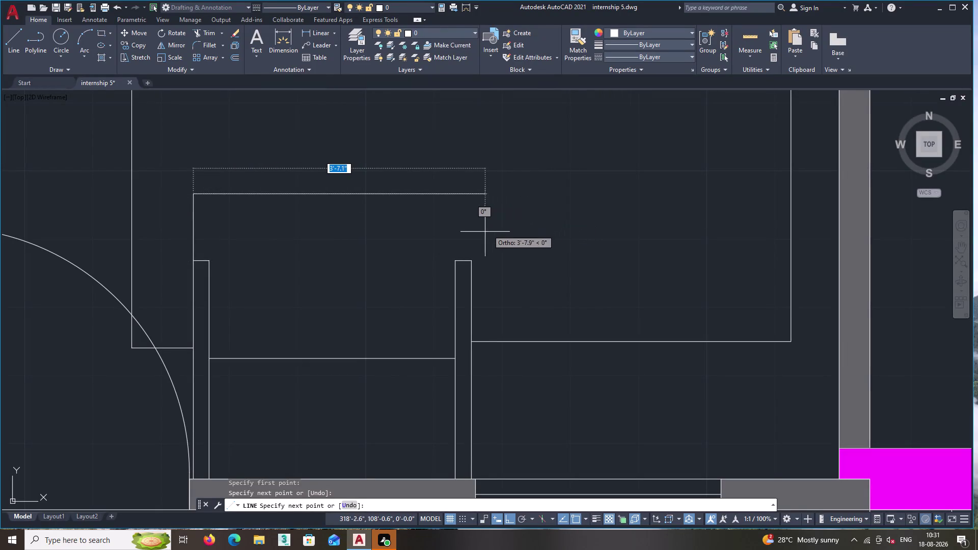
Draw the small box's top edge so it meets the wall.
click(471, 226)
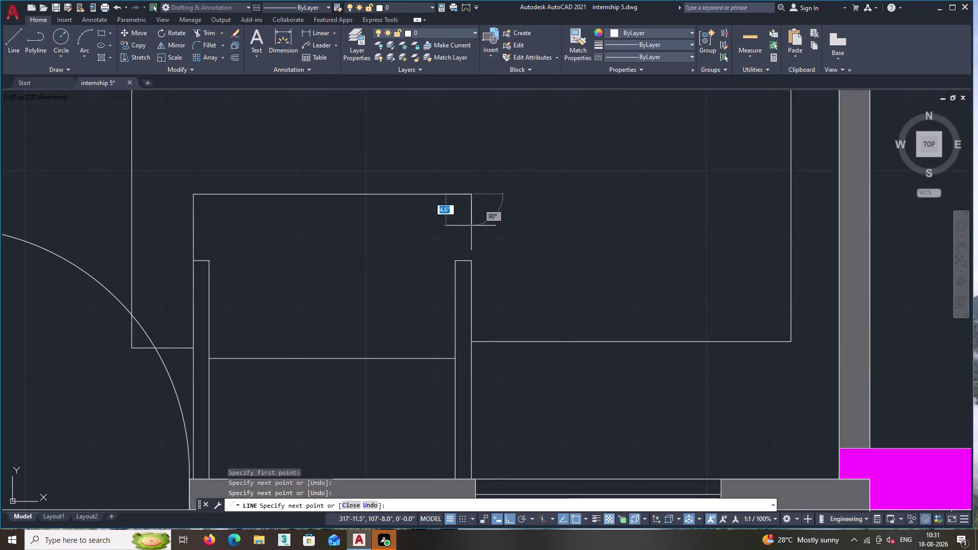
double_click(471, 261)
key(Return)
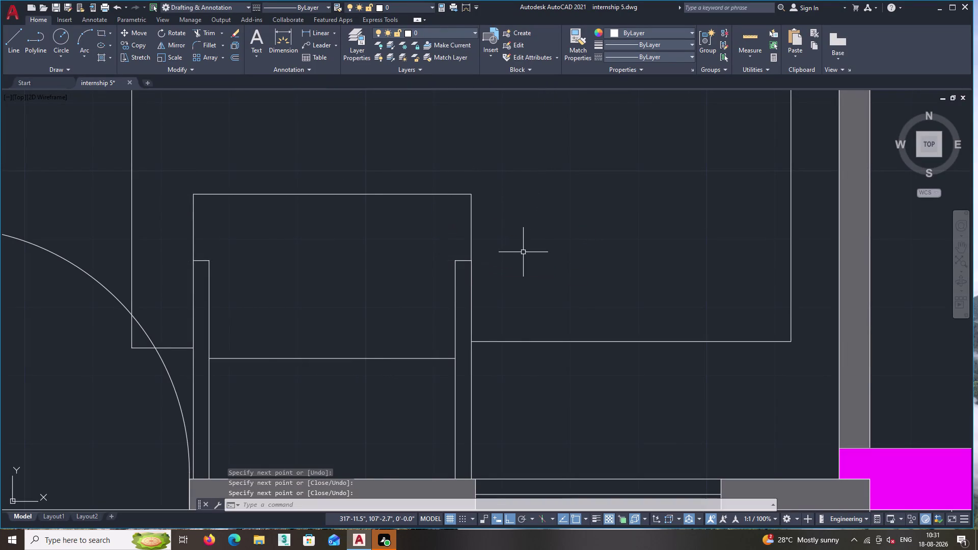
Erase the stray long vertical line overshooting above the box corner.
scroll(up, 3)
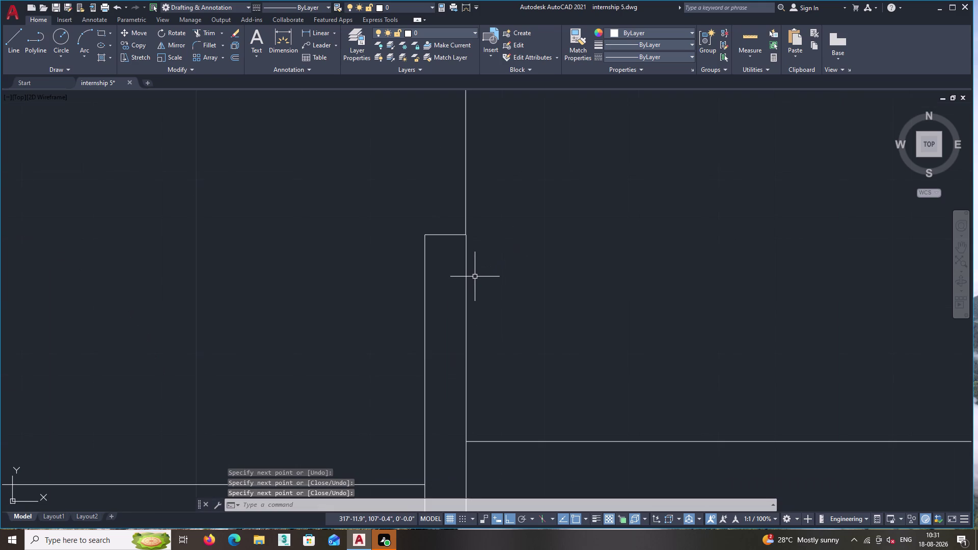
scroll(up, 3)
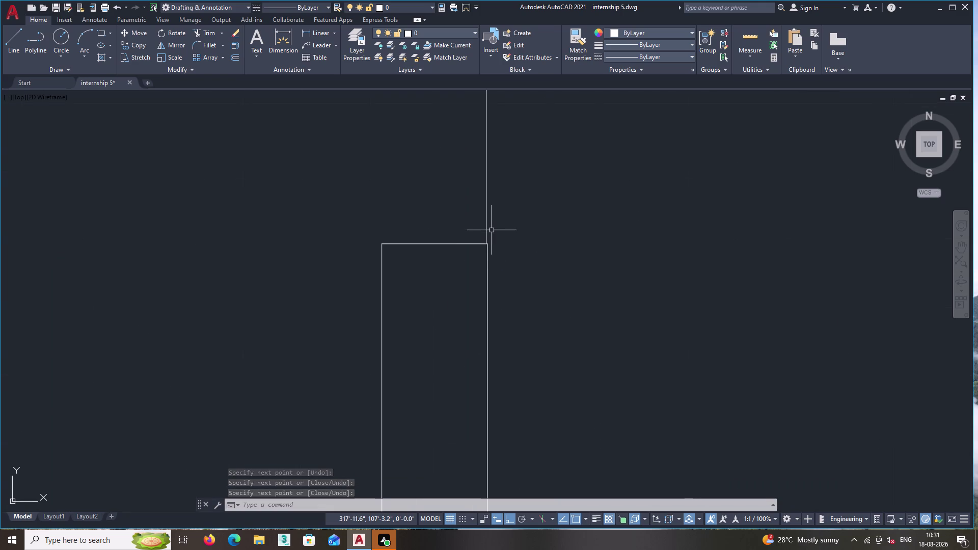
scroll(up, 3)
scroll(down, 3)
middle_drag(507, 227, 545, 432)
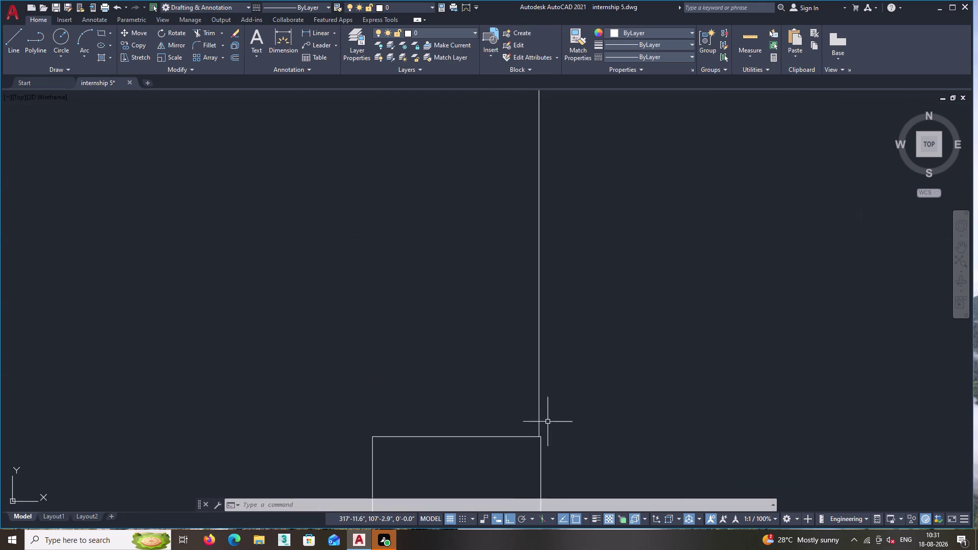
scroll(down, 3)
scroll(up, 3)
middle_drag(531, 350, 532, 348)
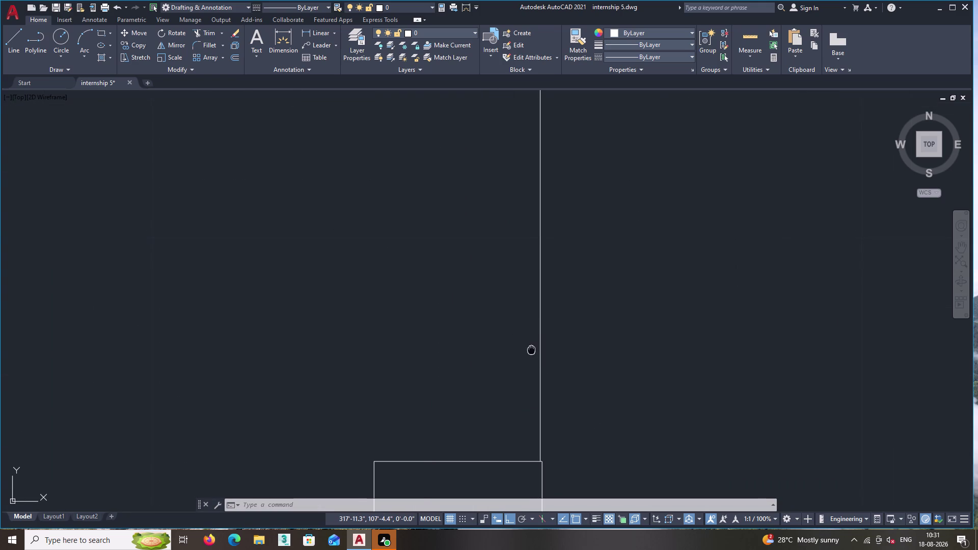
middle_drag(532, 348, 504, 296)
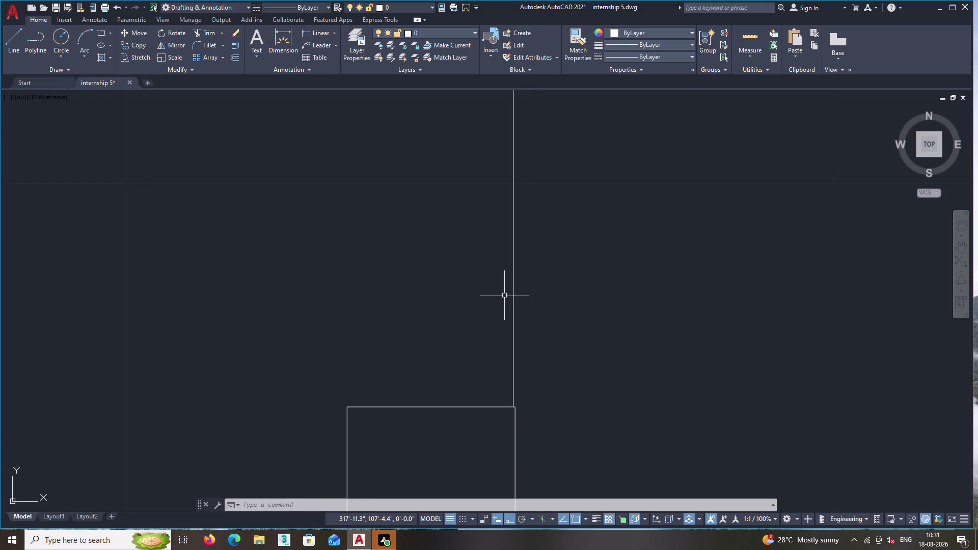
scroll(down, 3)
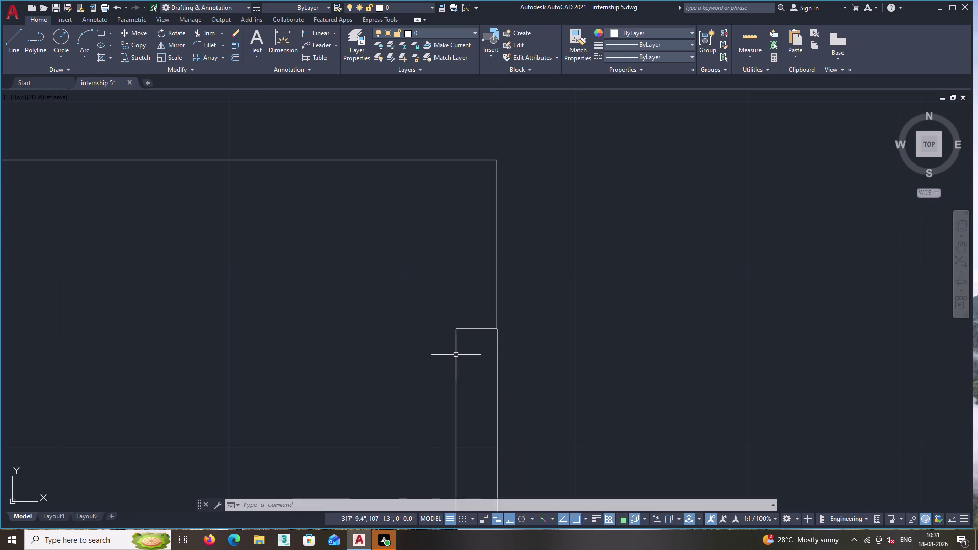
scroll(up, 3)
scroll(up, 3)
scroll(up, 3)
middle_drag(669, 256, 546, 460)
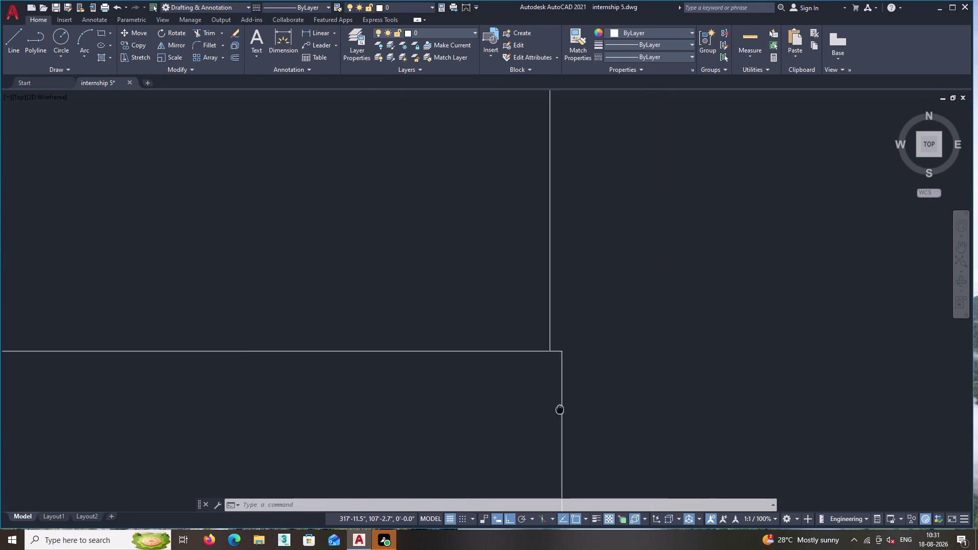
middle_drag(546, 460, 544, 469)
scroll(down, 3)
scroll(down, 3)
scroll(up, 3)
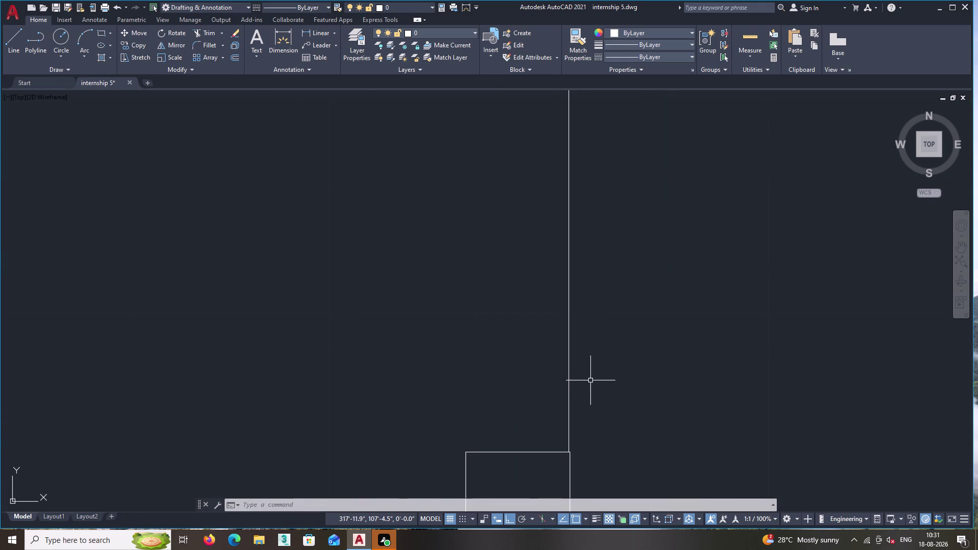
double_click(594, 382)
click(546, 330)
key(Delete)
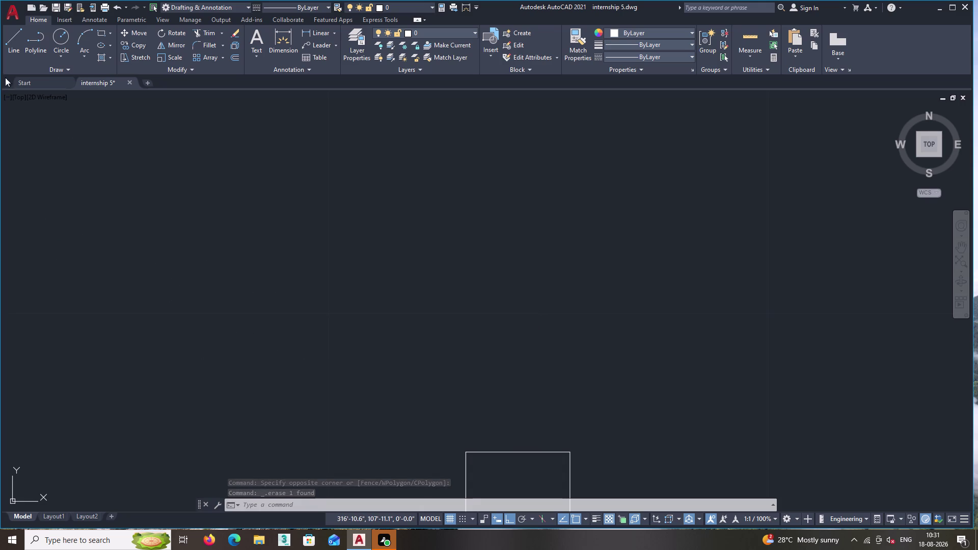
Draw a vertical line rising past the box corner, above the wall line.
click(7, 47)
scroll(down, 3)
scroll(down, 3)
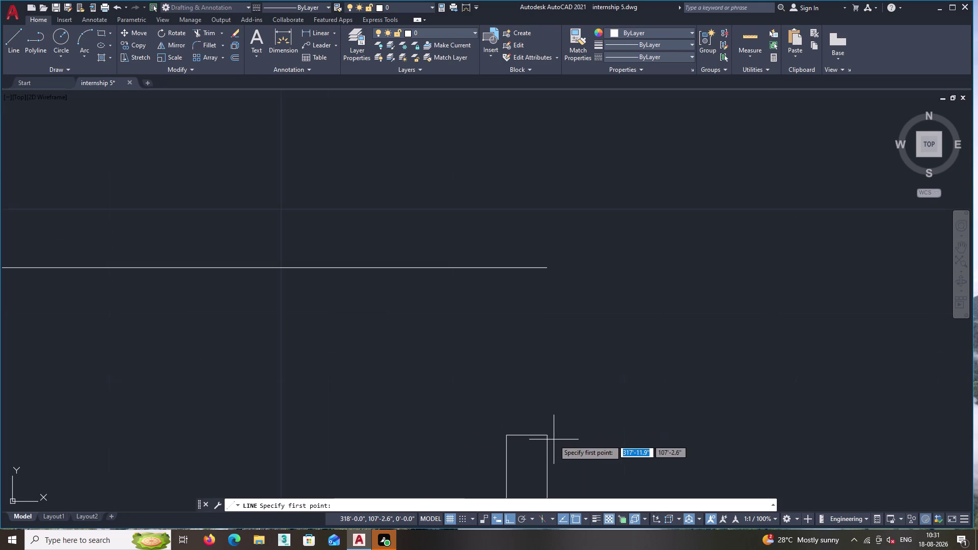
scroll(up, 3)
double_click(537, 433)
scroll(down, 3)
middle_drag(510, 170, 517, 365)
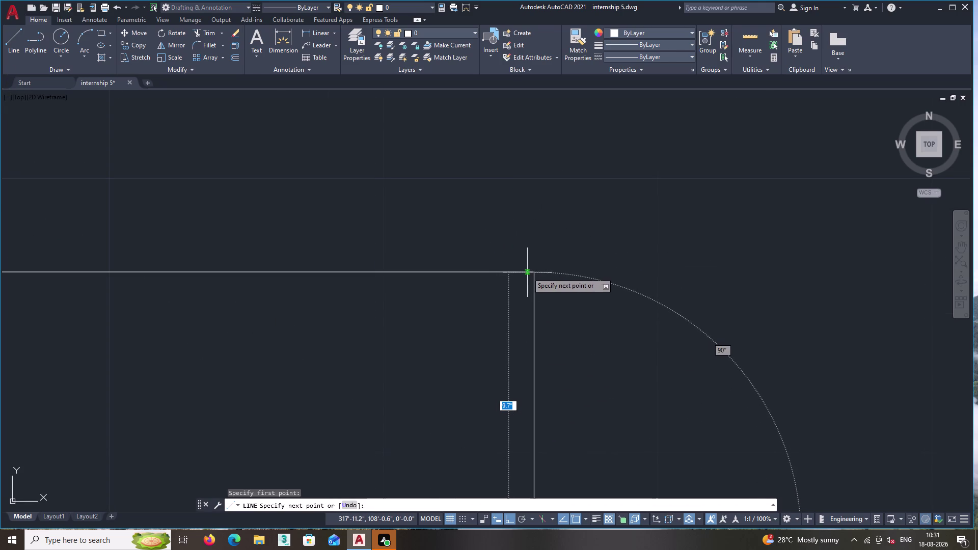
scroll(up, 3)
scroll(up, 3)
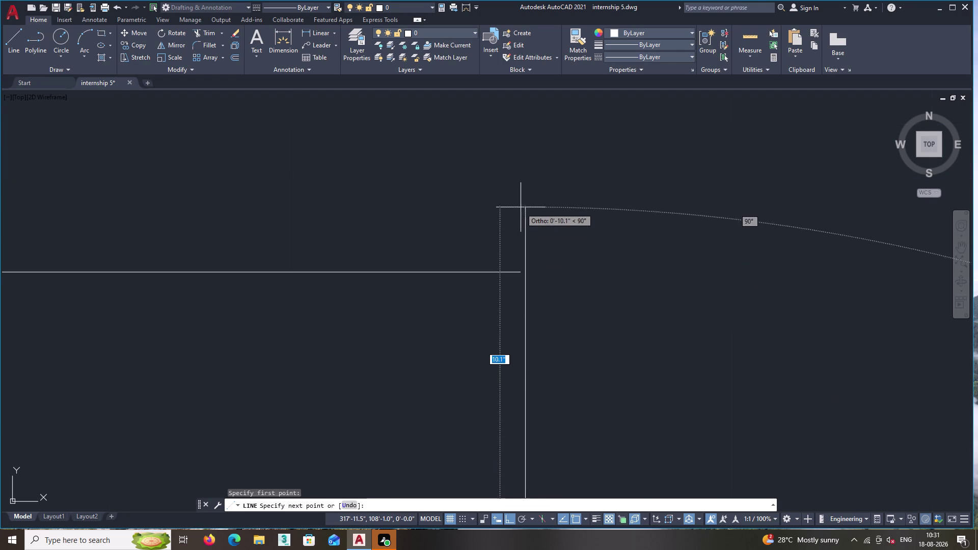
click(520, 207)
key(Return)
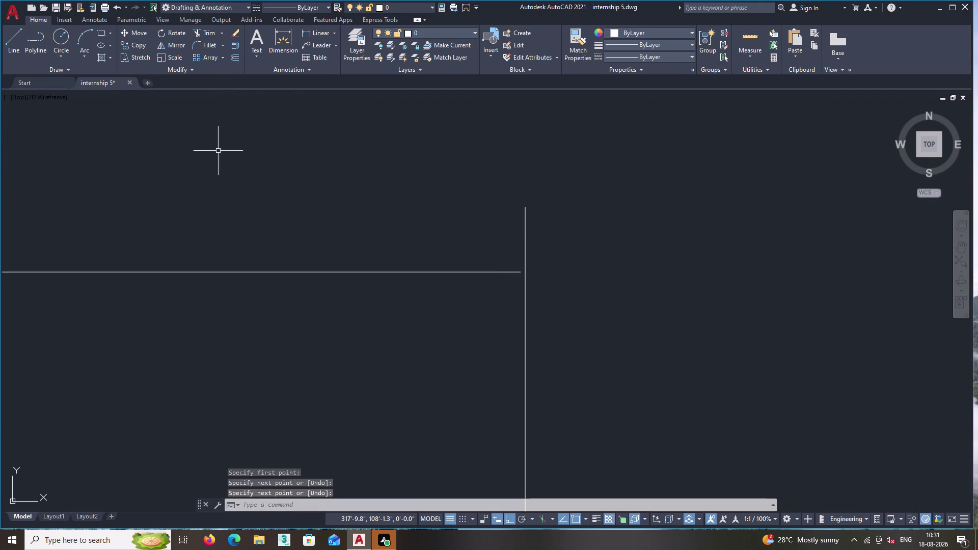
Extend the horizontal wall line to the new vertical line with EX and a fence.
key(r)
key(BackSpace)
text(e)
text(x)
key(Return)
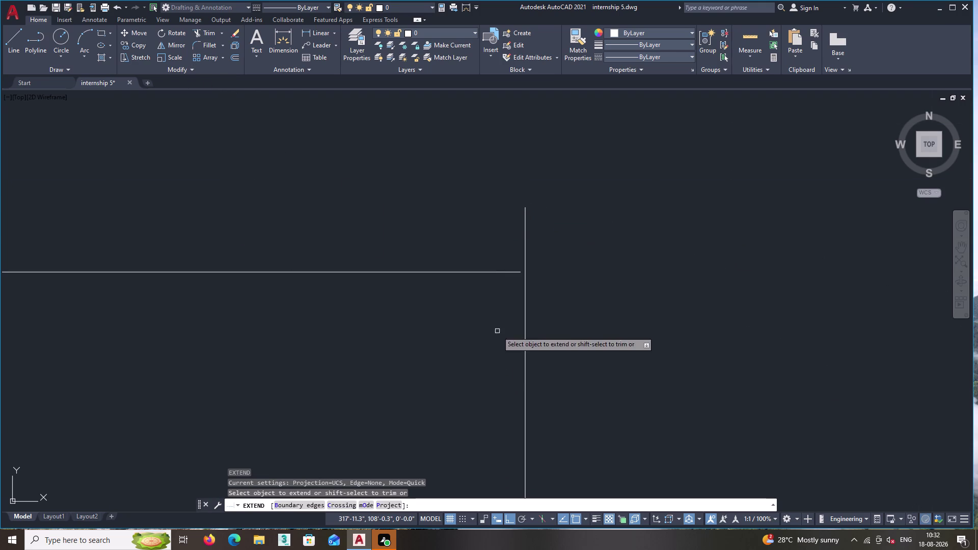
click(463, 330)
click(429, 224)
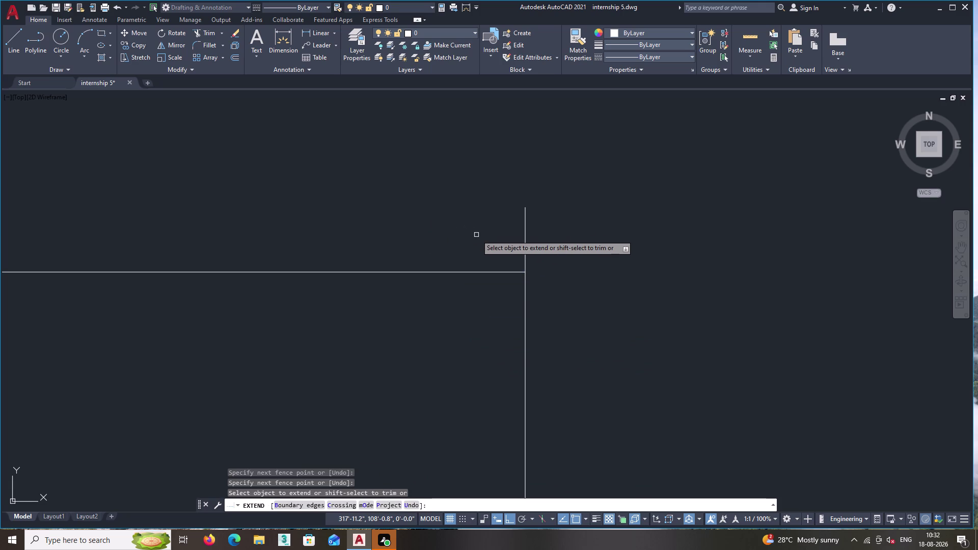
key(Return)
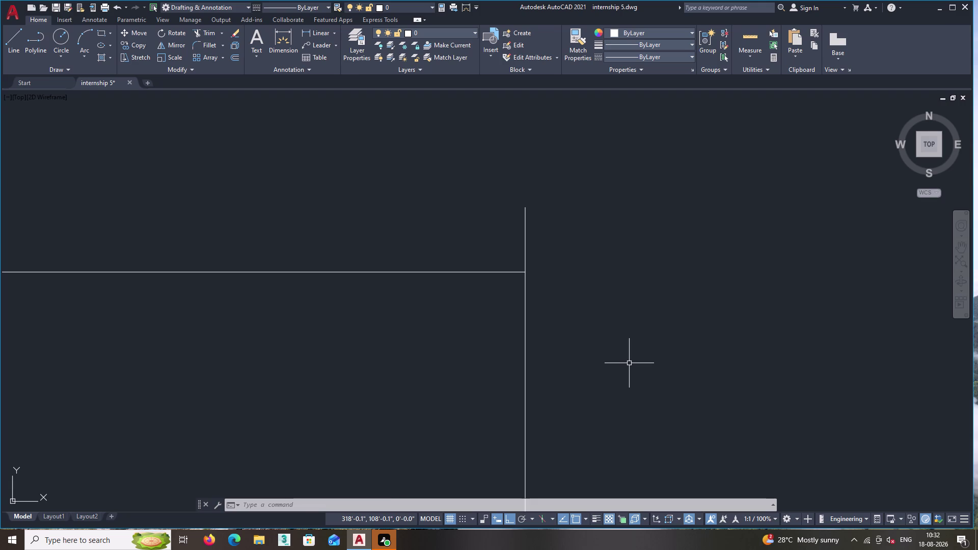
Trim off the vertical line above the wall line with TR, then review the bedroom plan.
text(tr)
key(Return)
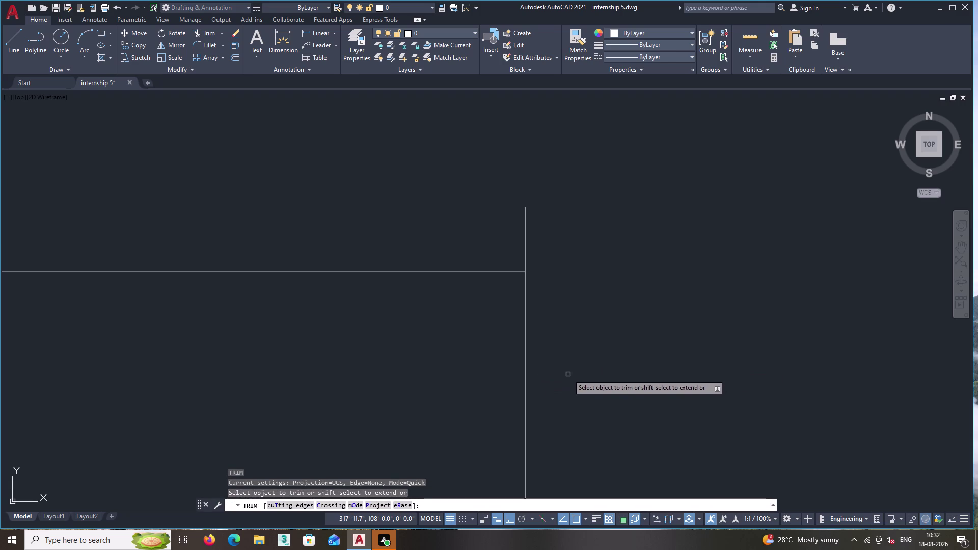
click(535, 259)
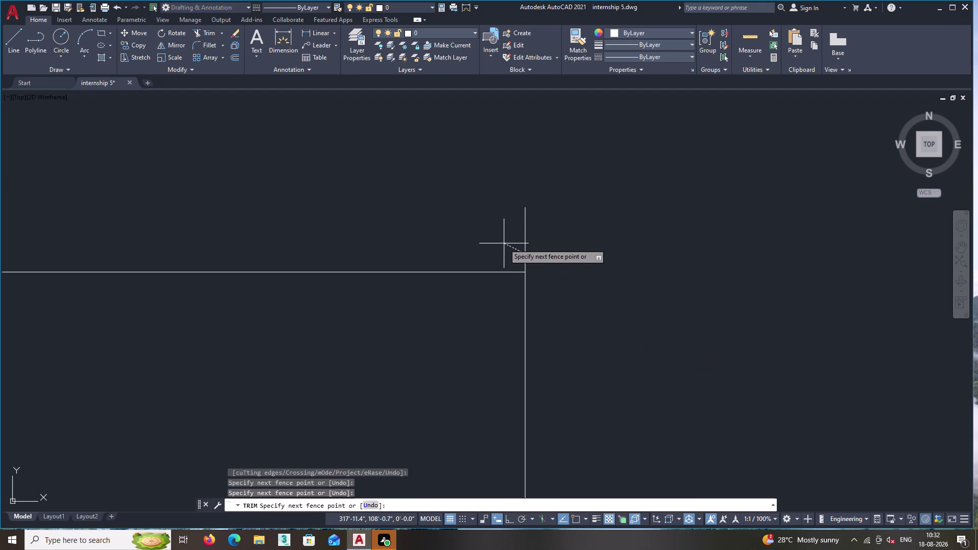
click(485, 235)
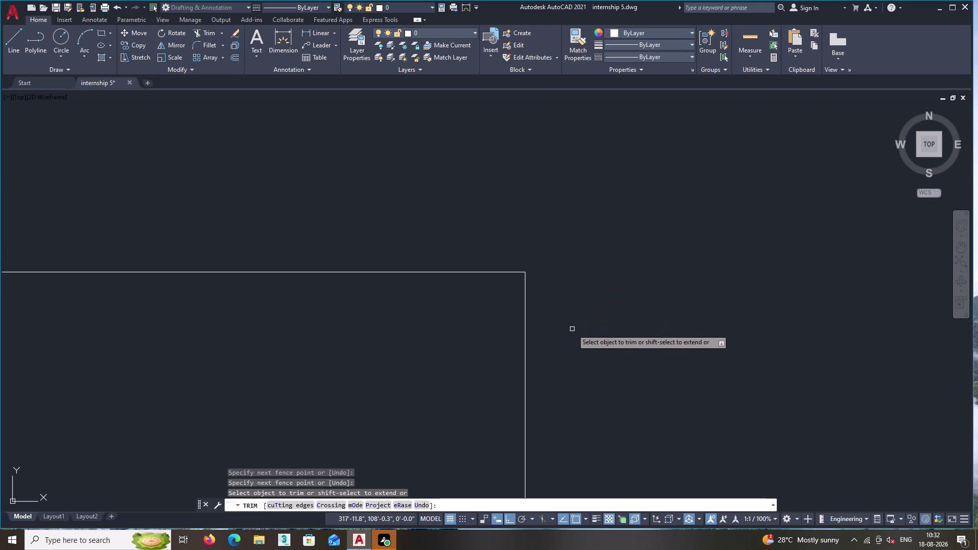
scroll(down, 3)
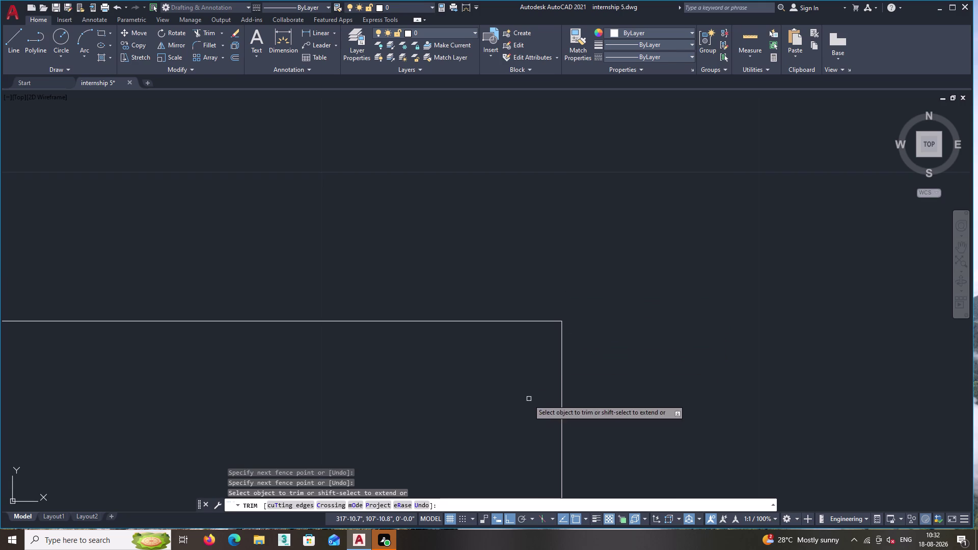
middle_drag(526, 402, 566, 308)
scroll(down, 3)
middle_drag(537, 371, 552, 304)
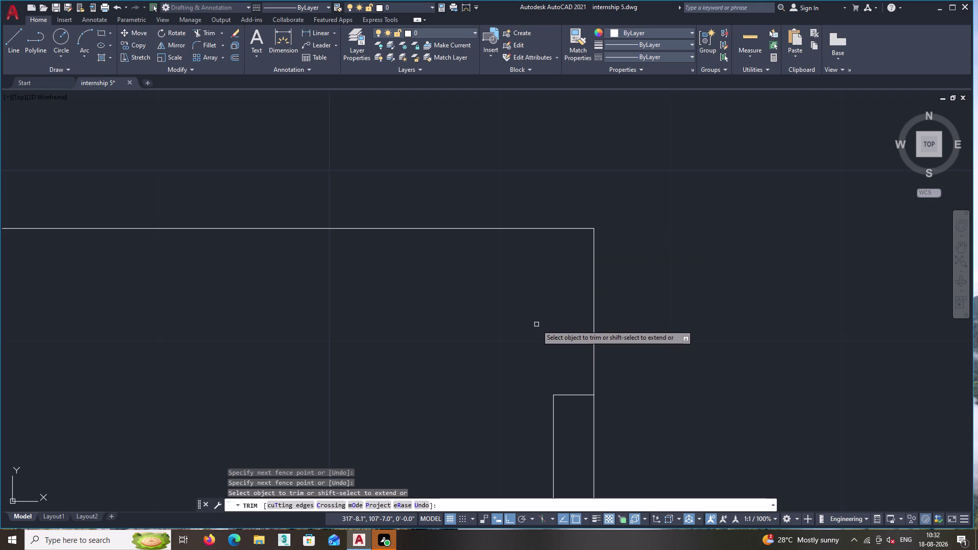
scroll(down, 3)
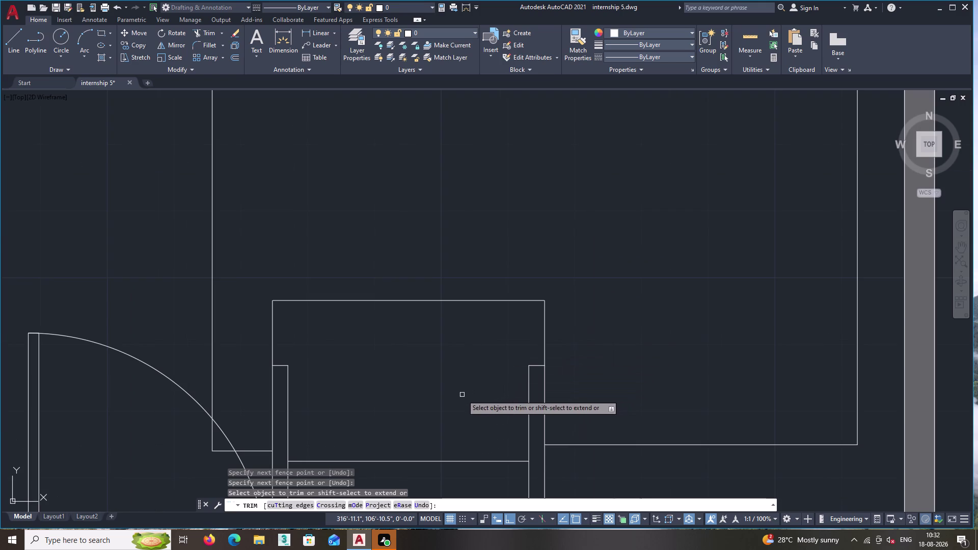
middle_drag(444, 397, 499, 351)
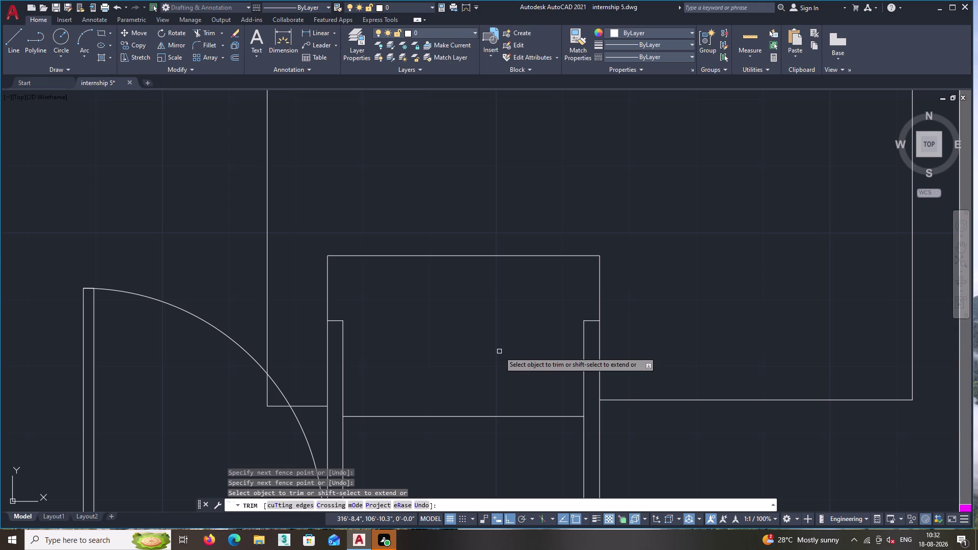
scroll(down, 3)
middle_drag(485, 402, 451, 369)
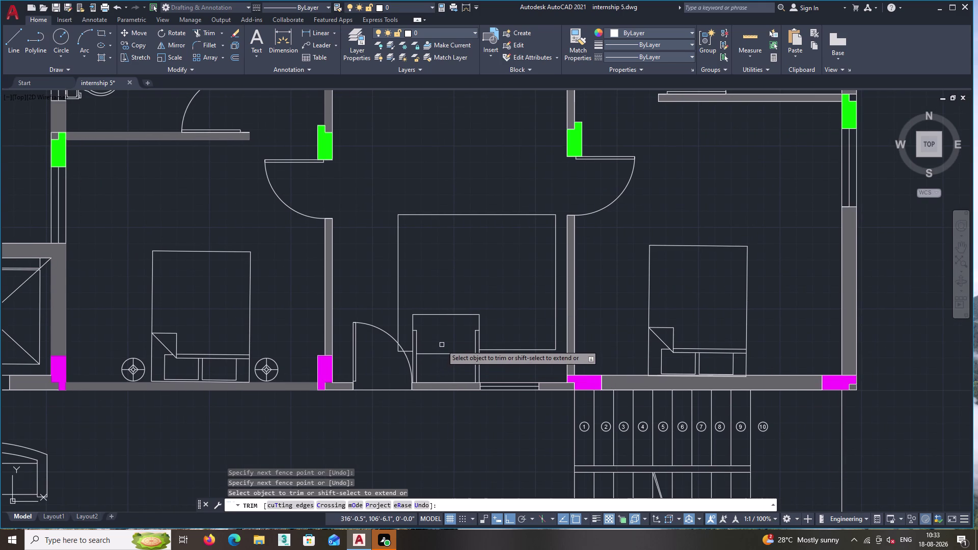
key(Return)
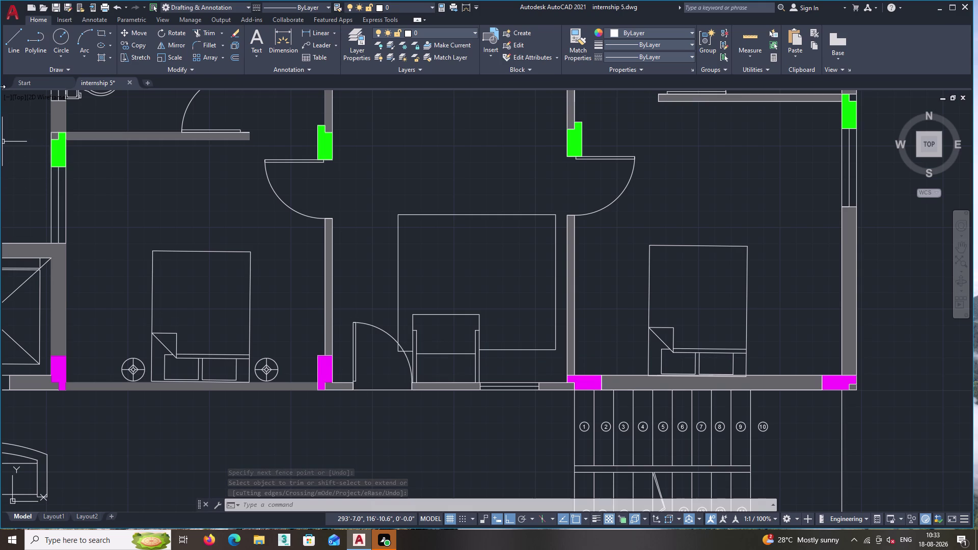
Draw a horizontal line across the box from its left side to its right side.
click(9, 44)
scroll(up, 3)
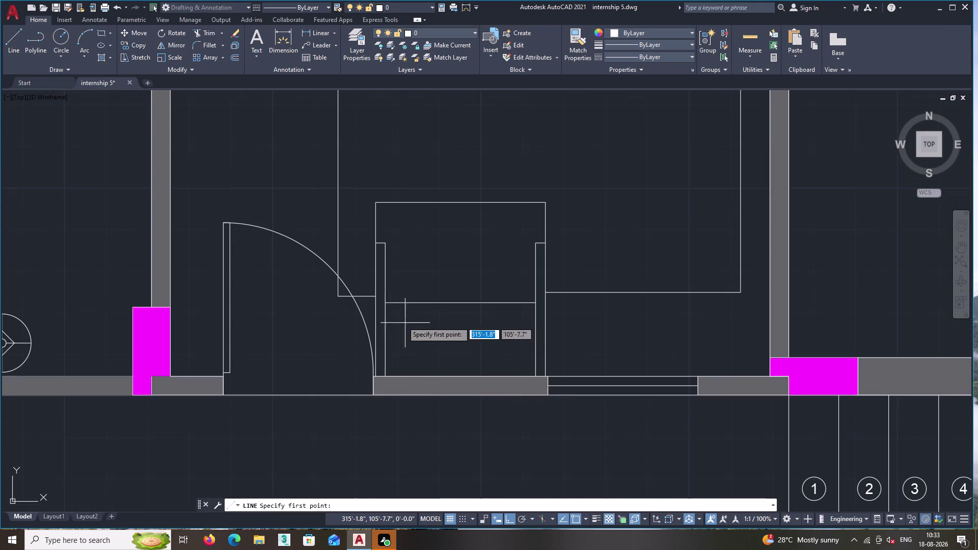
double_click(385, 343)
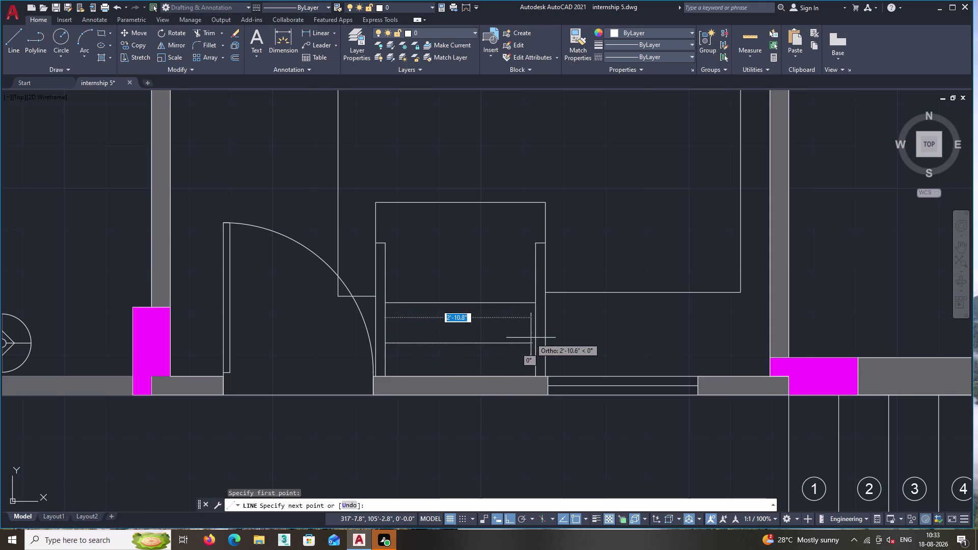
click(535, 344)
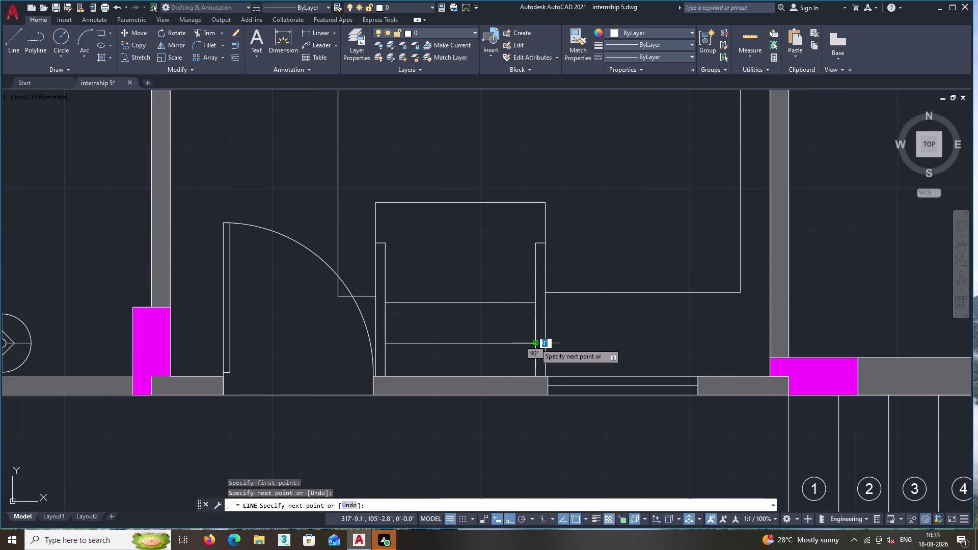
key(Return)
Offset the horizontal line 2 units below itself.
double_click(233, 57)
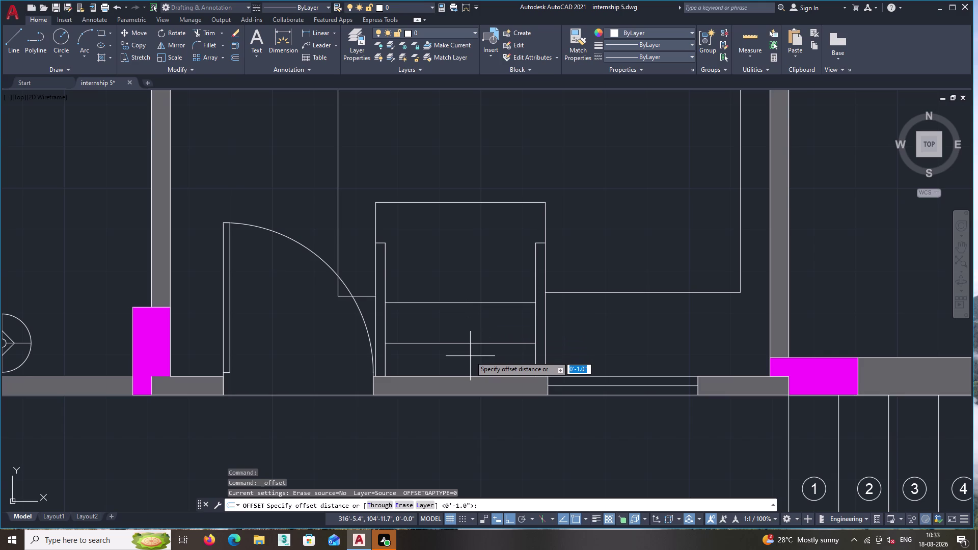
scroll(up, 3)
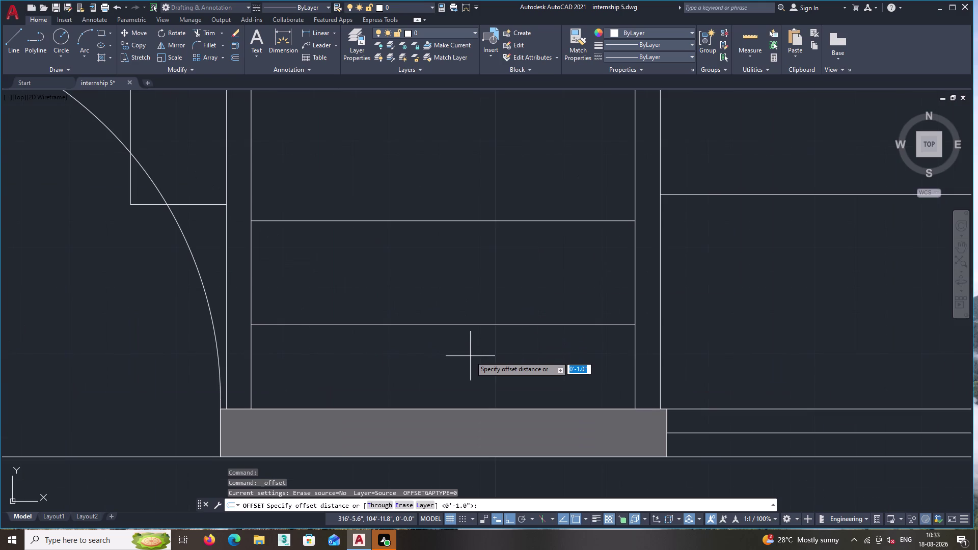
key(2)
key(Return)
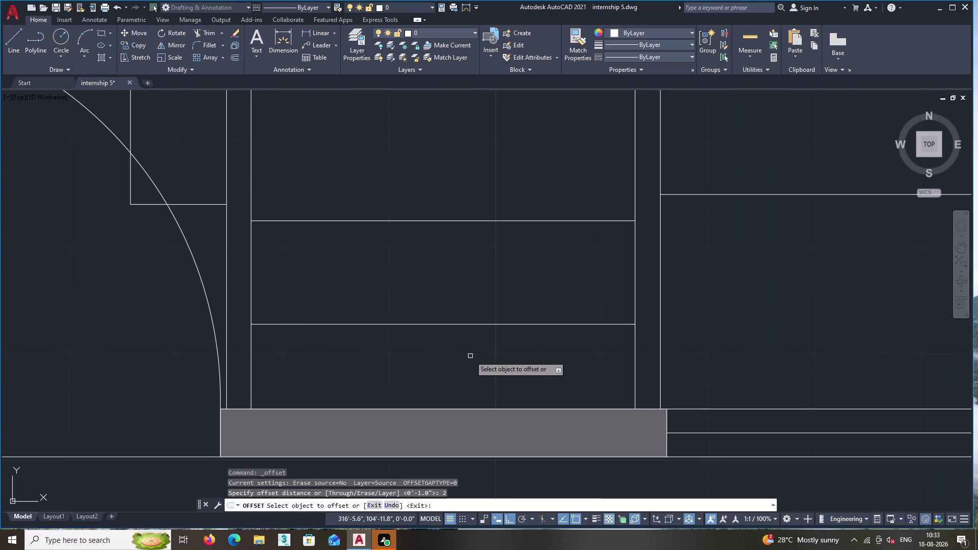
click(485, 323)
right_click(485, 323)
click(484, 323)
double_click(483, 342)
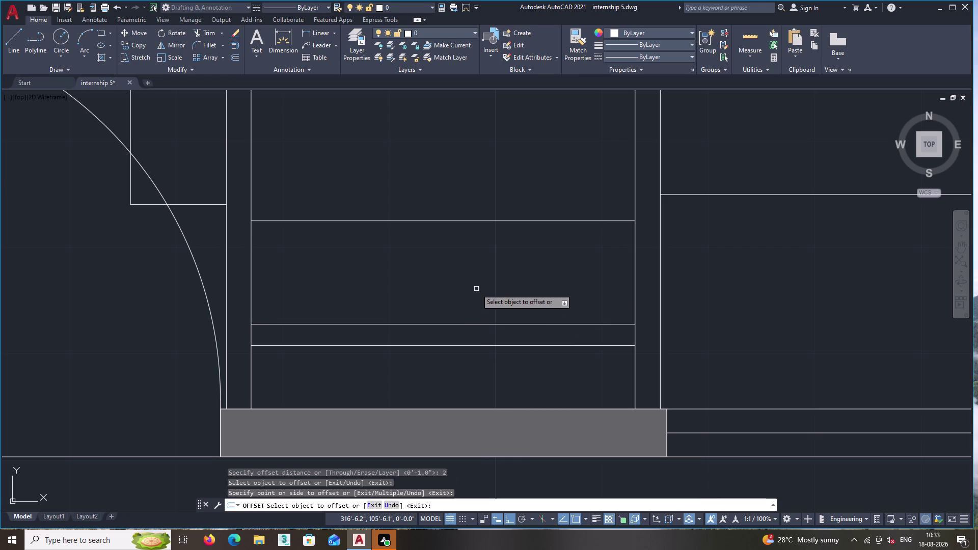
key(Return)
Pan across the floor plan toward the tall rectangle.
scroll(down, 3)
middle_drag(476, 288, 404, 301)
middle_drag(448, 281, 360, 325)
scroll(down, 3)
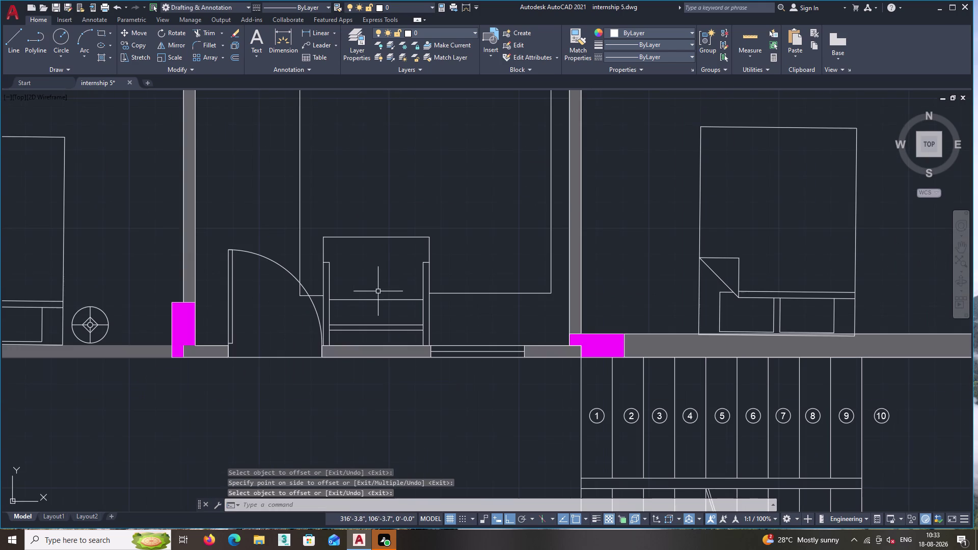
middle_drag(391, 283, 401, 377)
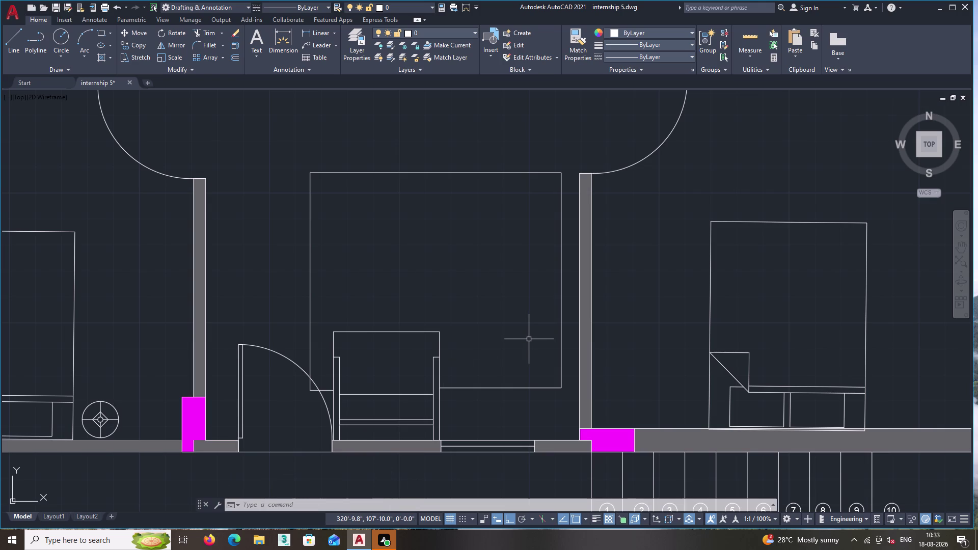
double_click(6, 52)
middle_drag(563, 318, 497, 327)
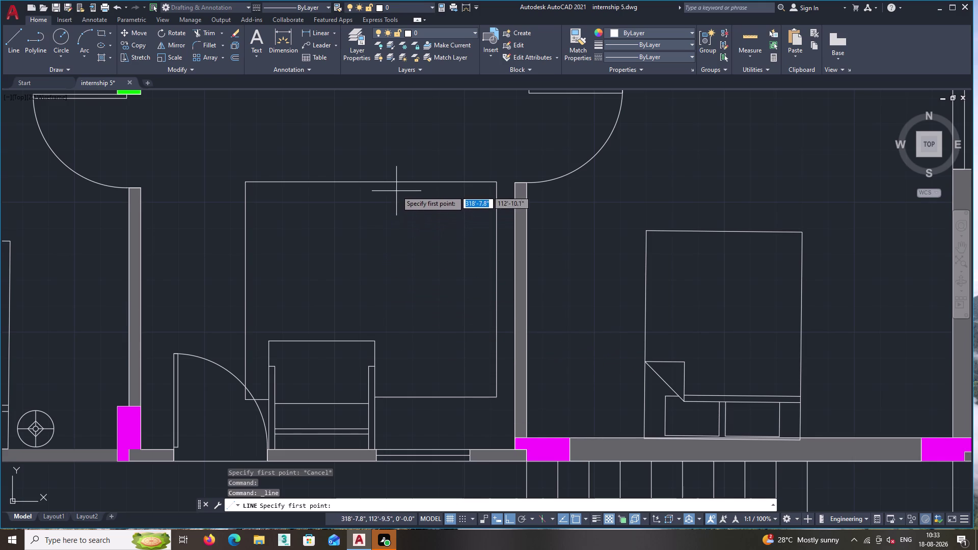
Draw a vertical divider down from the rectangle's top edge, then across to the wall.
click(422, 182)
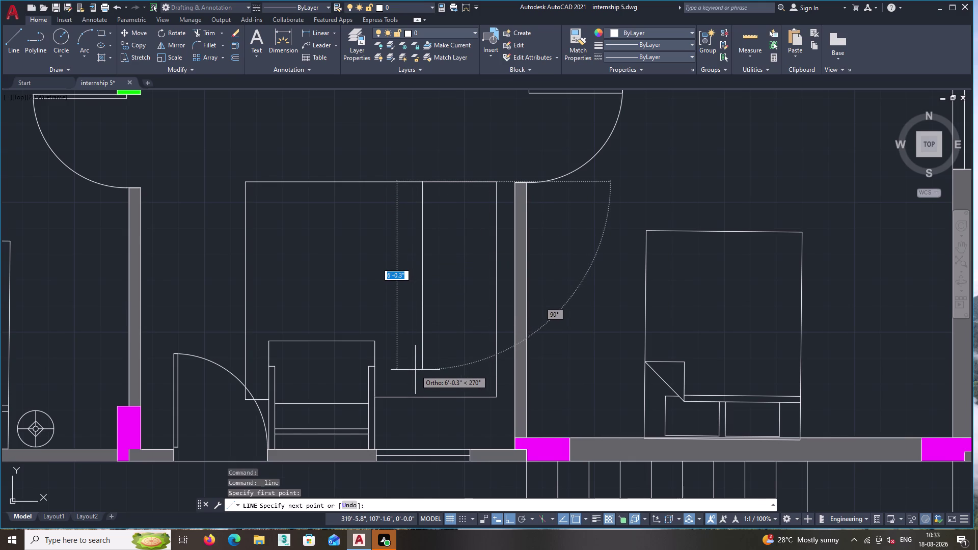
click(415, 370)
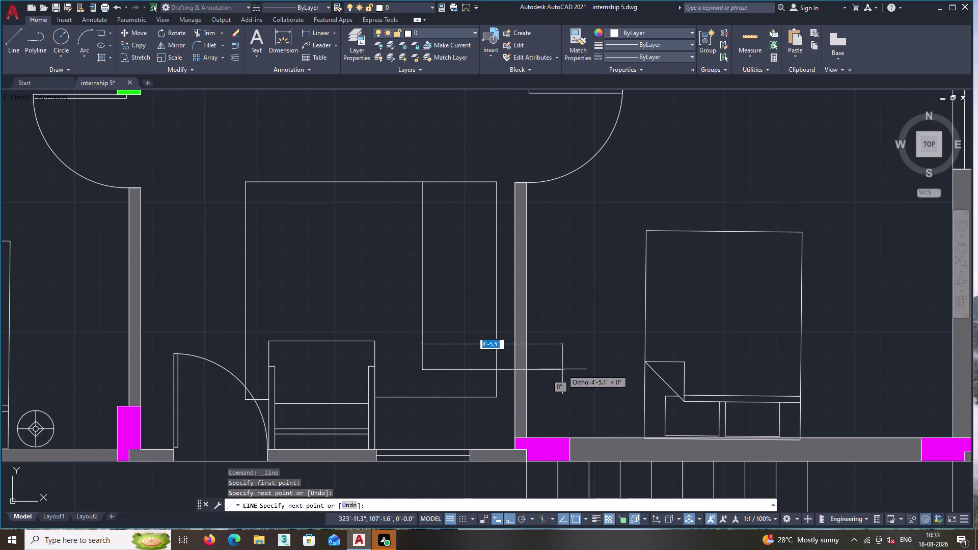
click(515, 370)
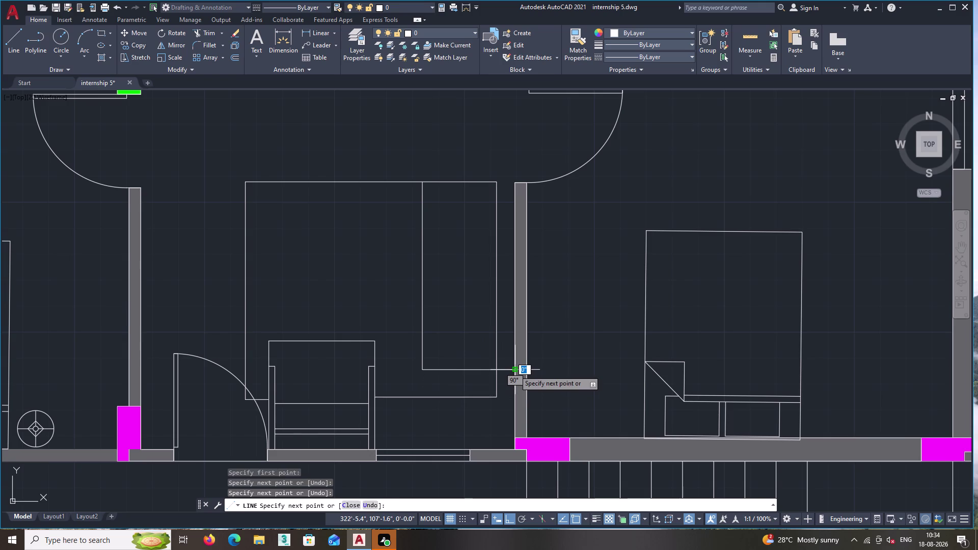
key(Return)
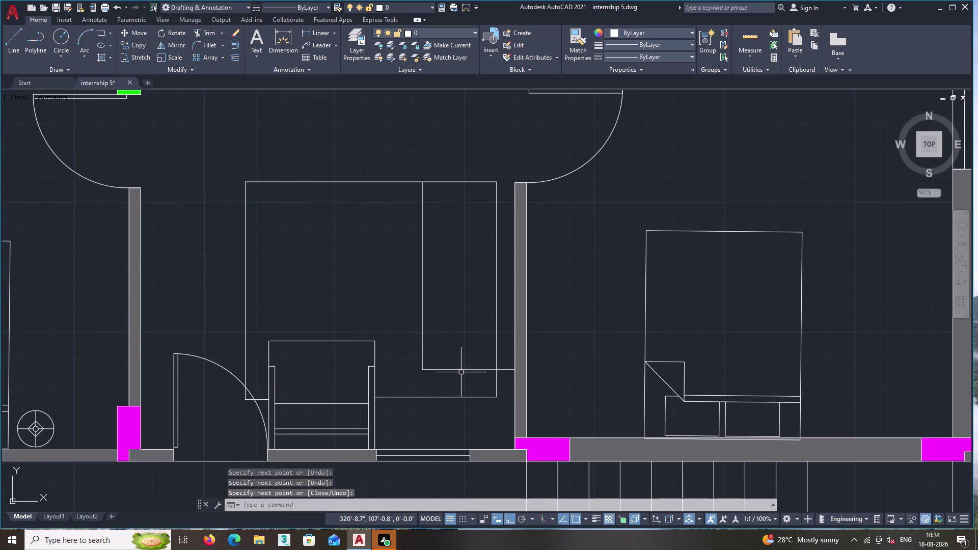
middle_drag(460, 371, 382, 378)
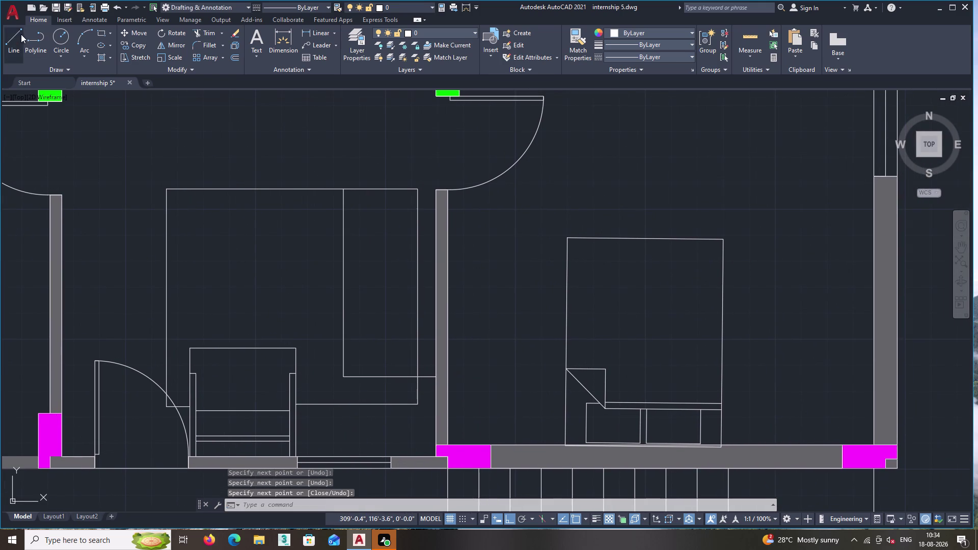
Draw a short horizontal line from inside the rectangle to the wall.
click(17, 41)
middle_drag(88, 167, 162, 222)
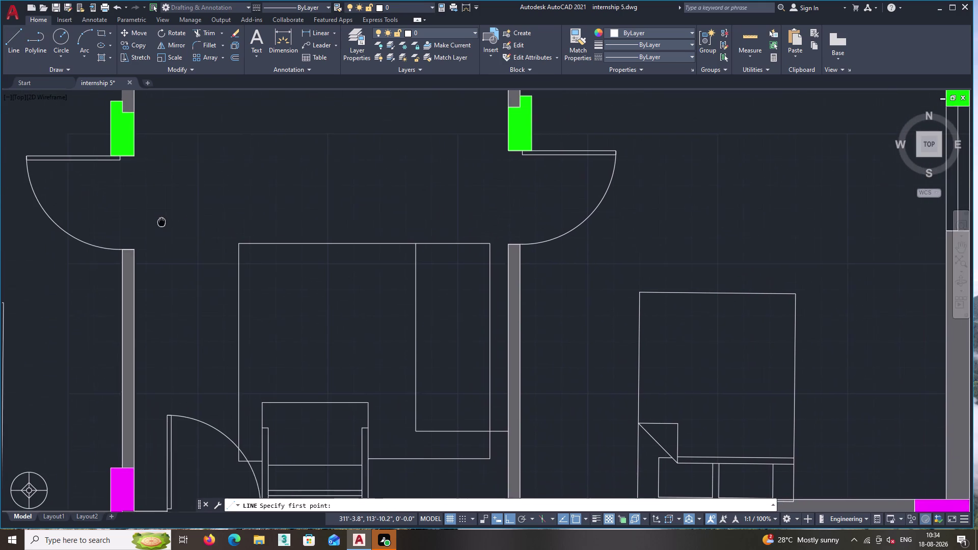
middle_drag(162, 222, 93, 139)
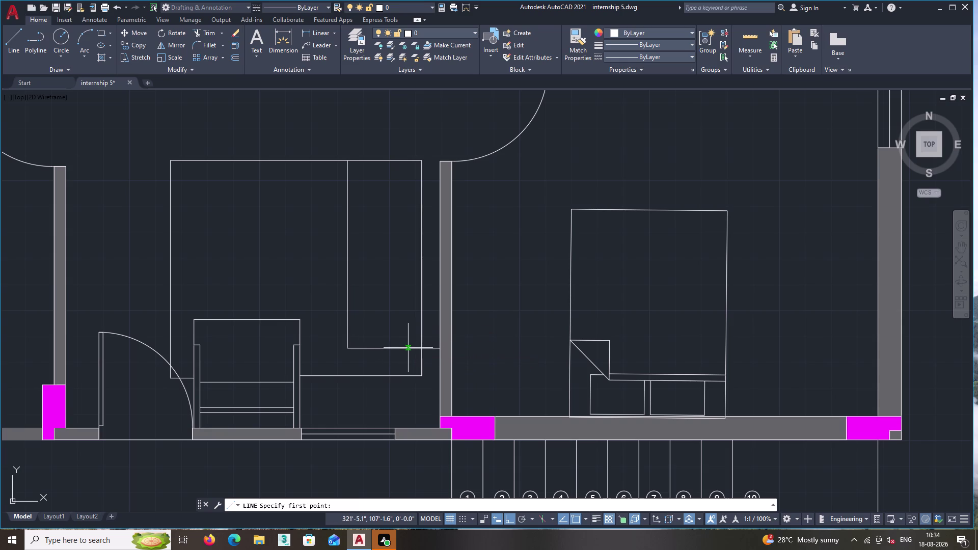
double_click(362, 347)
double_click(361, 336)
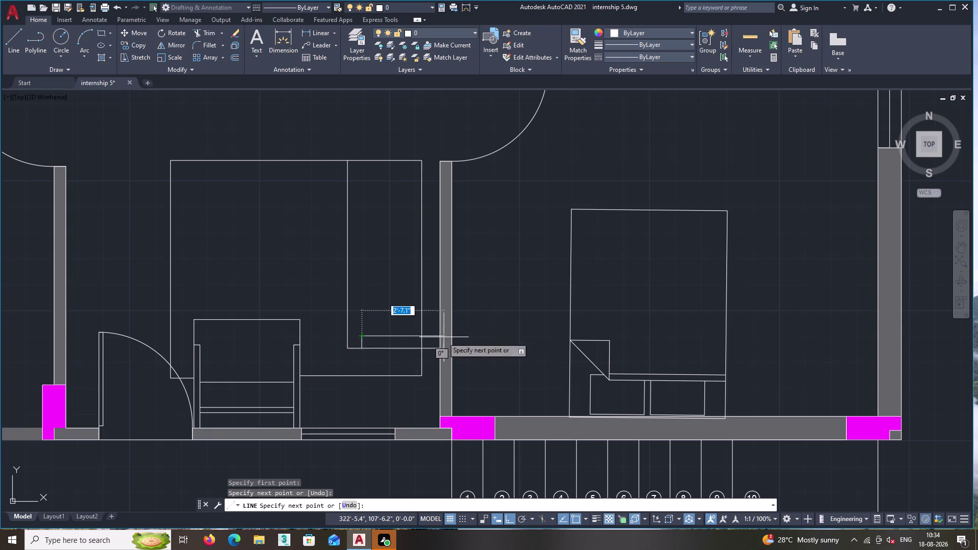
scroll(up, 3)
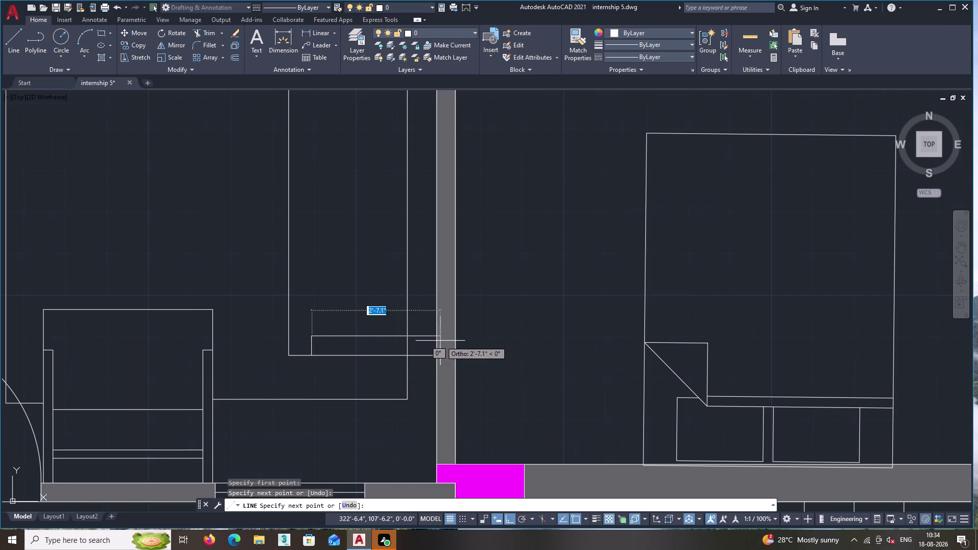
right_click(438, 334)
click(438, 335)
key(Return)
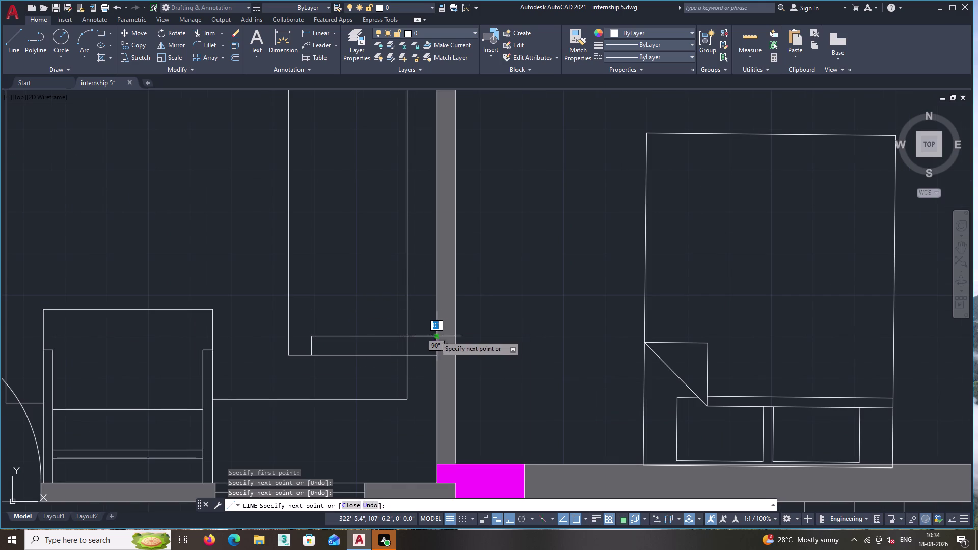
key(Escape)
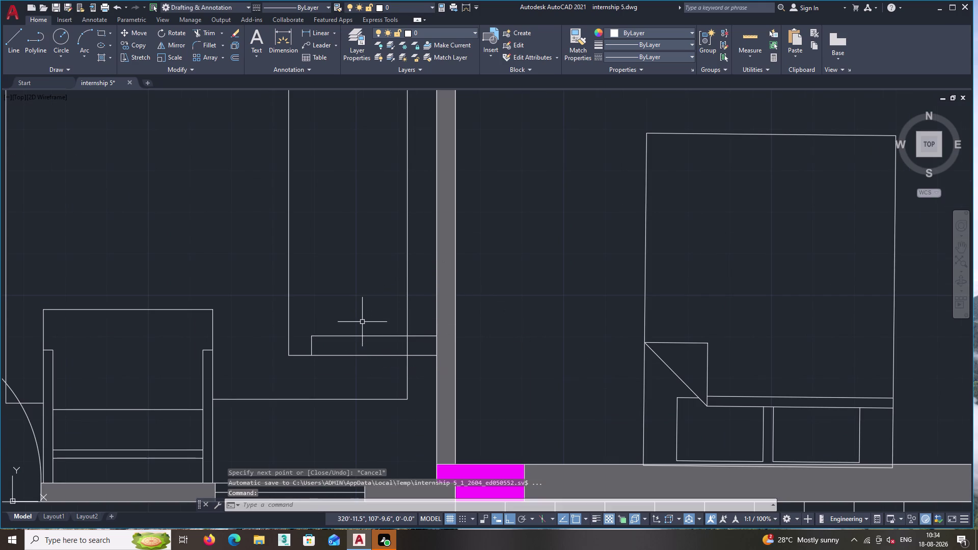
middle_drag(360, 319, 349, 365)
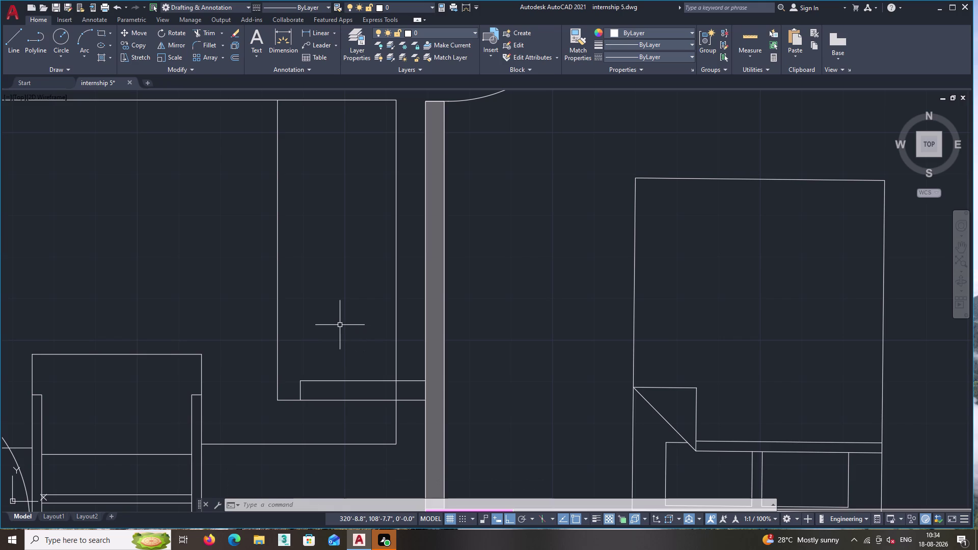
key(Return)
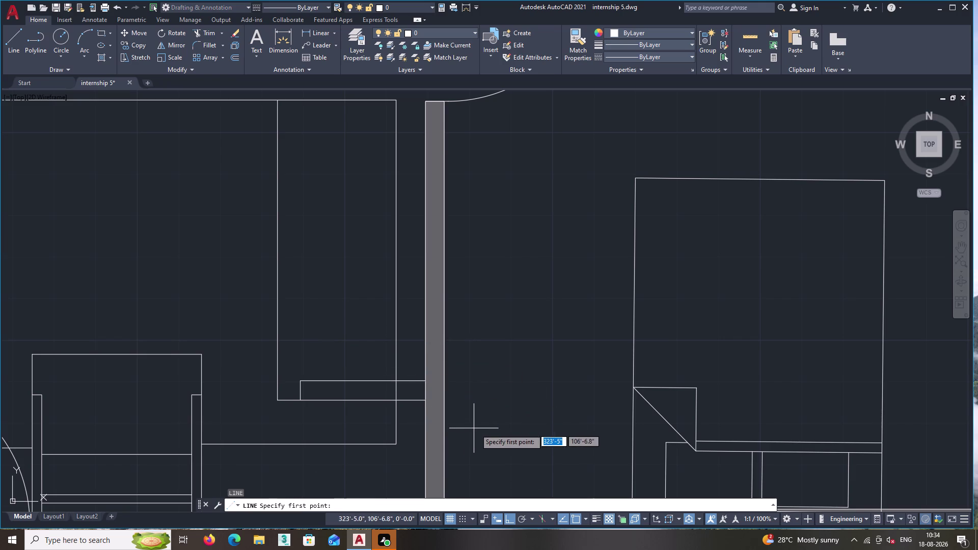
Draw a stepped line from the wall's top corner, dropping slightly, back to the wall.
middle_drag(373, 333, 396, 435)
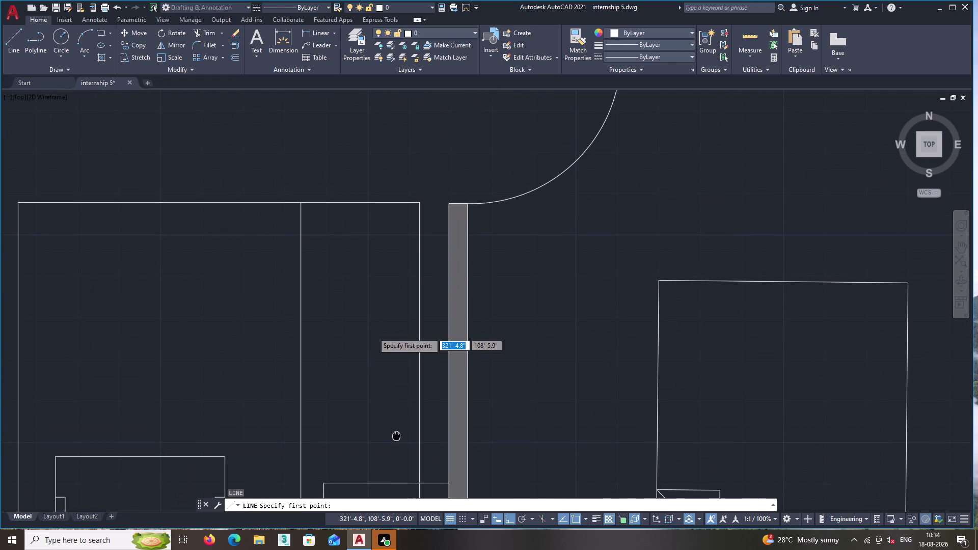
middle_drag(396, 435, 429, 443)
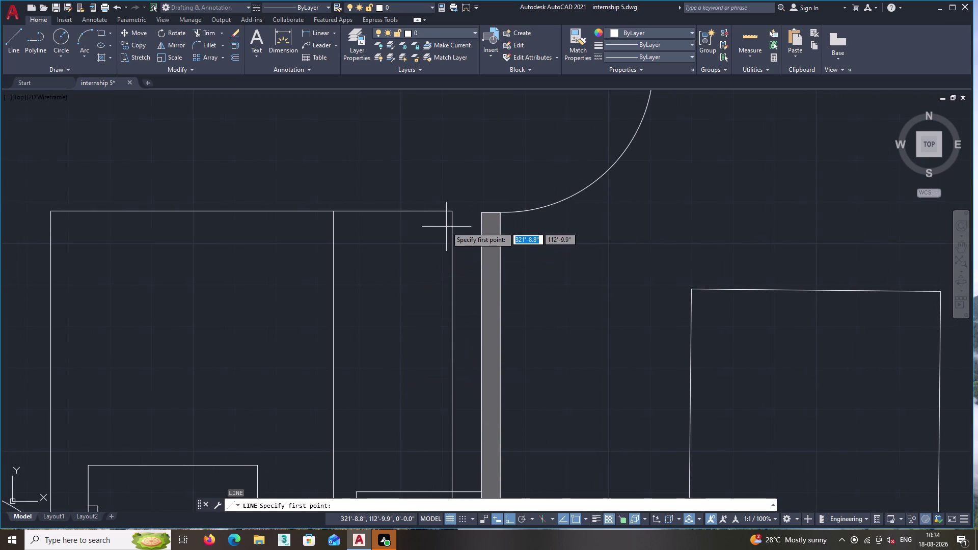
scroll(up, 3)
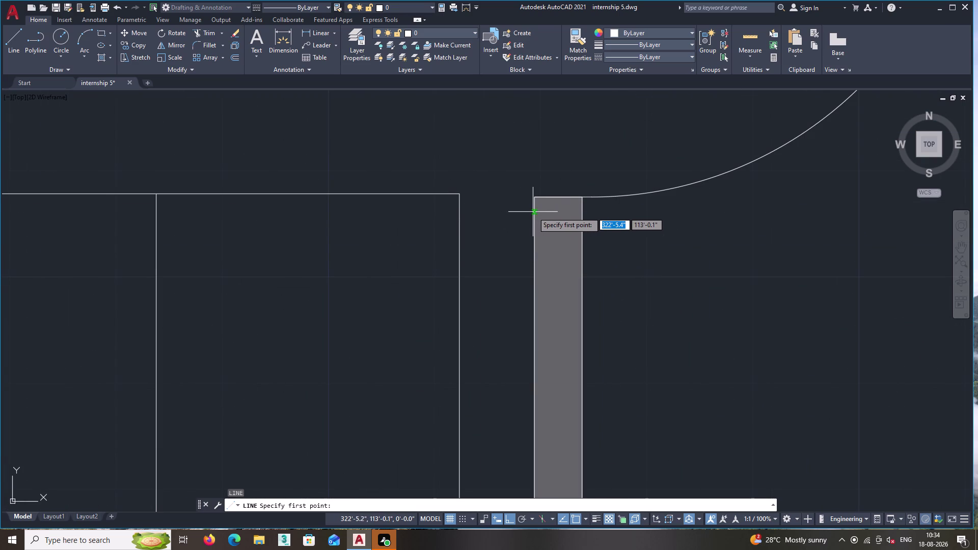
click(534, 212)
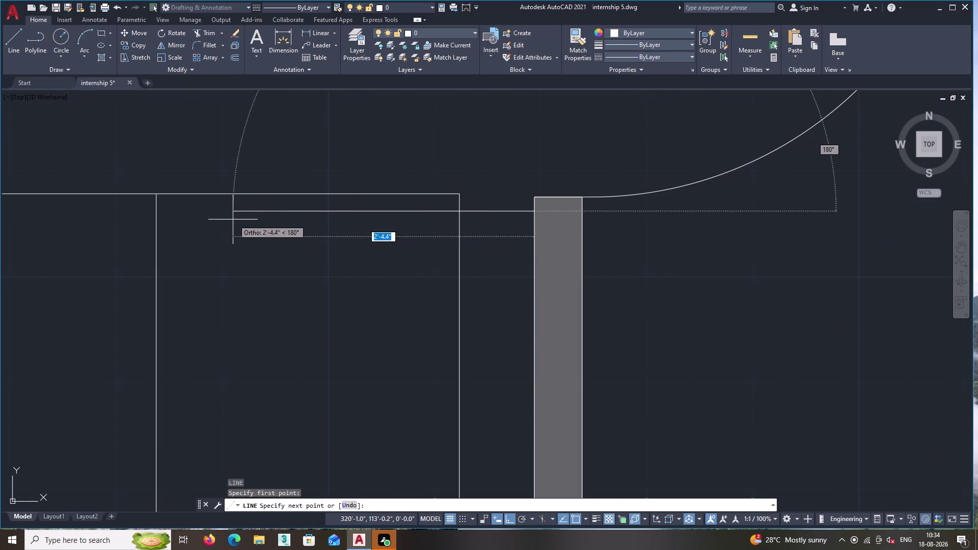
scroll(down, 3)
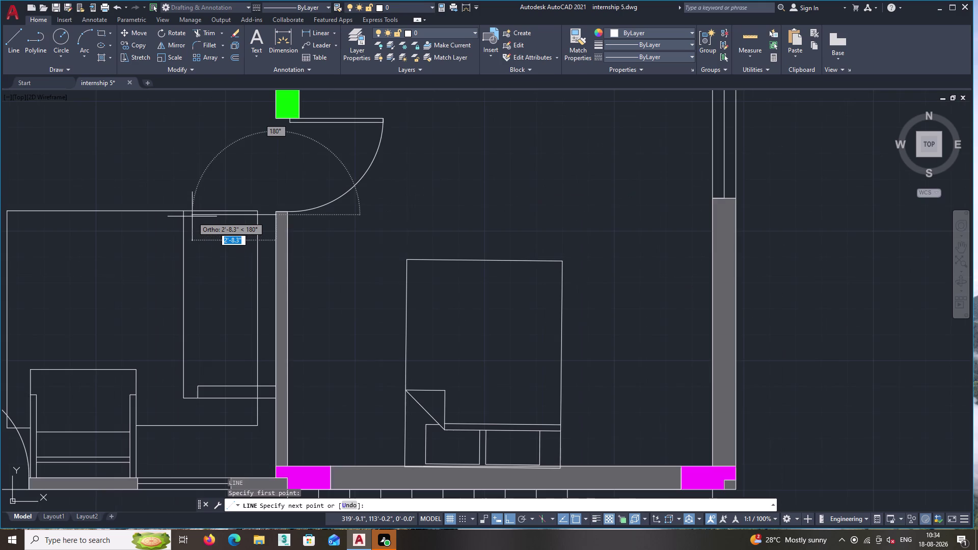
scroll(up, 3)
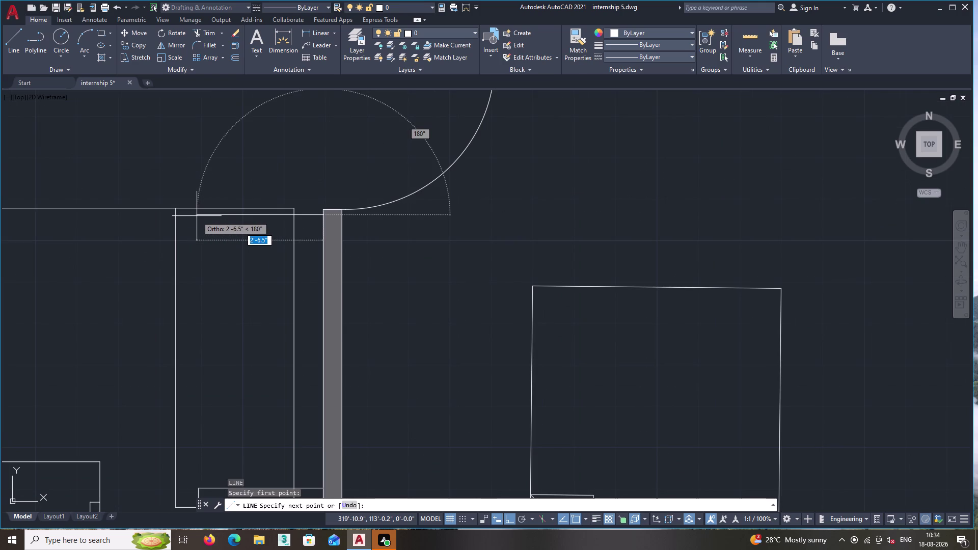
click(197, 216)
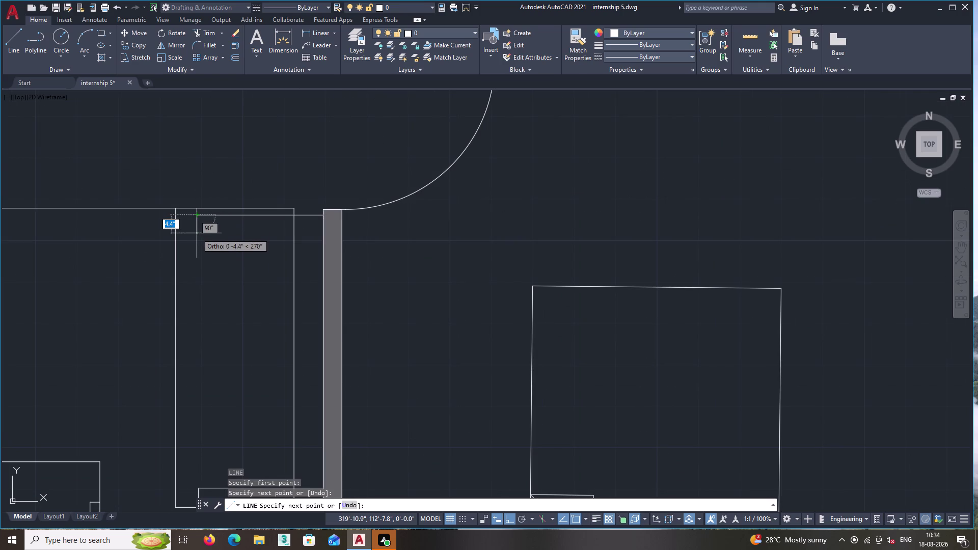
click(196, 234)
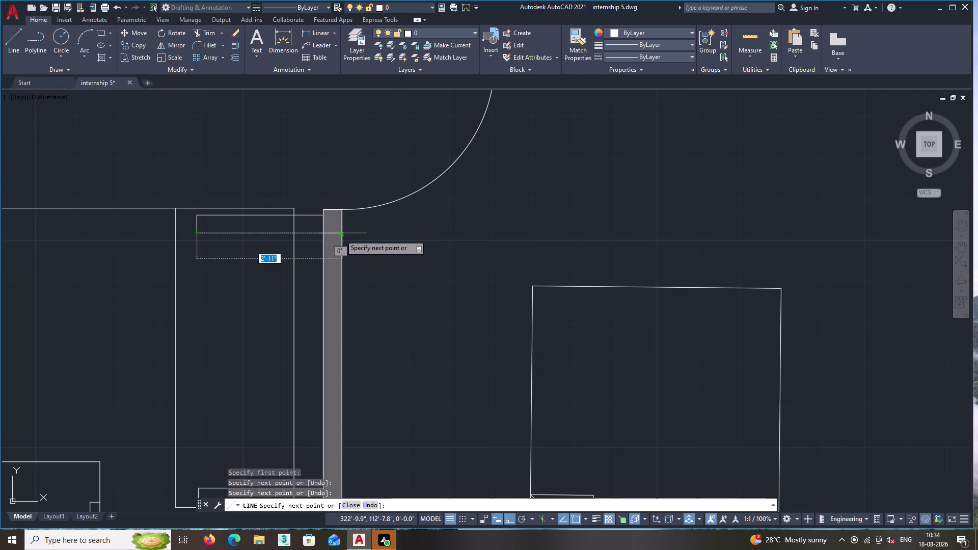
scroll(up, 3)
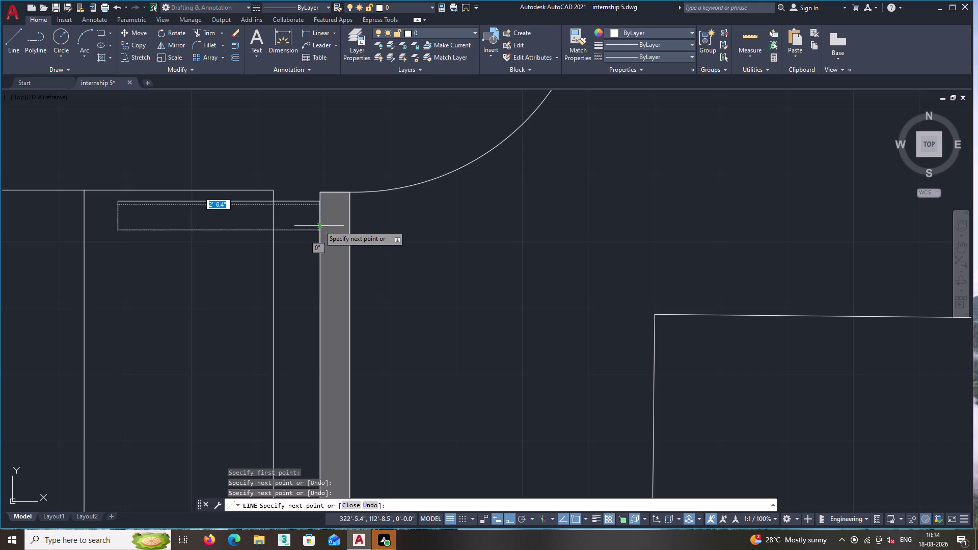
double_click(322, 232)
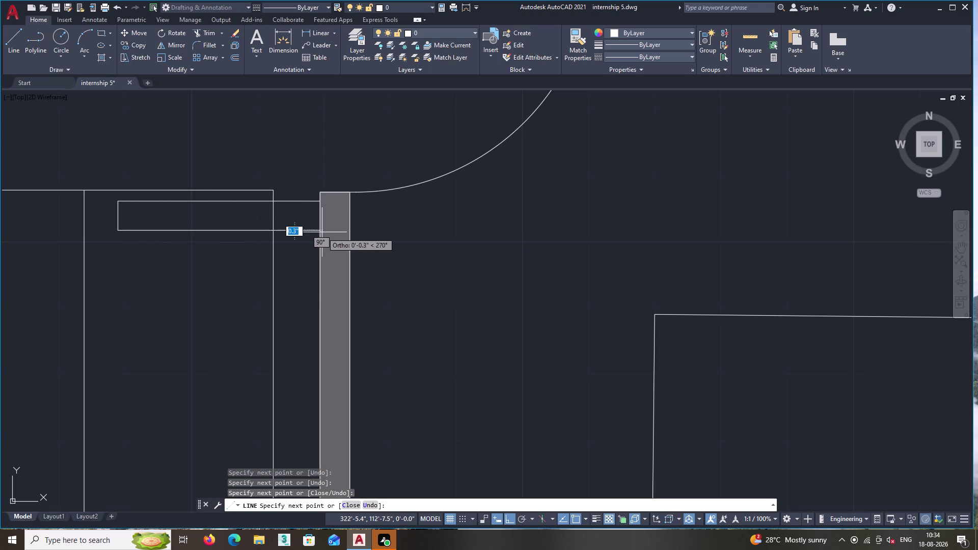
key(Return)
Pan along the rectangle and cancel the pending line.
scroll(up, 3)
scroll(down, 3)
middle_drag(173, 321, 360, 261)
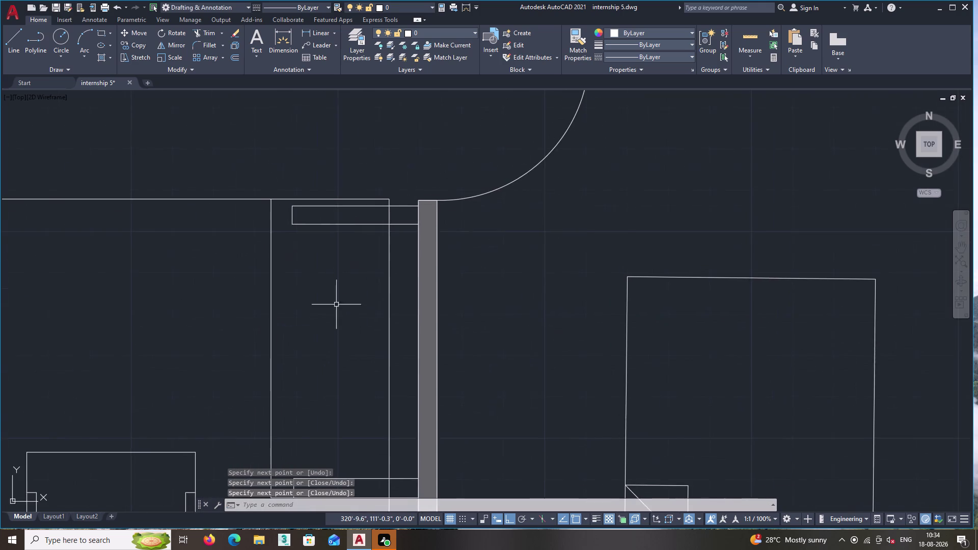
middle_drag(333, 358, 327, 261)
click(14, 40)
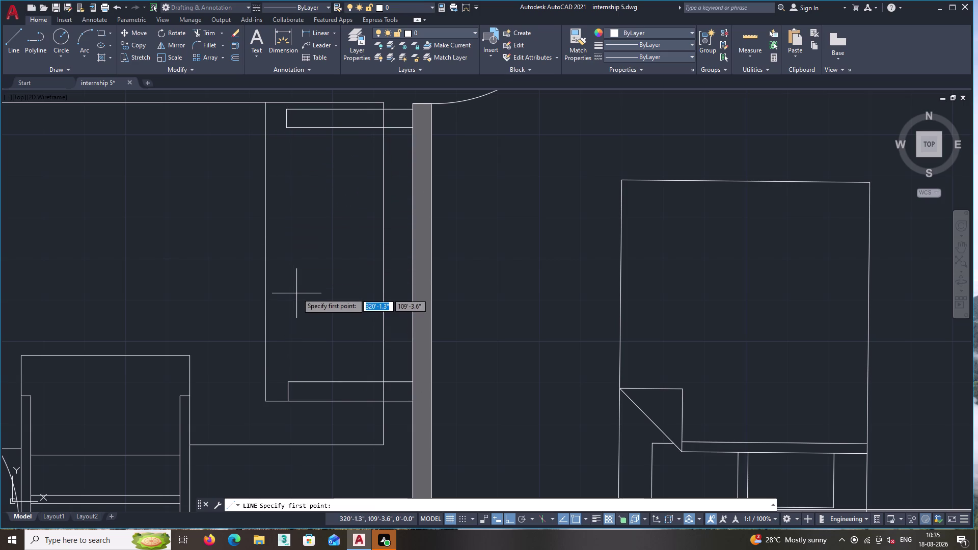
middle_drag(296, 292, 253, 405)
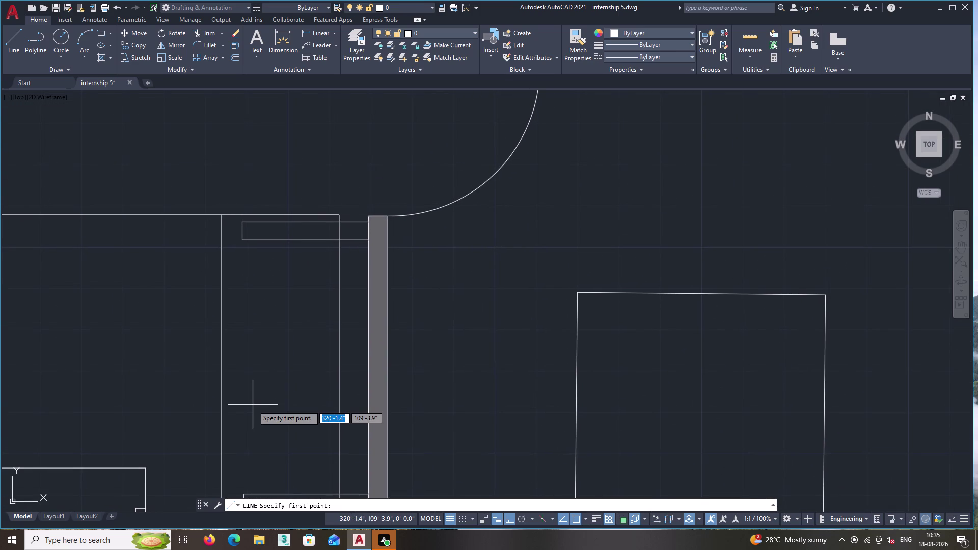
middle_drag(293, 383, 278, 395)
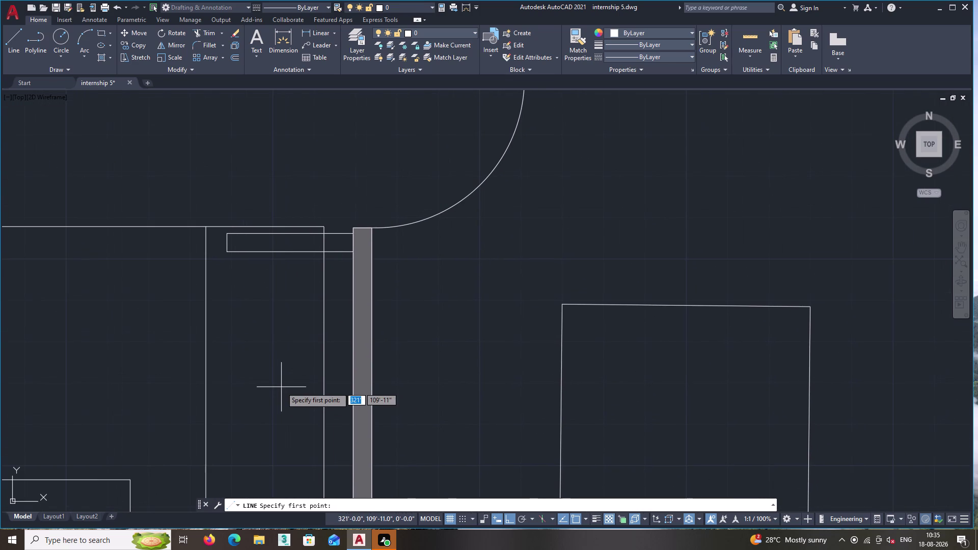
key(Escape)
Fence-trim the crossing lines of the thin strips beside the wall, in two passes.
text(tr)
key(Return)
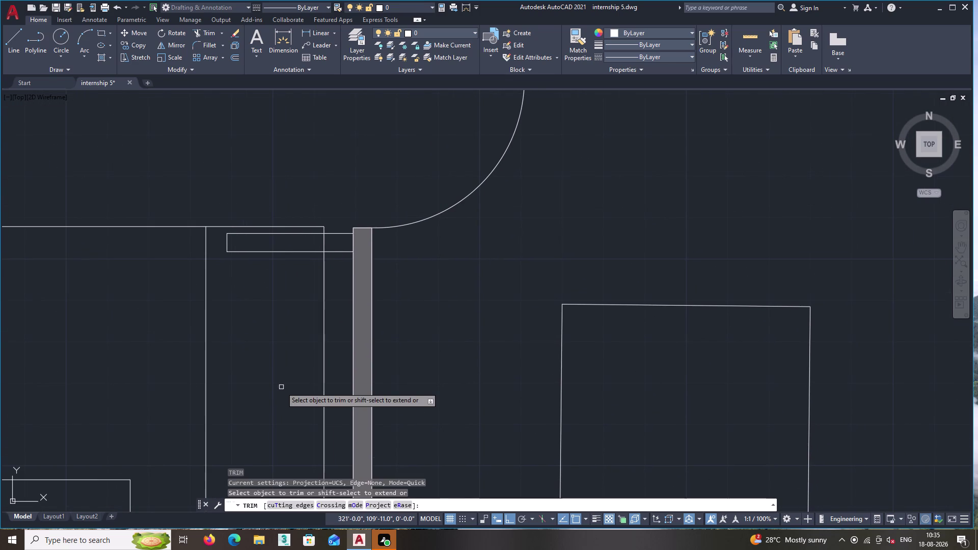
scroll(up, 3)
click(334, 242)
double_click(300, 238)
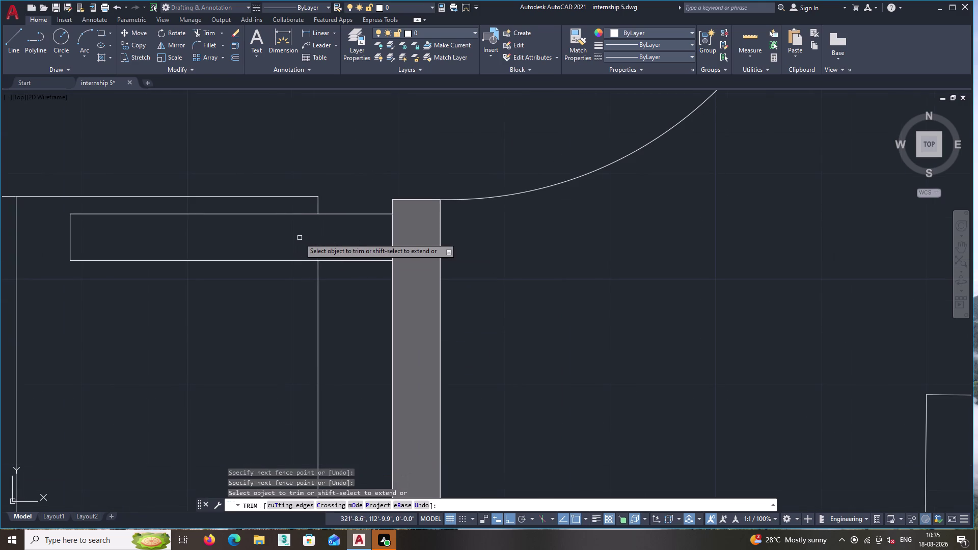
scroll(down, 3)
scroll(down, 3)
middle_drag(243, 398, 289, 237)
scroll(up, 3)
click(310, 315)
double_click(270, 317)
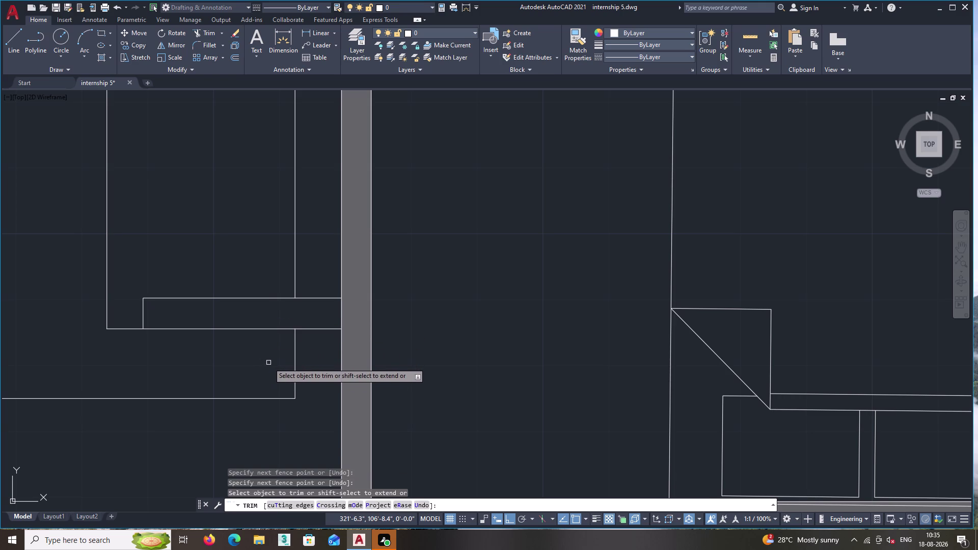
Pan back to the whole bedroom plan and start a new line.
scroll(down, 3)
middle_drag(268, 236, 248, 337)
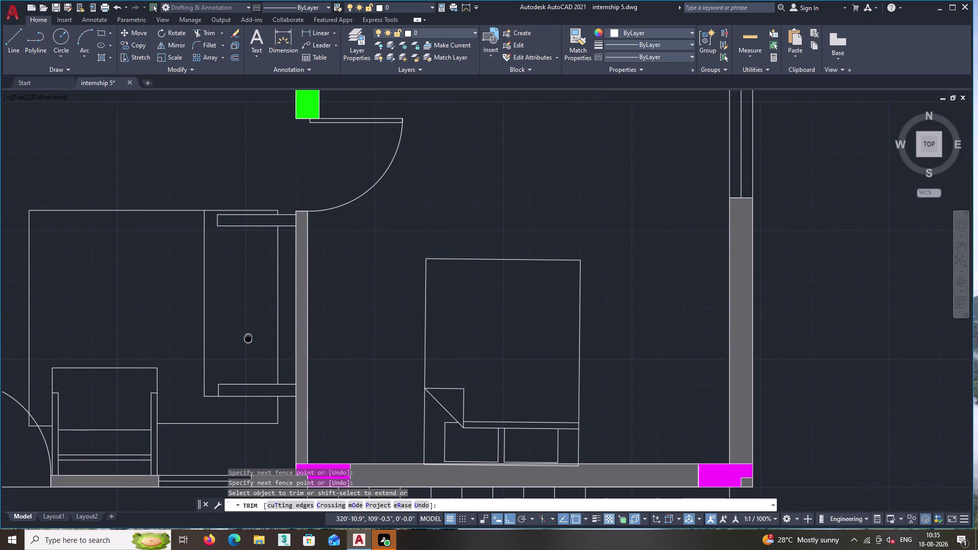
middle_drag(248, 337, 247, 346)
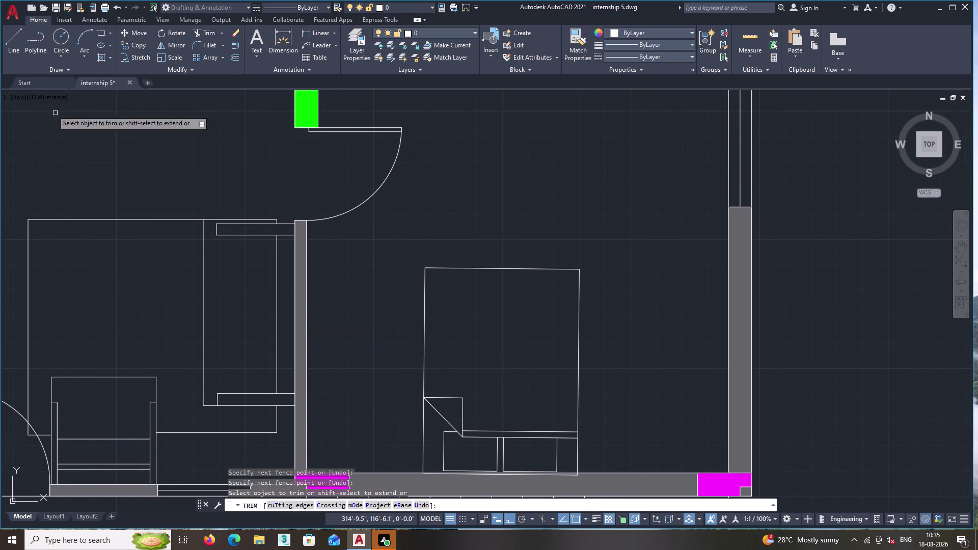
click(21, 56)
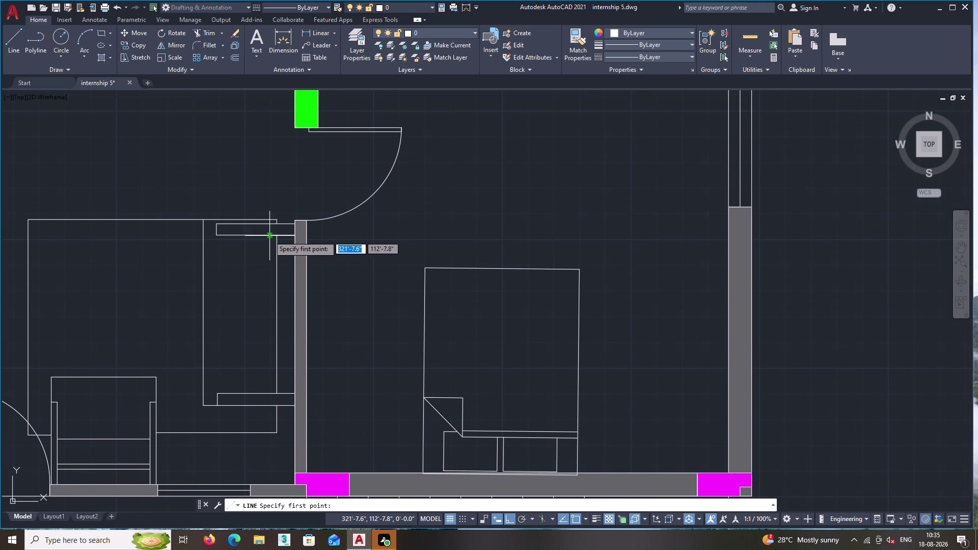
Draw a vertical line between the shelf edges and a horizontal line from the inner edge to the wall.
click(267, 235)
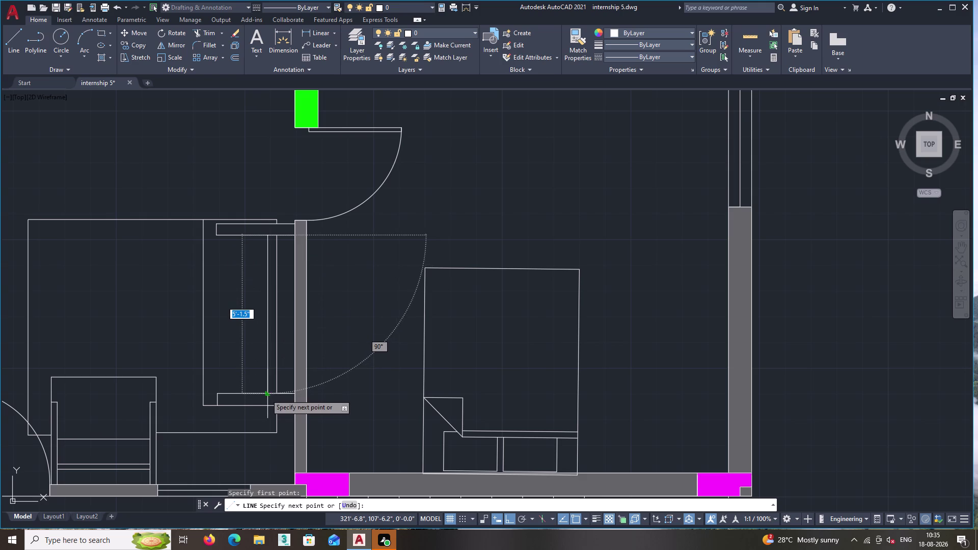
click(267, 392)
key(Return)
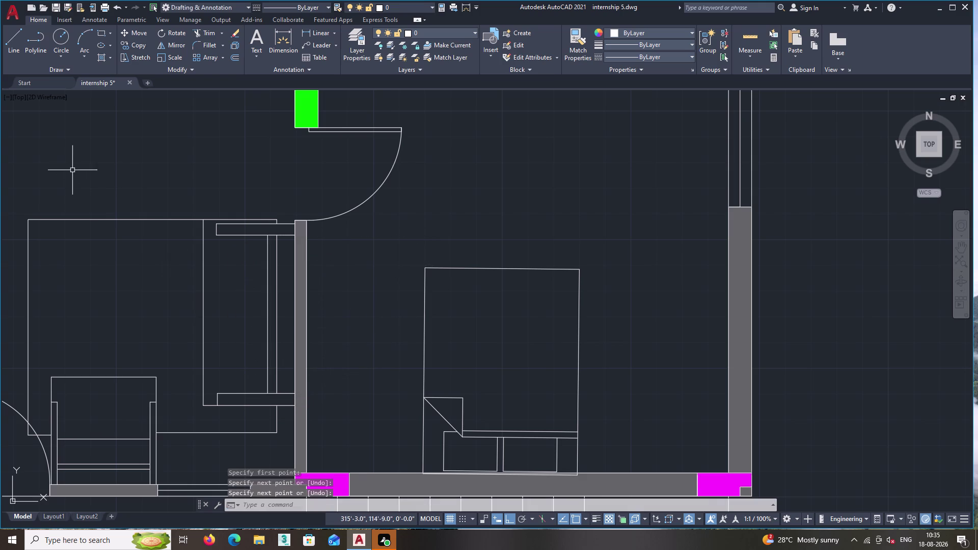
click(13, 41)
scroll(up, 3)
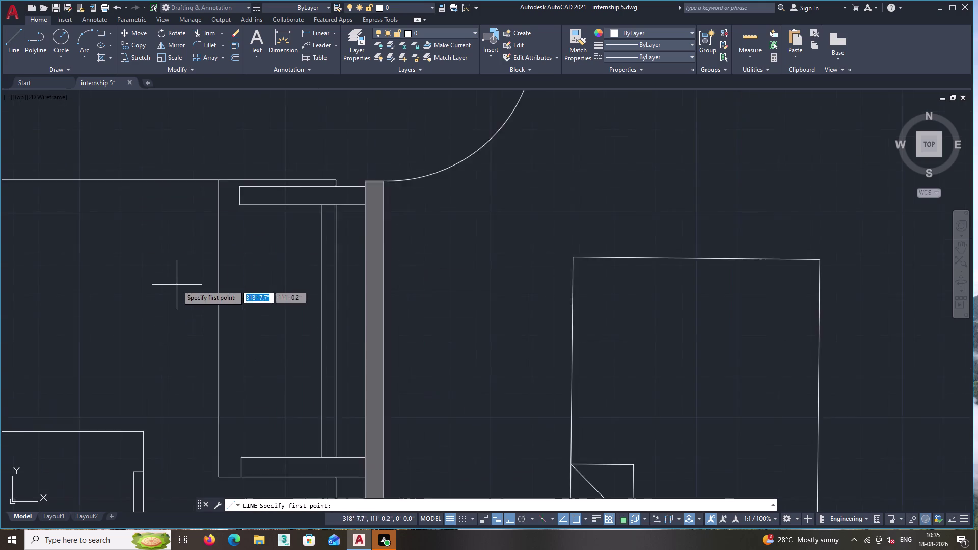
scroll(up, 3)
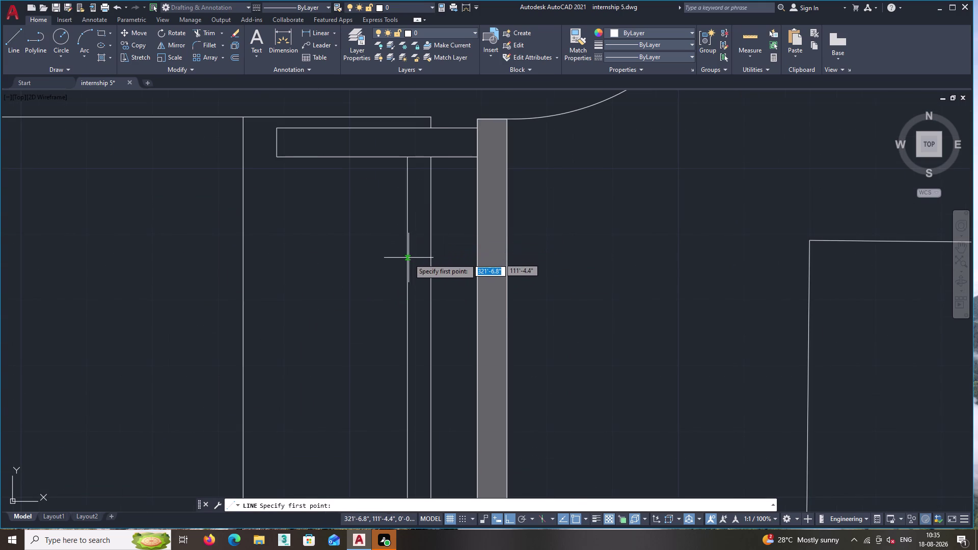
click(408, 260)
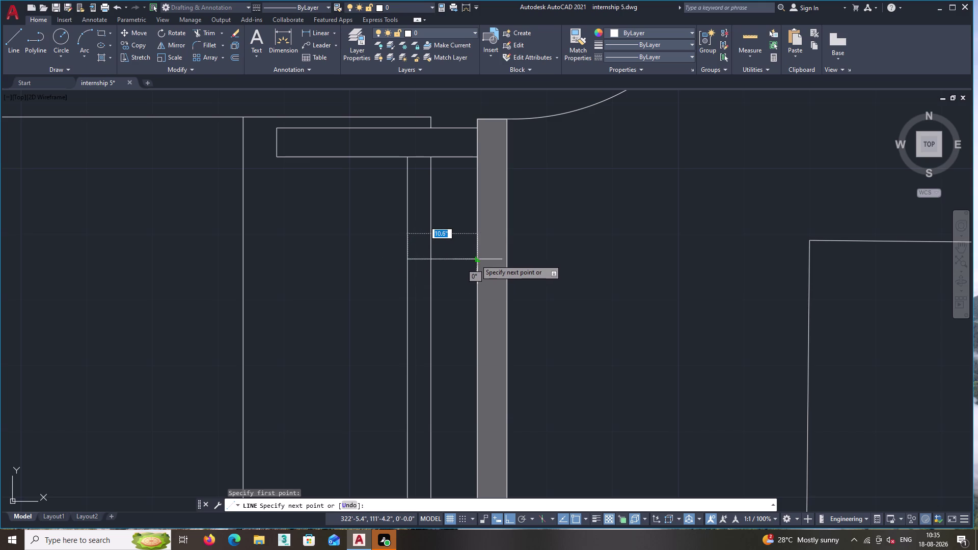
click(475, 260)
key(Return)
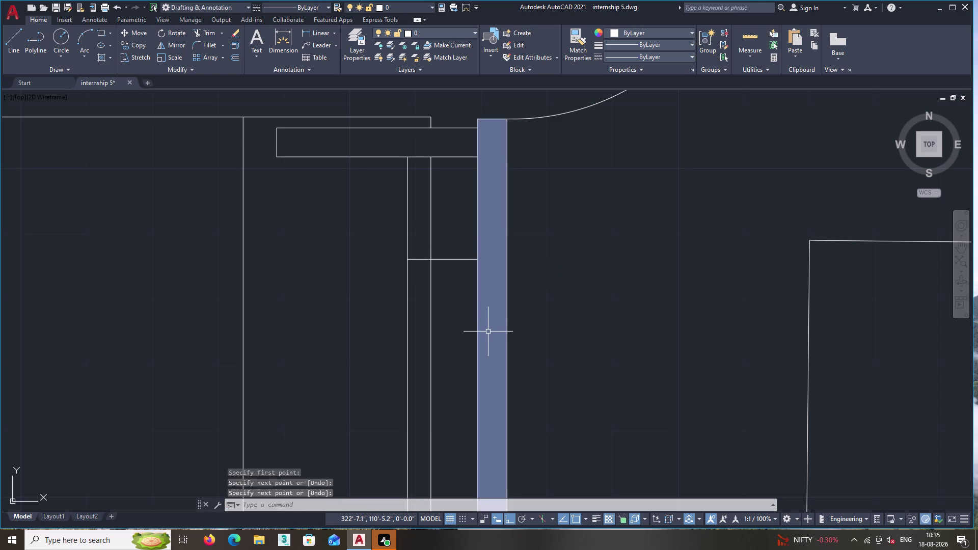
Draw a horizontal line from the storage unit's left inner edge to the wall.
key(Return)
middle_drag(408, 398, 377, 359)
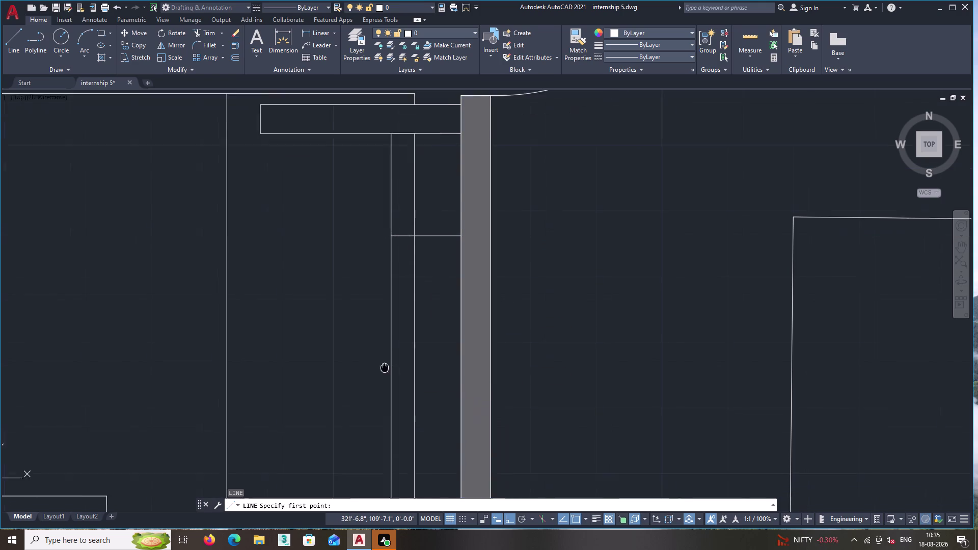
middle_drag(377, 359, 374, 356)
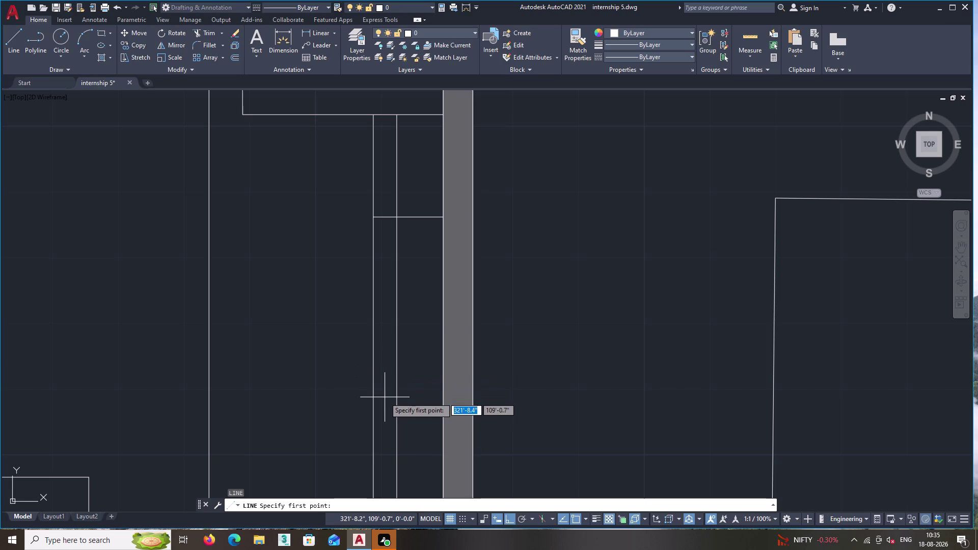
scroll(down, 3)
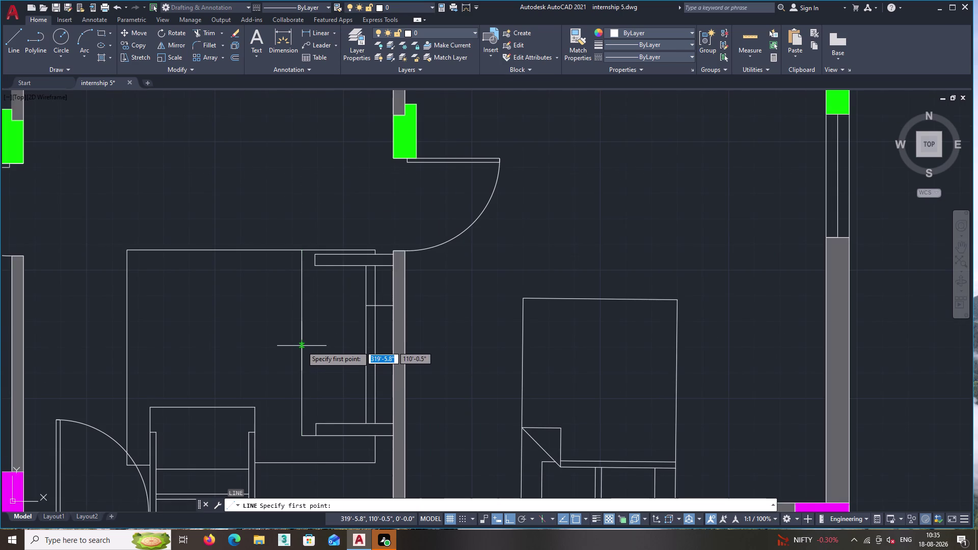
click(302, 344)
scroll(up, 3)
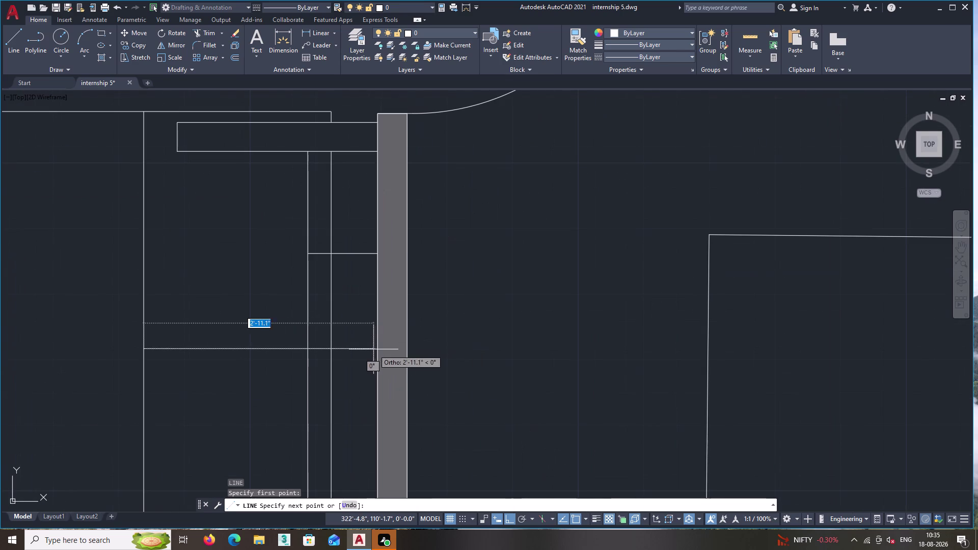
double_click(378, 348)
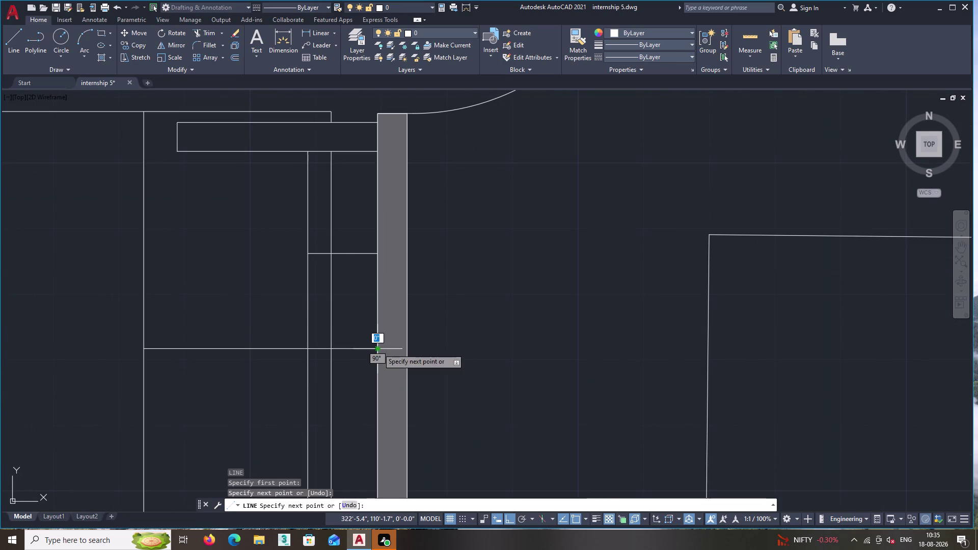
key(Return)
Draw a line lower in the storage unit, snapping to a midpoint, ending at the wall.
key(Return)
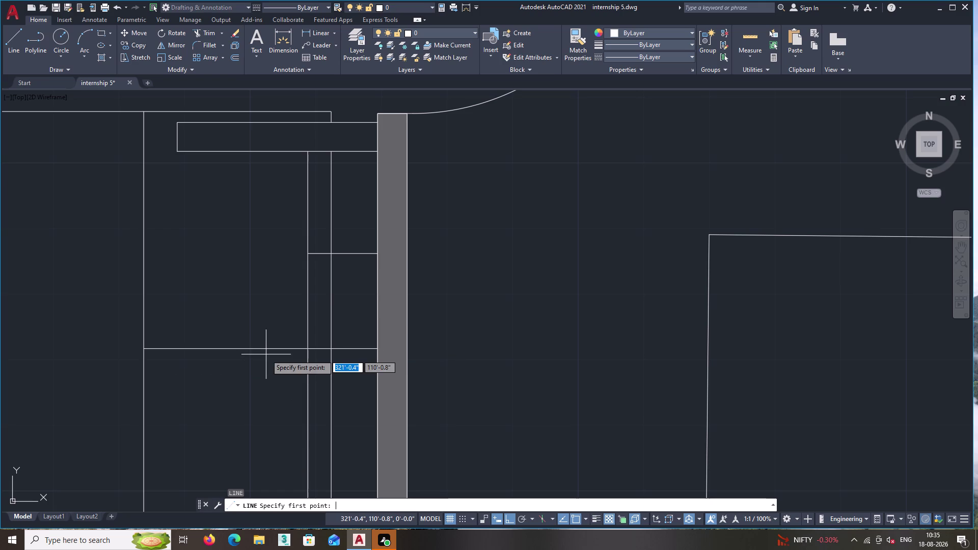
middle_drag(222, 440, 213, 387)
scroll(down, 3)
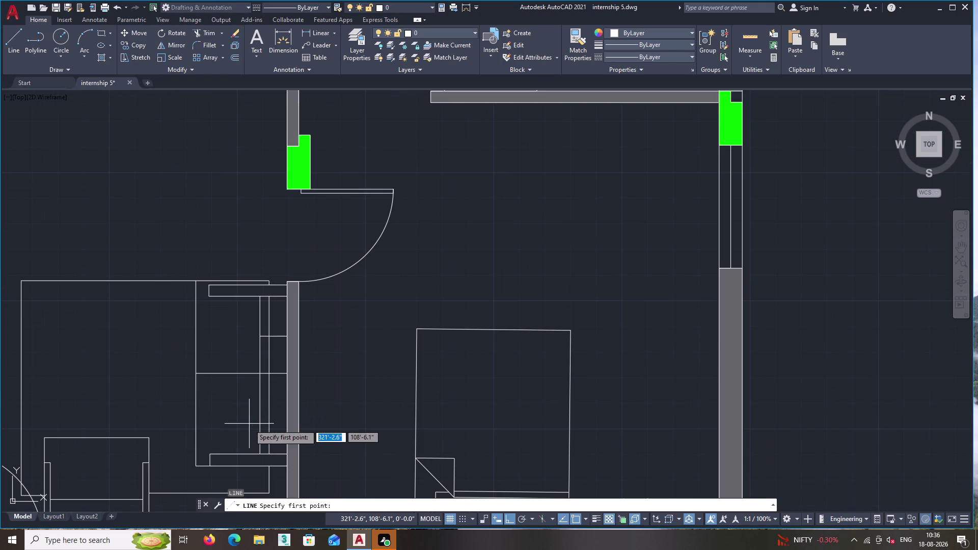
scroll(up, 3)
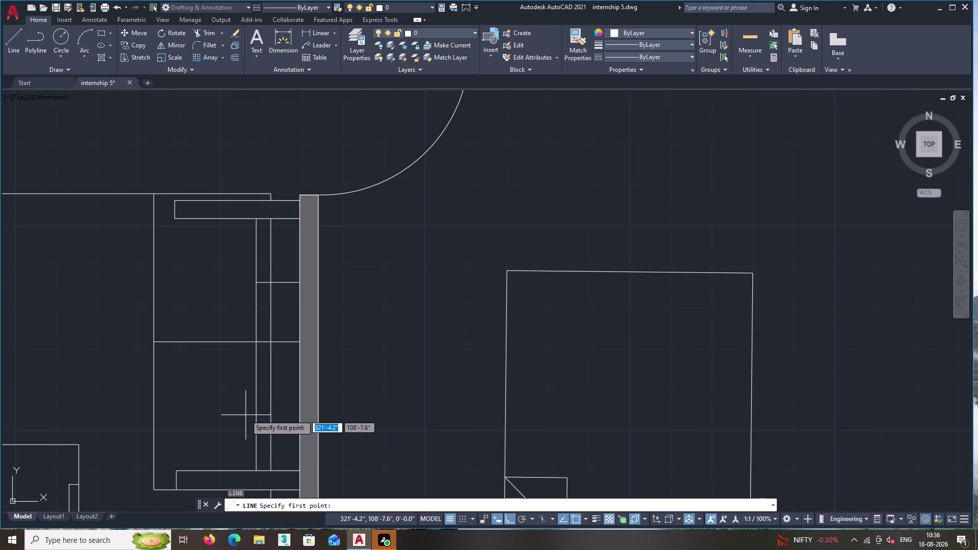
click(255, 410)
right_click(255, 411)
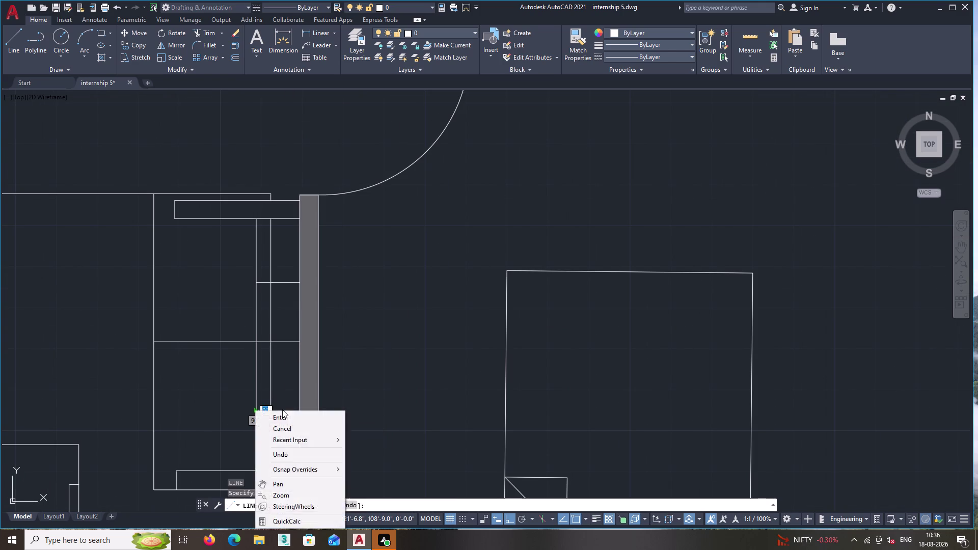
double_click(283, 398)
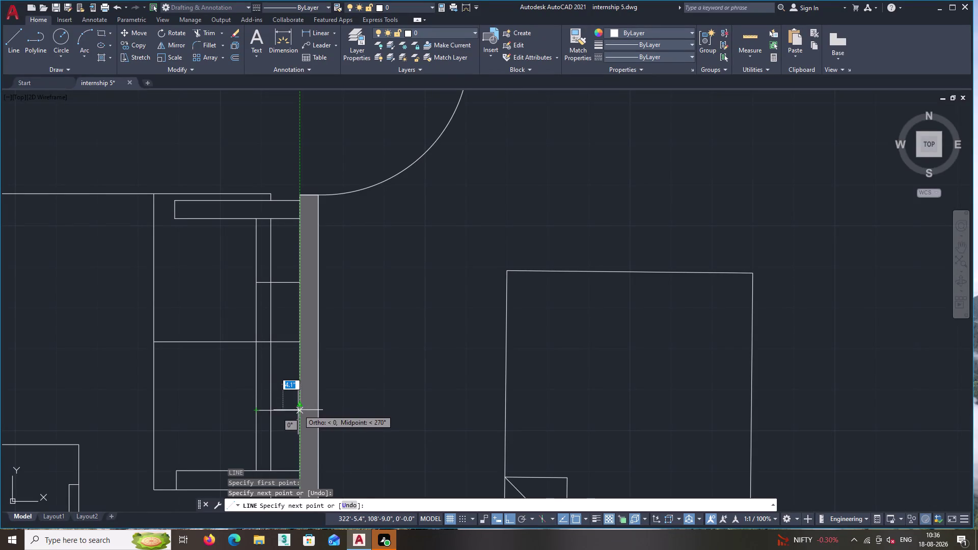
scroll(up, 3)
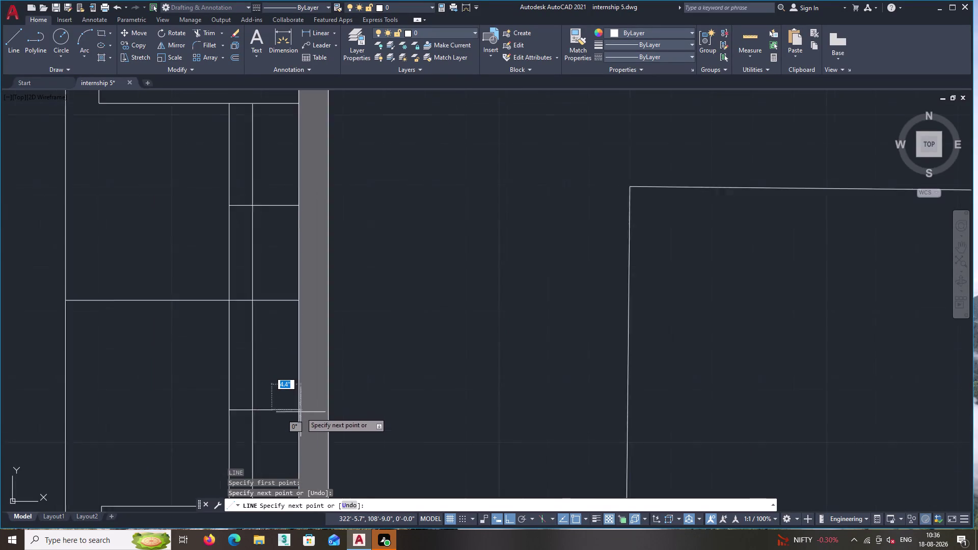
scroll(up, 3)
double_click(299, 409)
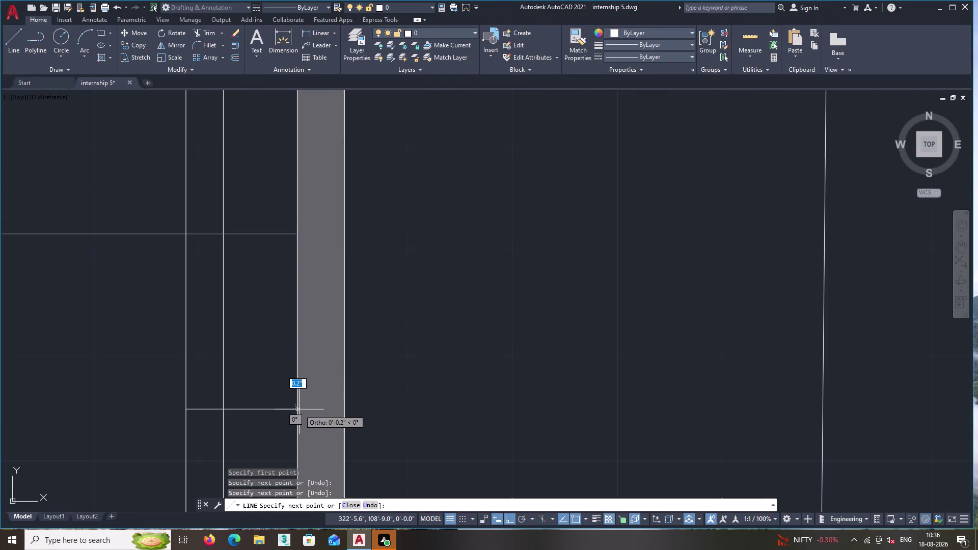
key(Return)
Draw a vertical line from the storage unit's top down against the wall.
middle_drag(429, 398, 417, 400)
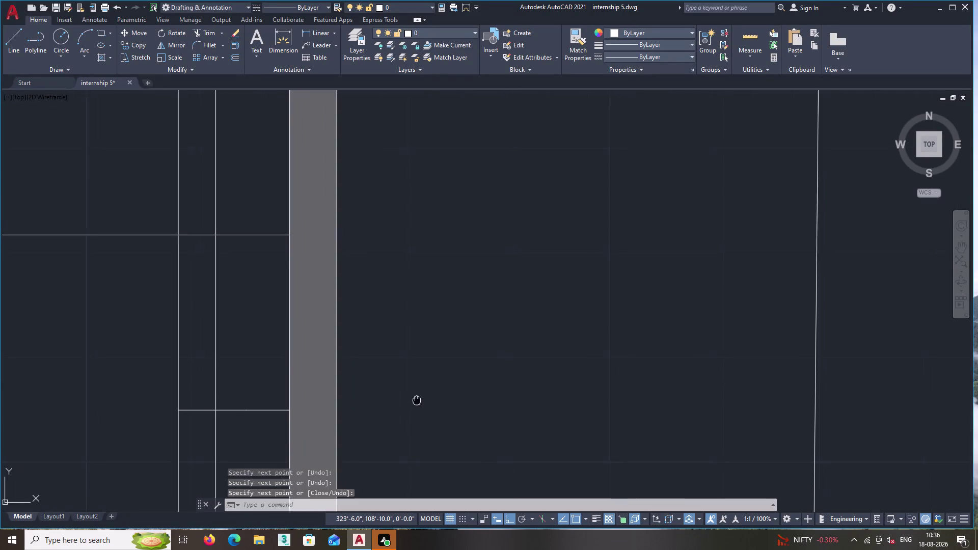
middle_drag(417, 401, 382, 407)
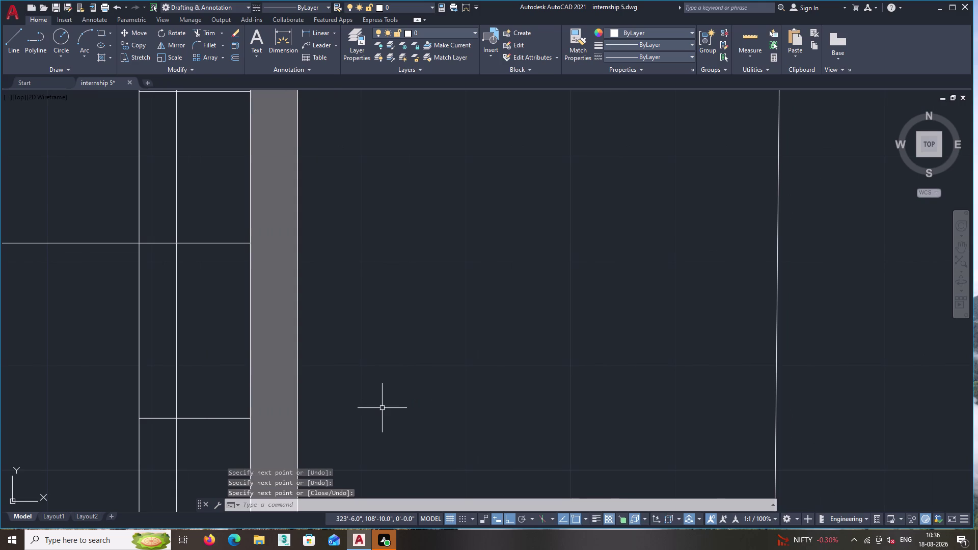
scroll(up, 3)
scroll(down, 3)
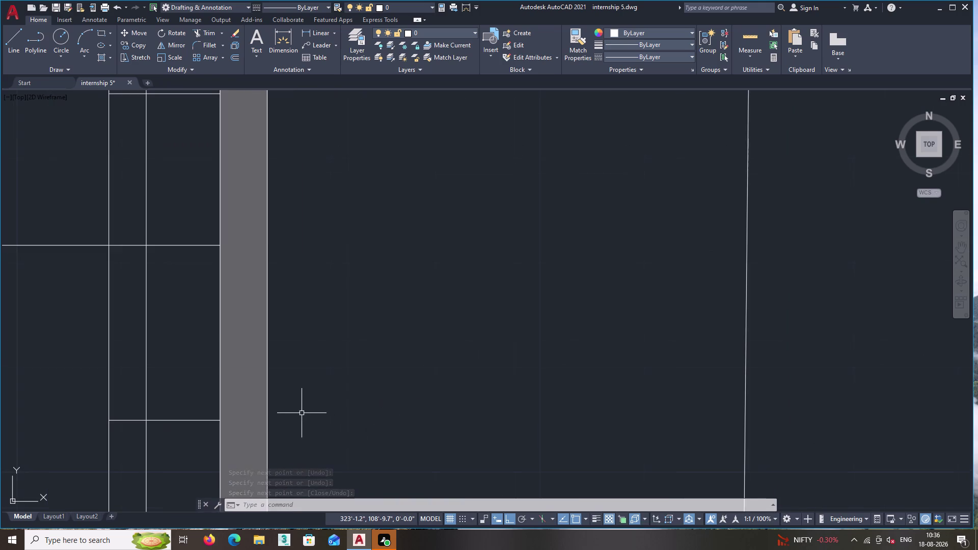
scroll(down, 3)
scroll(down, 3)
middle_drag(230, 376, 255, 359)
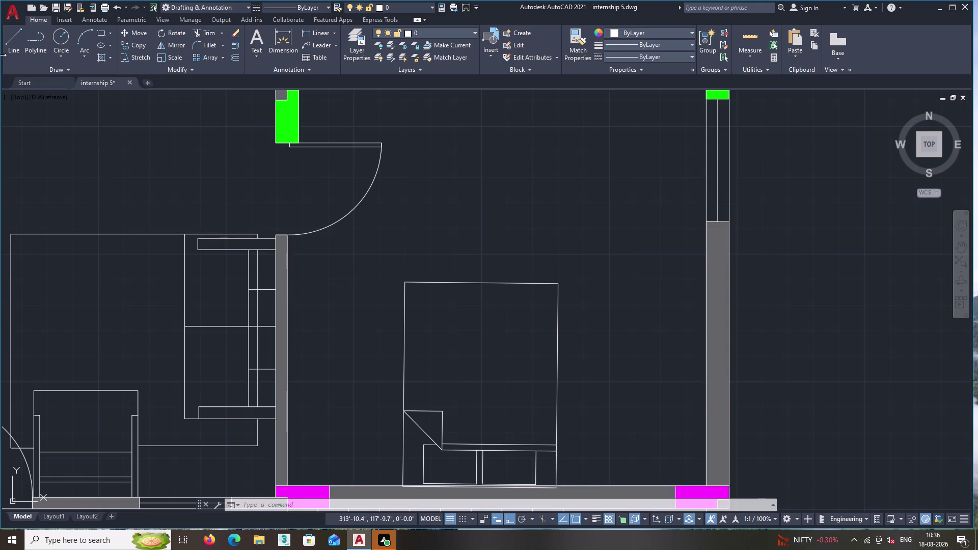
click(11, 38)
middle_drag(350, 295, 350, 295)
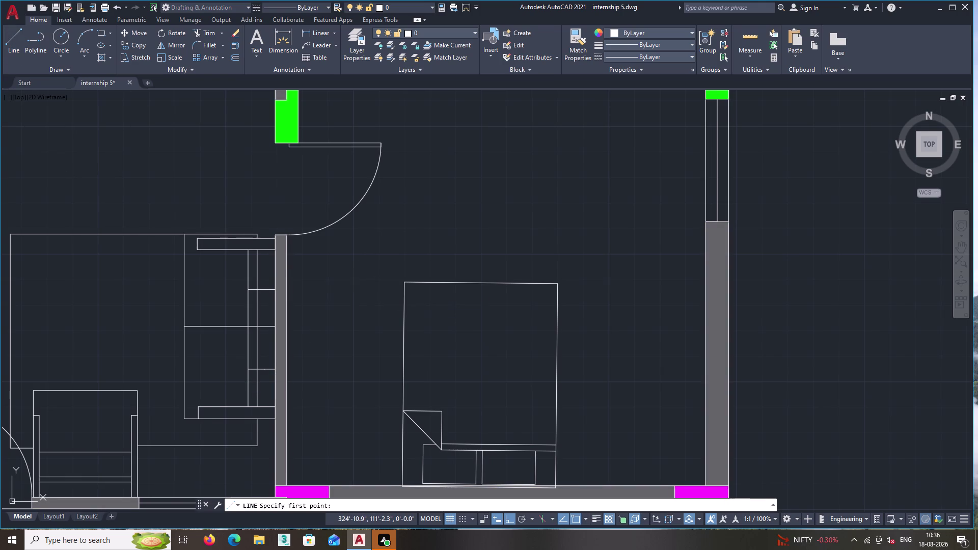
middle_drag(350, 294, 403, 270)
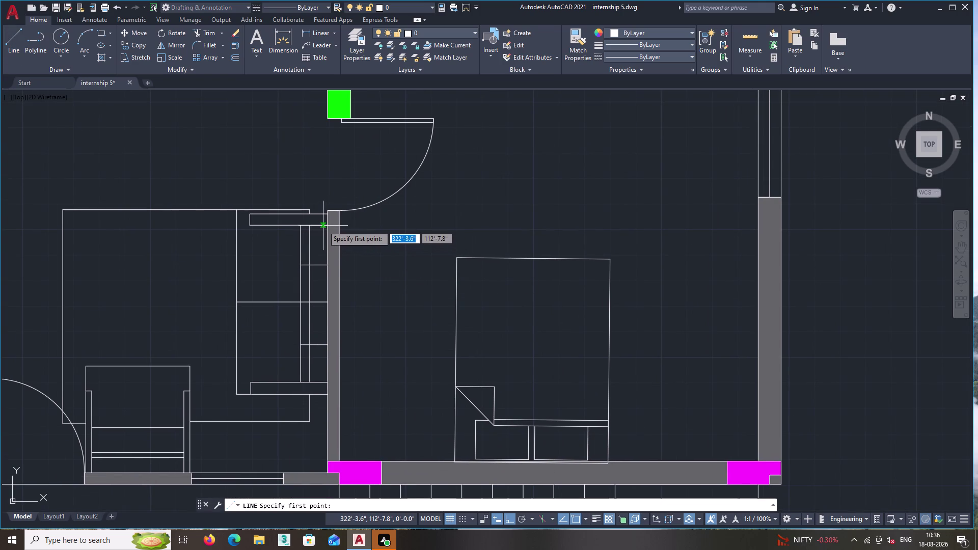
click(322, 226)
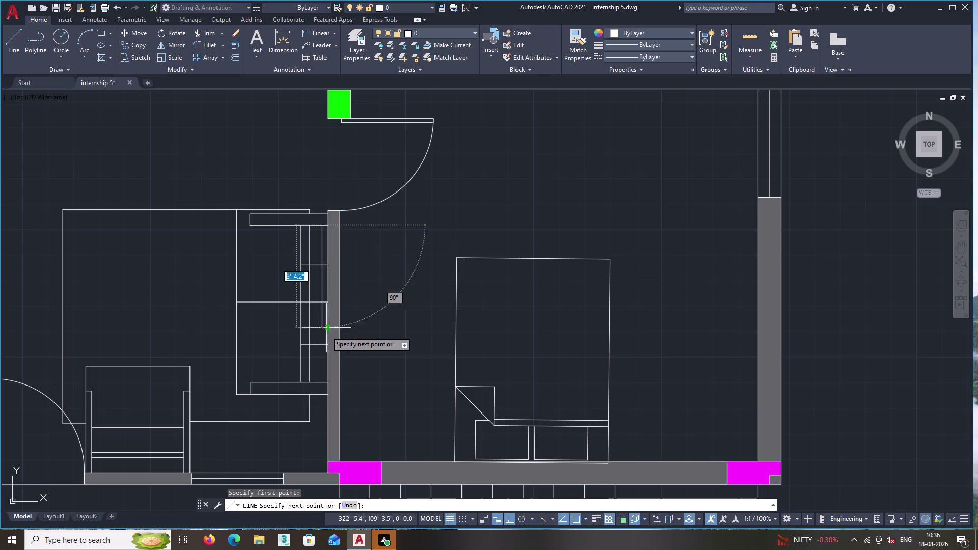
double_click(321, 383)
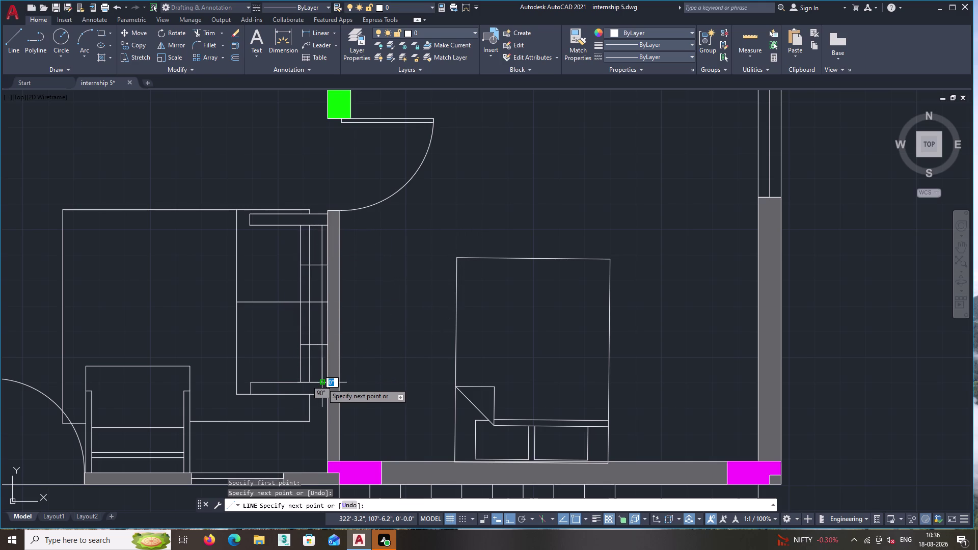
key(Return)
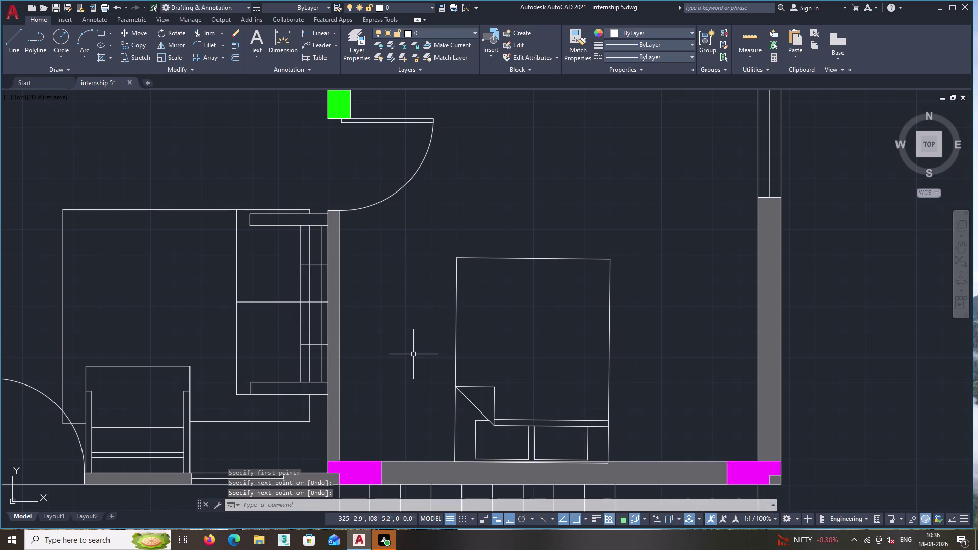
Trim the first excess line segment beside the wall with TR.
text(tr)
key(Return)
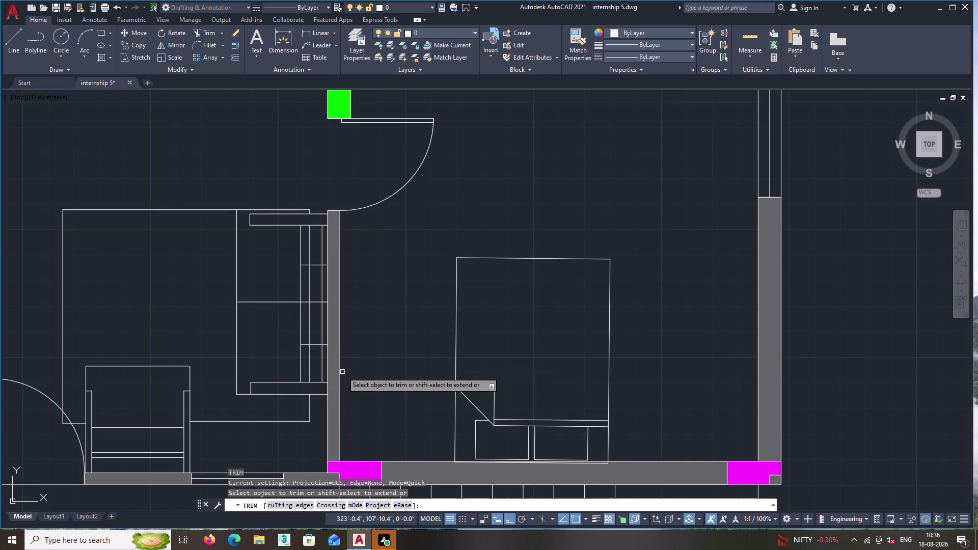
scroll(up, 3)
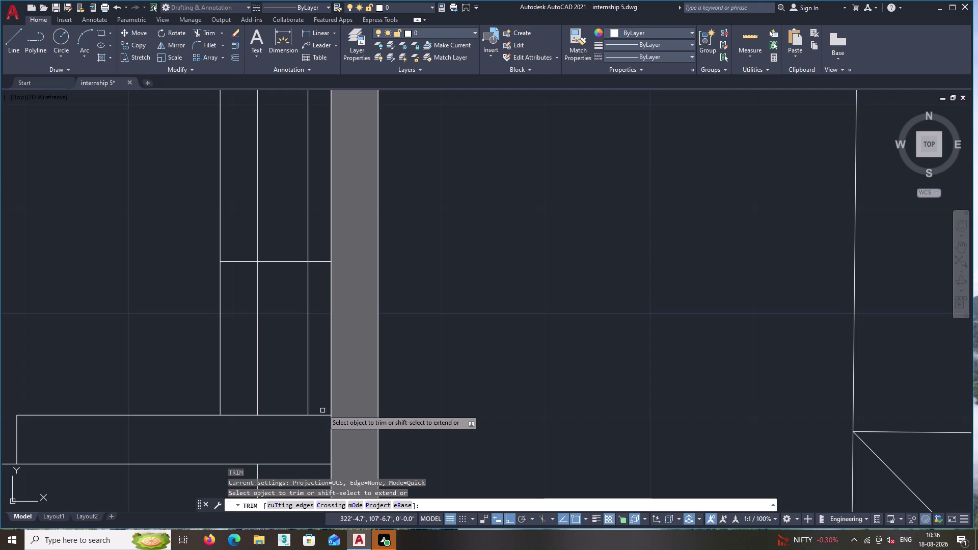
double_click(322, 286)
click(319, 243)
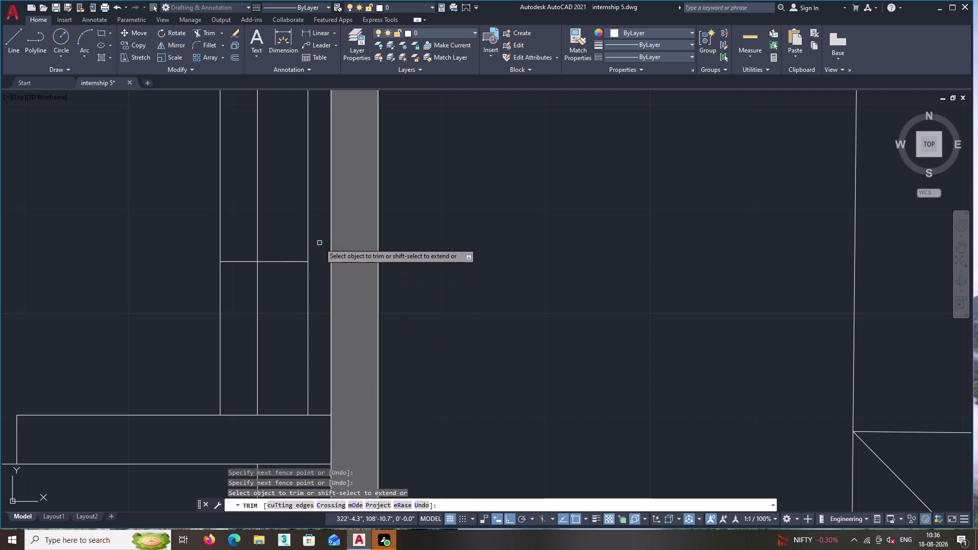
scroll(down, 3)
middle_drag(320, 243, 339, 395)
scroll(up, 3)
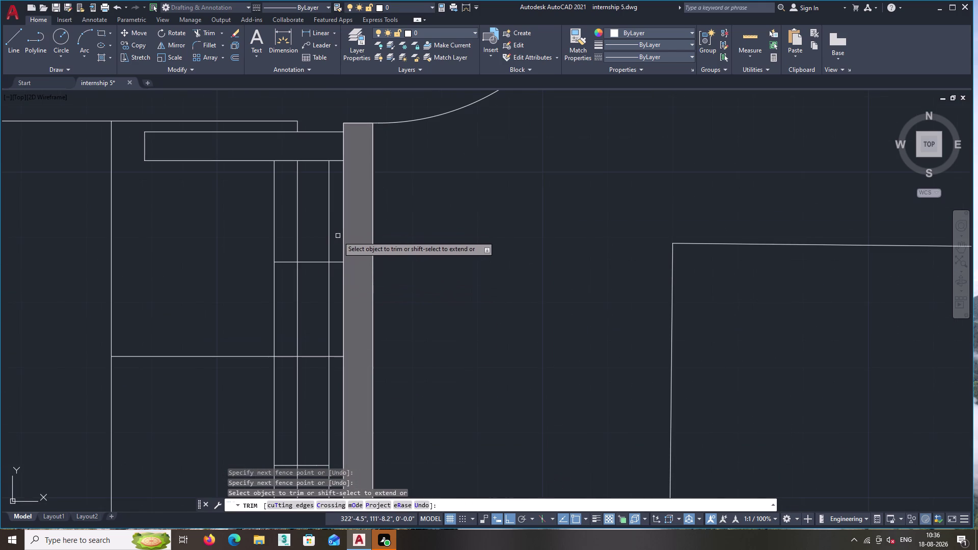
Trim the remaining overhanging segments along the wall and end trimming.
click(334, 241)
click(338, 406)
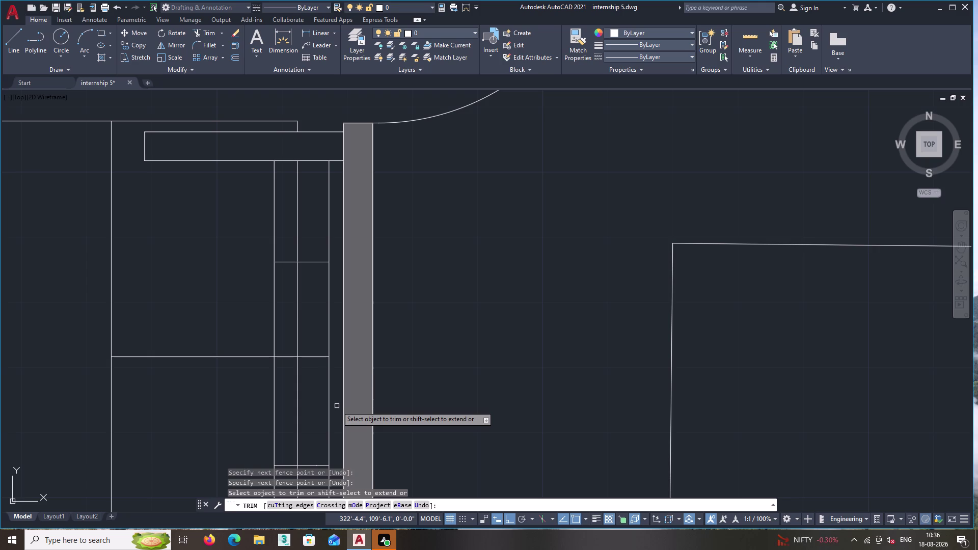
scroll(down, 3)
scroll(down, 3)
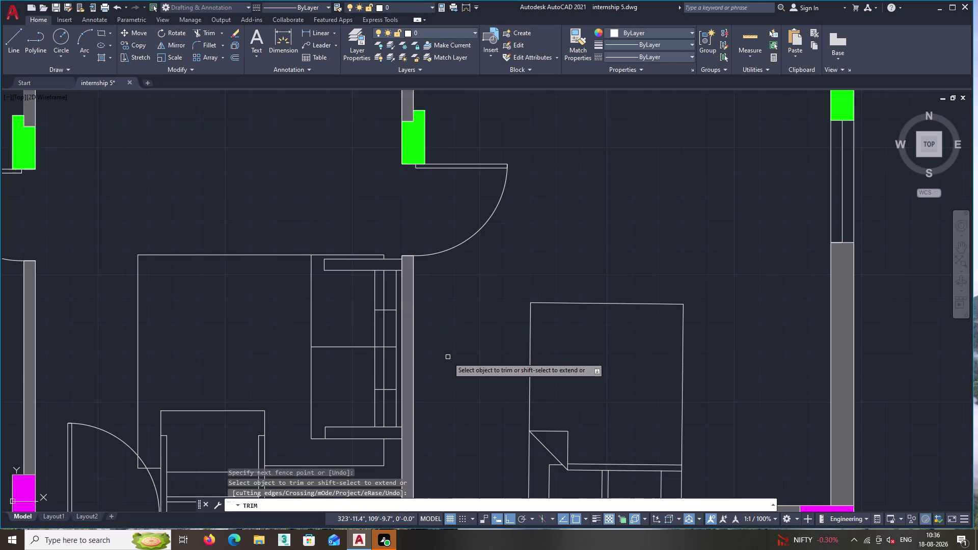
middle_drag(448, 360, 414, 313)
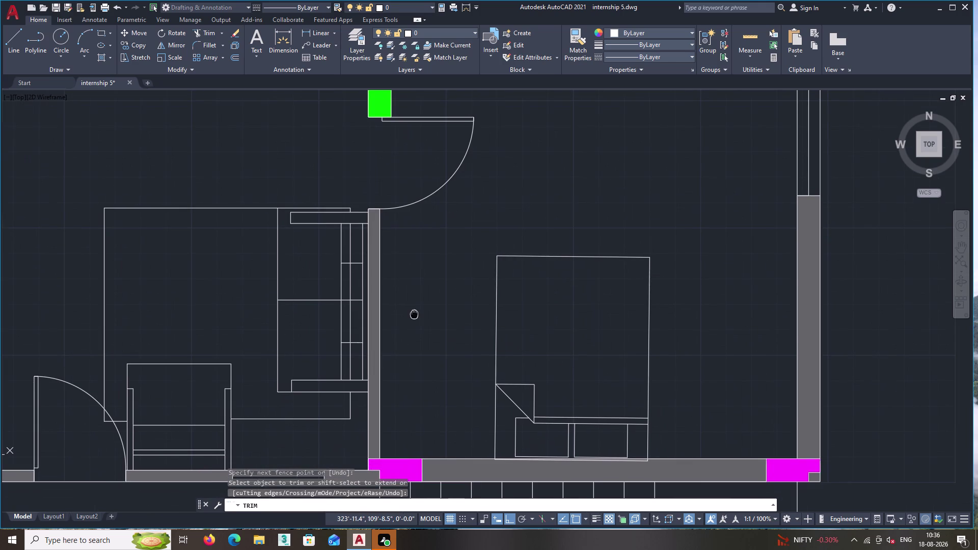
middle_drag(414, 313, 414, 311)
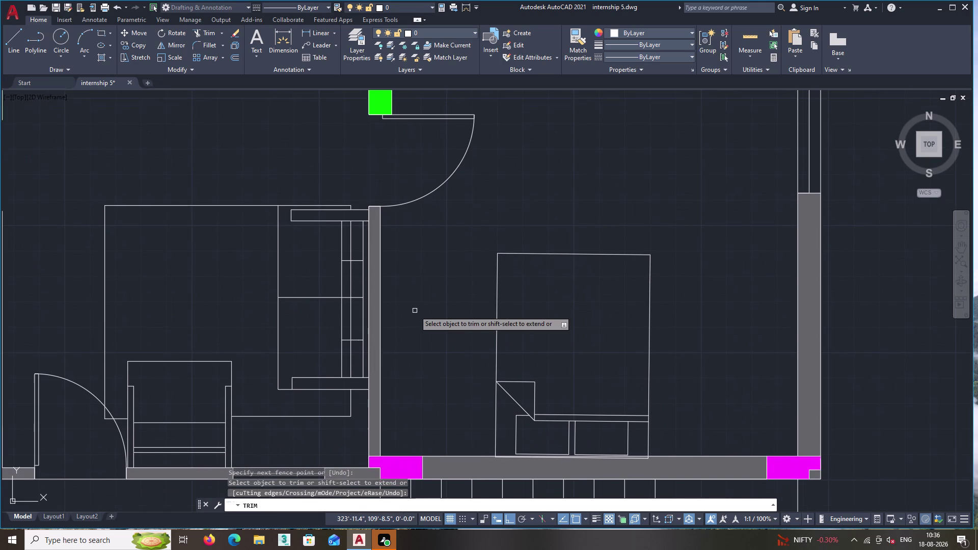
key(Return)
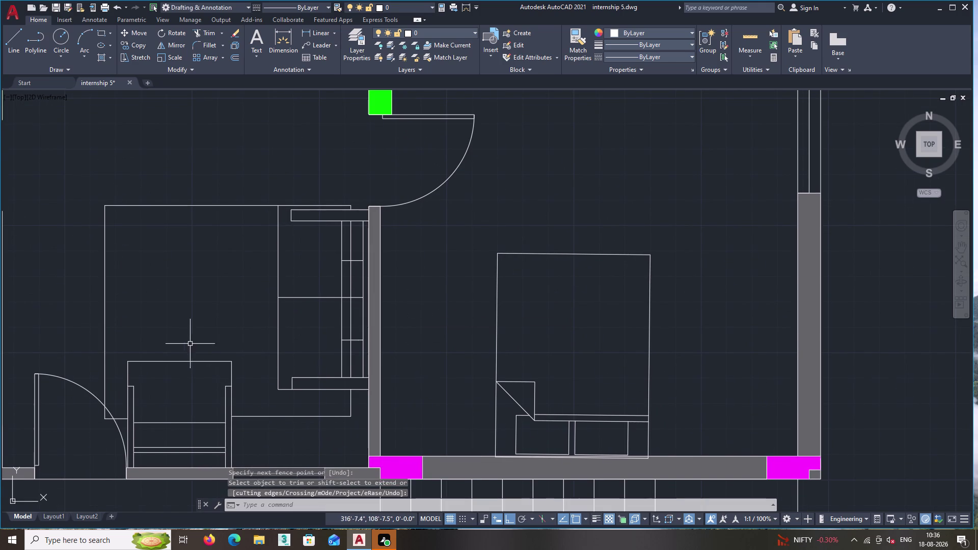
middle_drag(189, 329, 261, 368)
Draw a narrow outline beside the wardrobe: down, across, up, and back along the top.
double_click(12, 44)
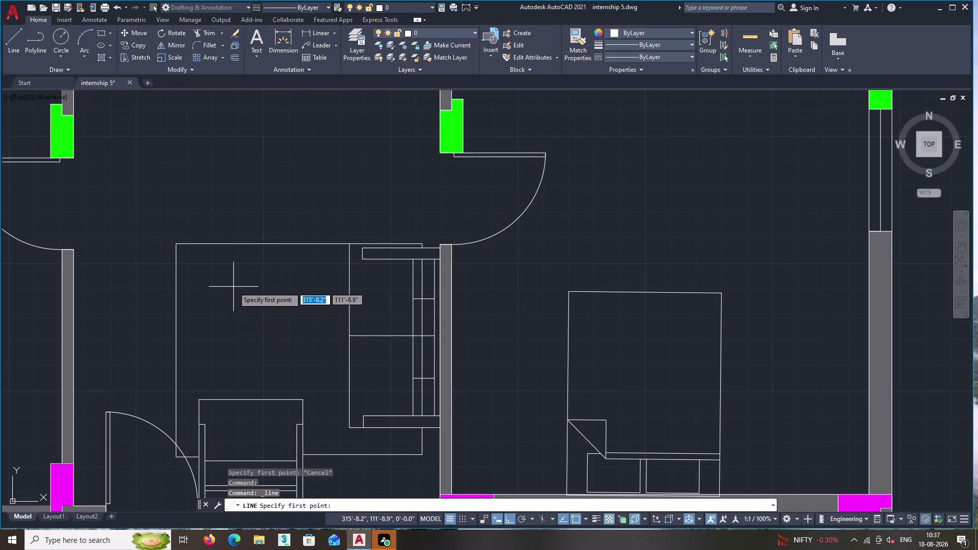
click(224, 277)
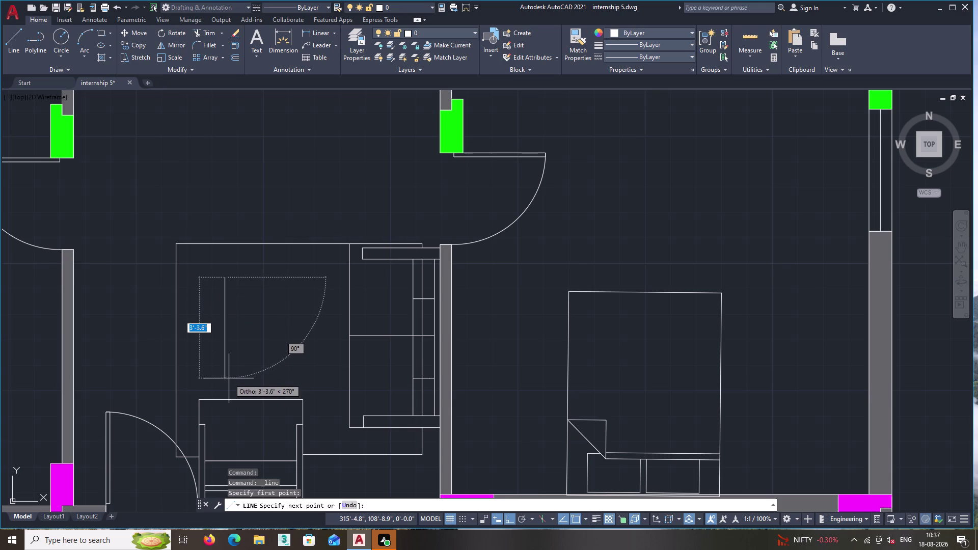
double_click(229, 377)
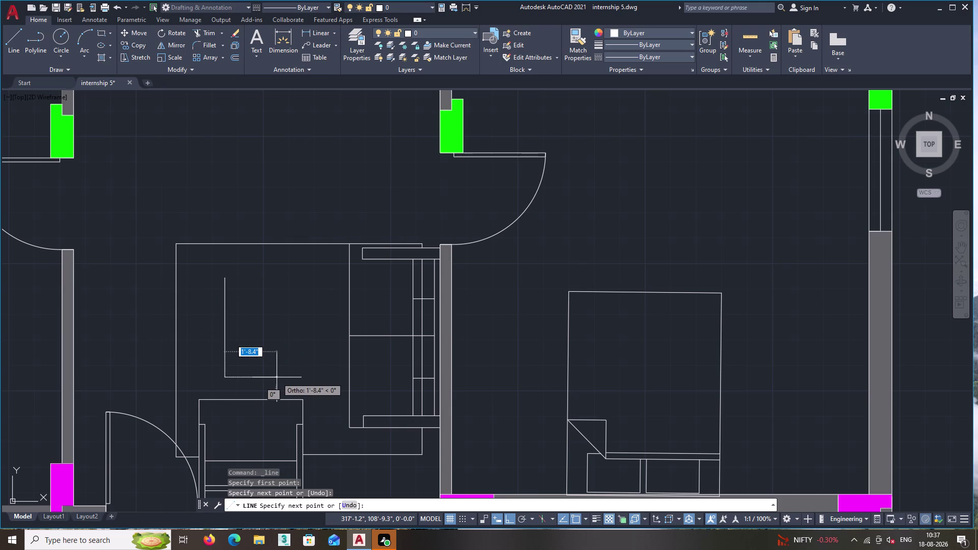
click(277, 378)
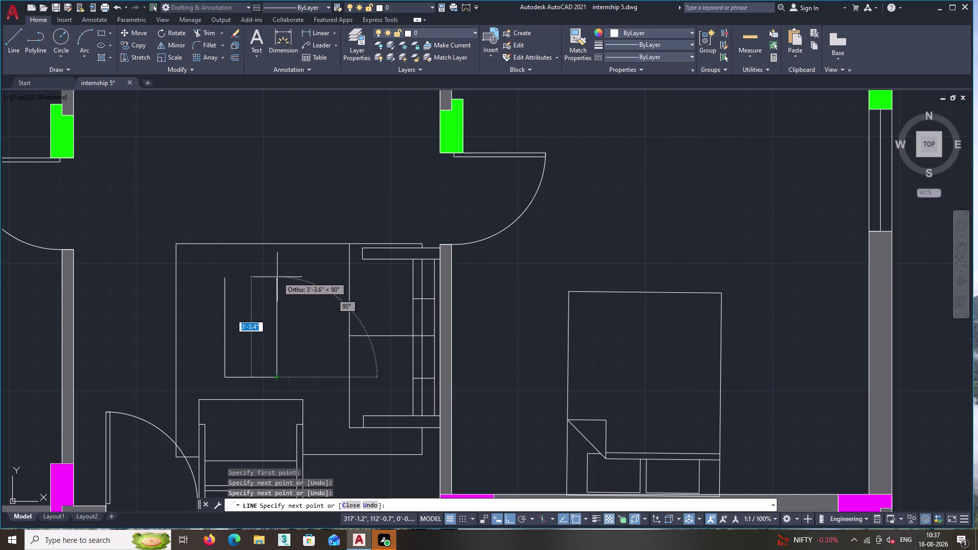
click(277, 279)
click(224, 280)
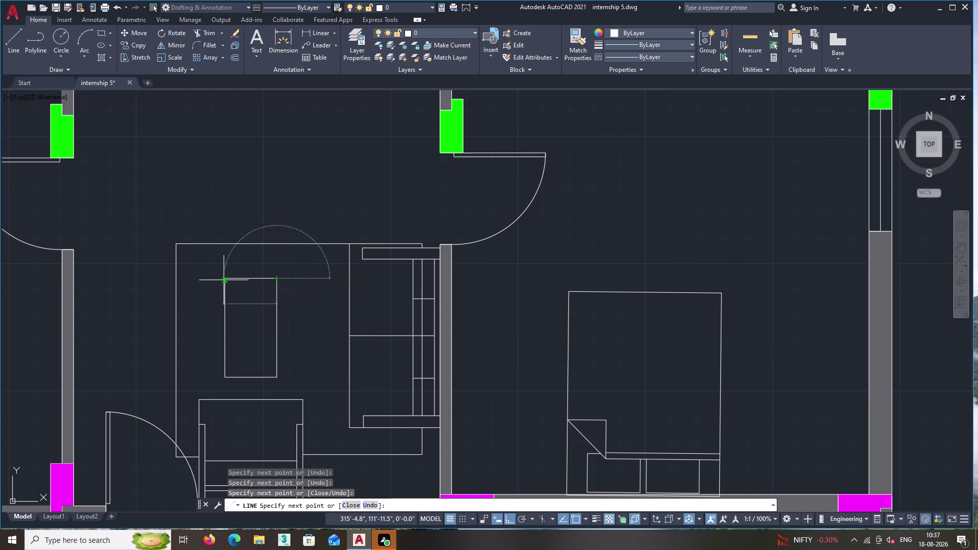
key(Return)
Erase the outline's slanted top line.
scroll(up, 3)
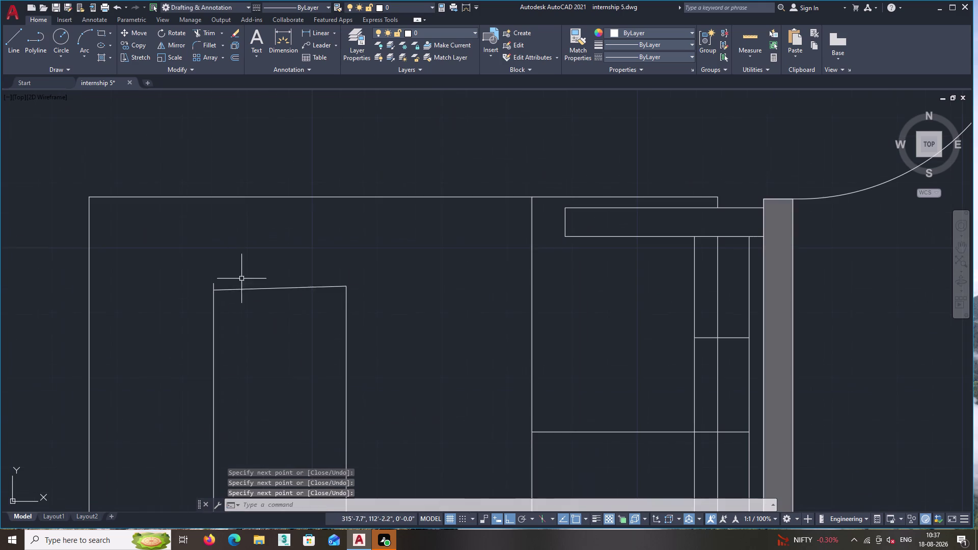
click(299, 286)
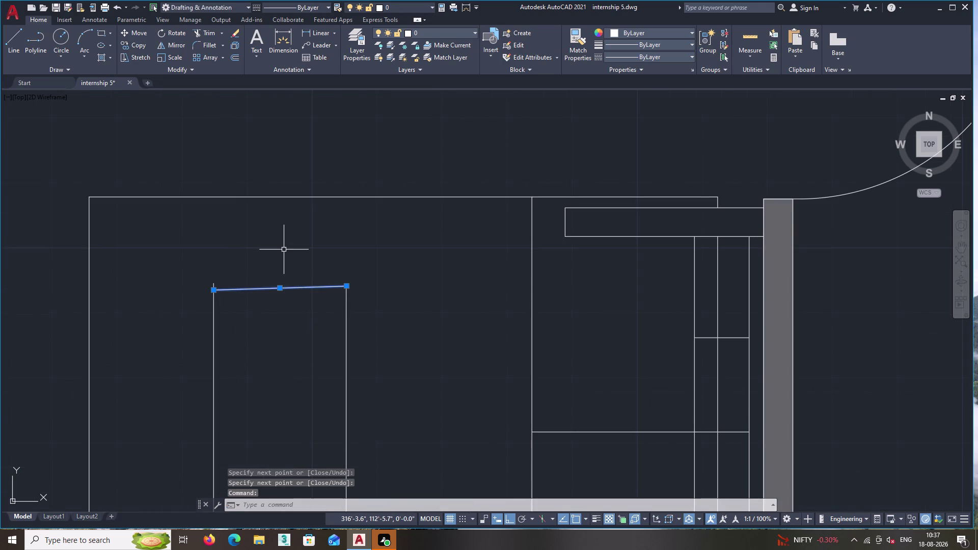
right_click(283, 249)
double_click(322, 315)
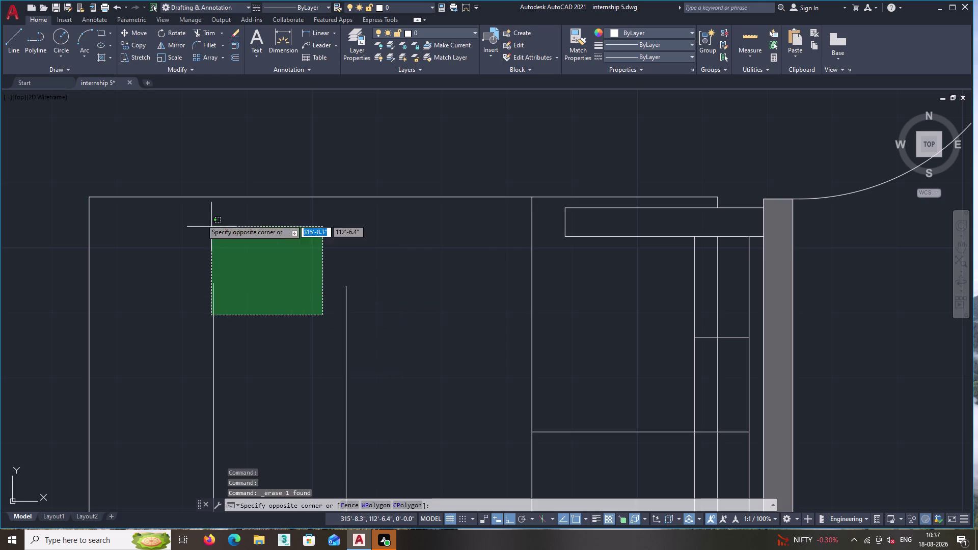
click(24, 51)
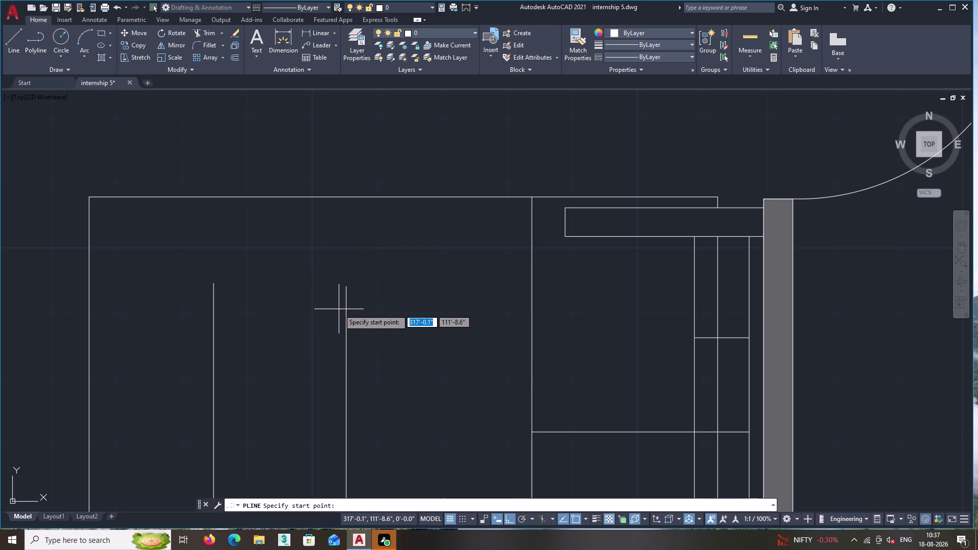
Draw a polyline joining the tops of the outline's two vertical lines.
scroll(up, 3)
middle_drag(181, 289, 520, 284)
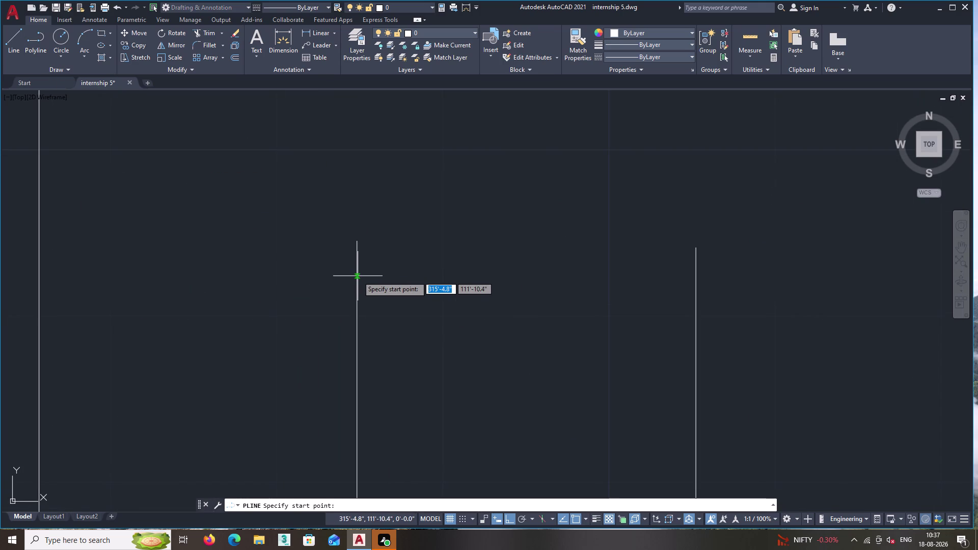
double_click(358, 274)
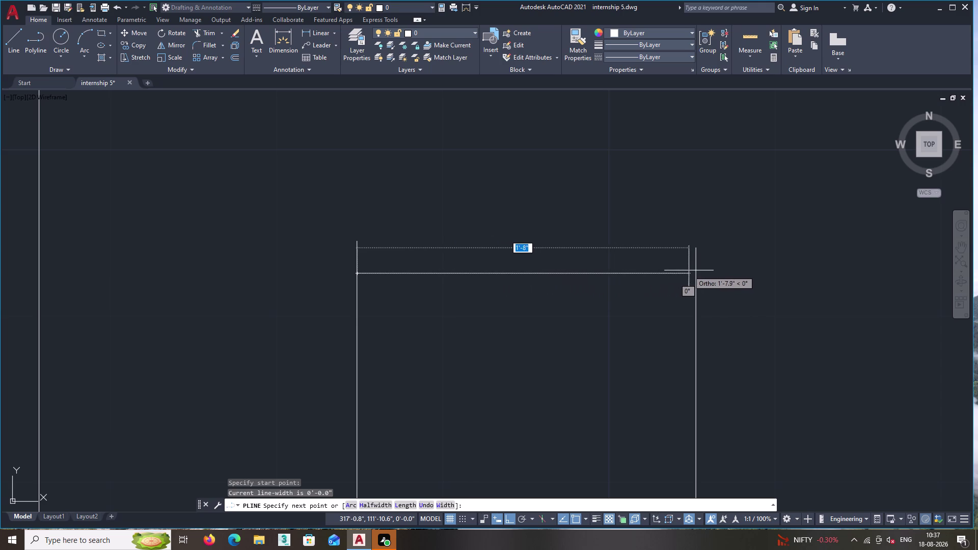
double_click(696, 272)
key(Return)
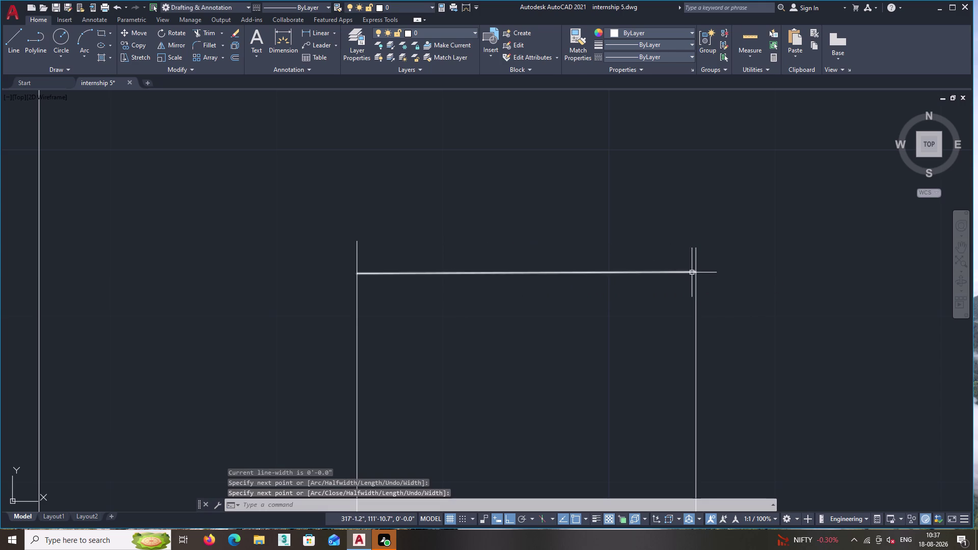
Trim the left vertical end projecting above the new top edge.
text(tr)
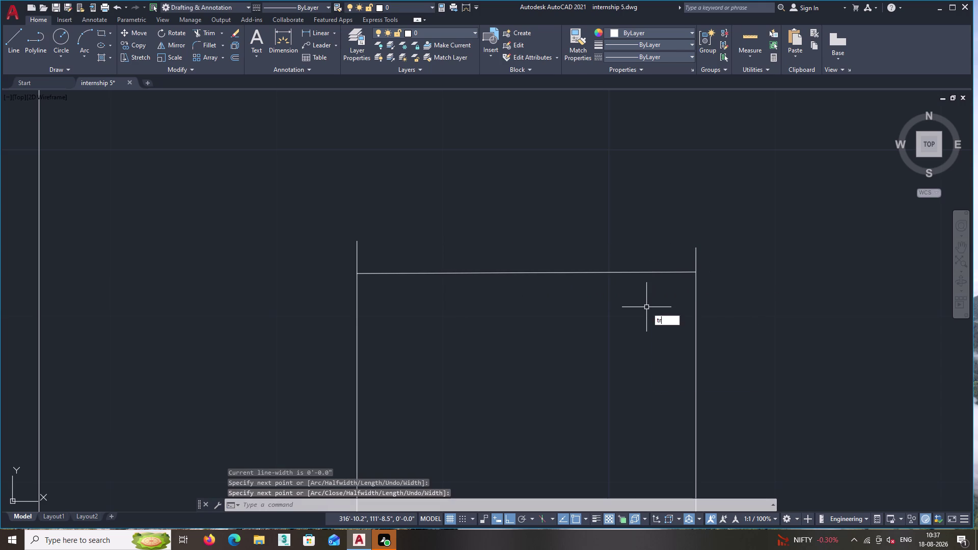
key(Return)
scroll(up, 3)
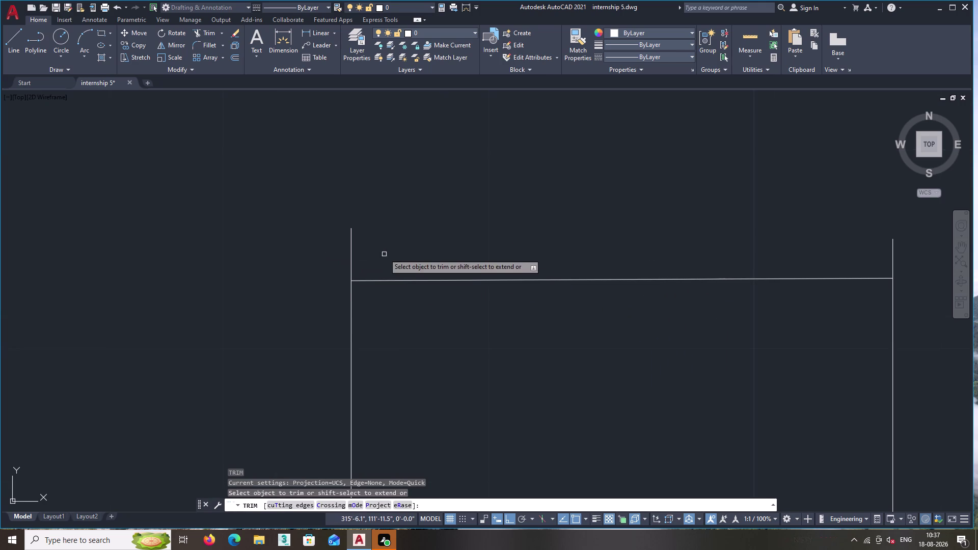
click(271, 275)
double_click(408, 237)
Trim the projecting ends at the right corner and end trimming.
middle_drag(407, 238, 348, 257)
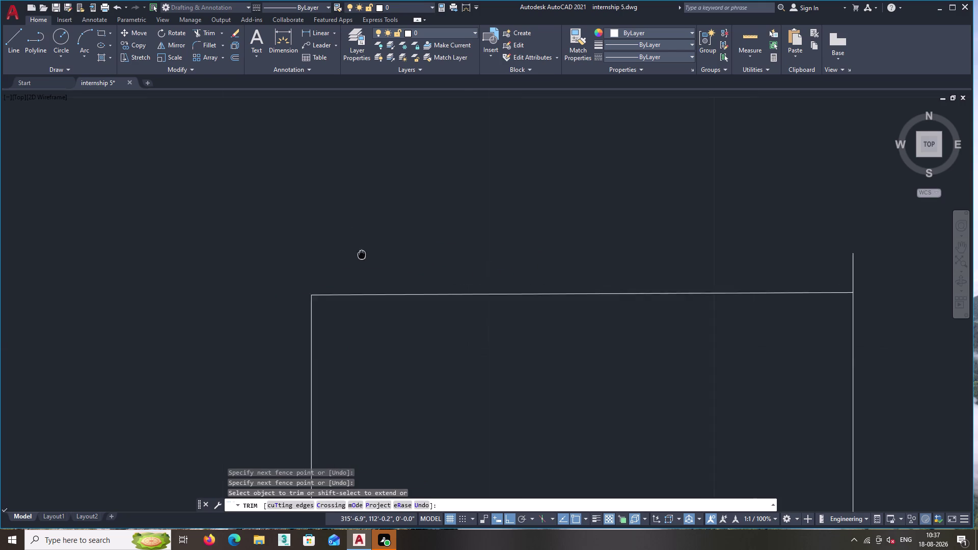
middle_drag(347, 256, 311, 262)
scroll(down, 3)
middle_drag(430, 232, 211, 384)
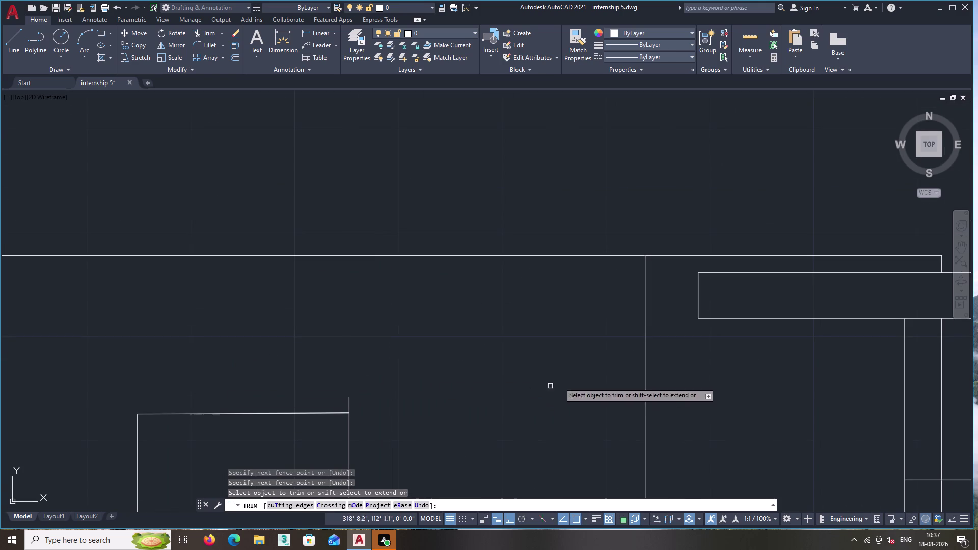
scroll(up, 3)
double_click(368, 412)
double_click(304, 374)
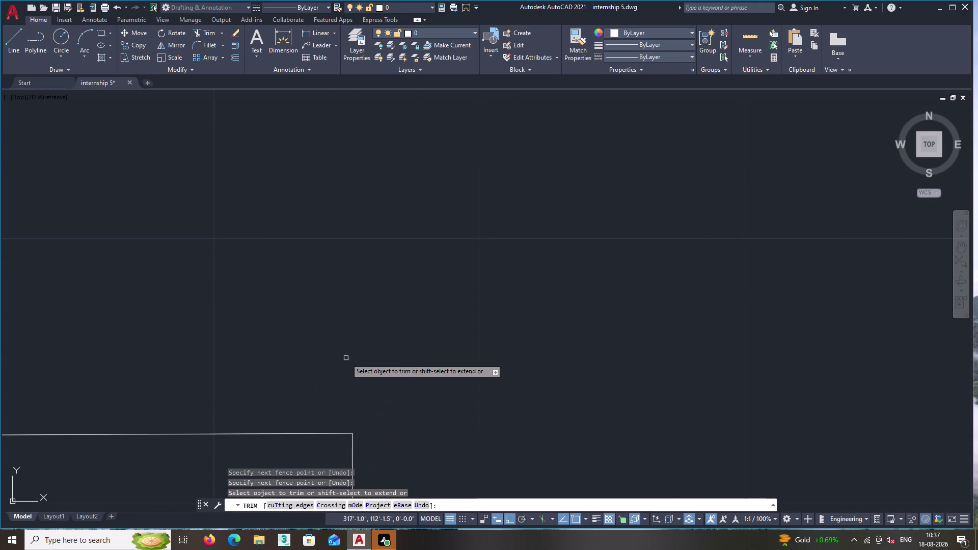
scroll(down, 3)
scroll(down, 3)
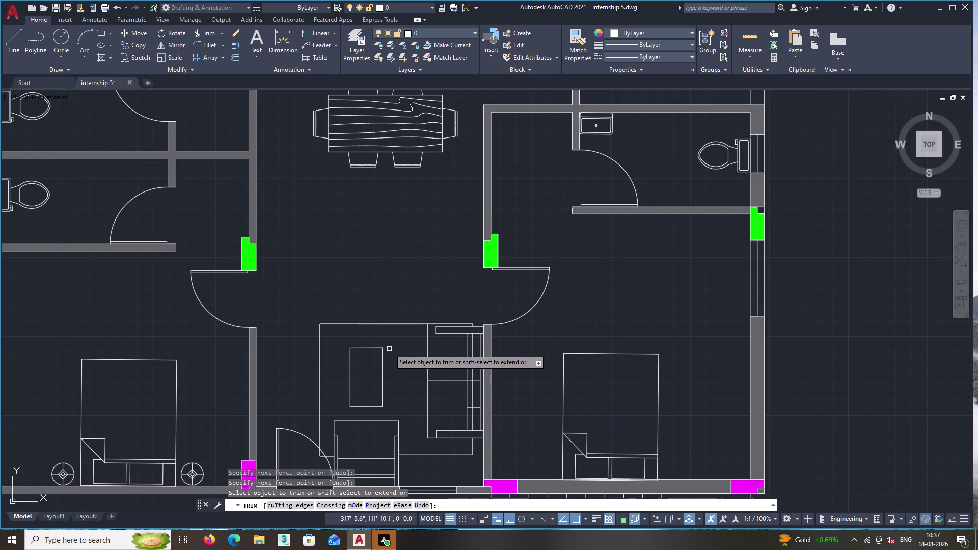
key(Return)
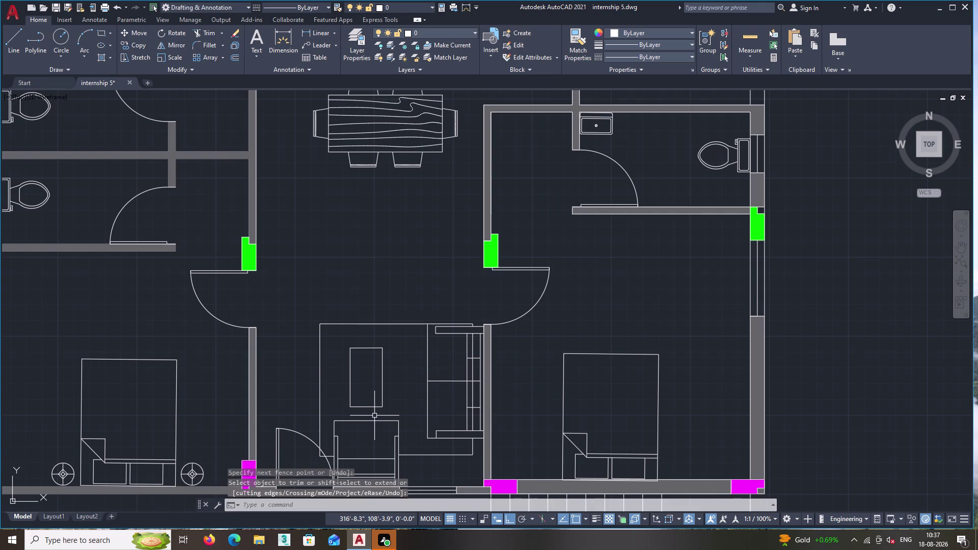
Window-select the bedroom furniture lines beside the wall.
scroll(down, 3)
scroll(down, 3)
middle_drag(361, 423, 482, 354)
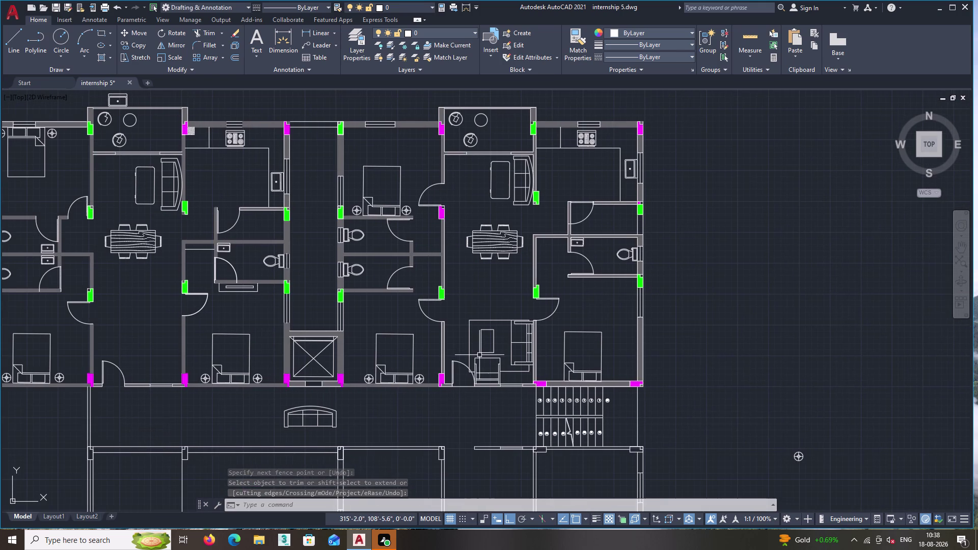
scroll(up, 3)
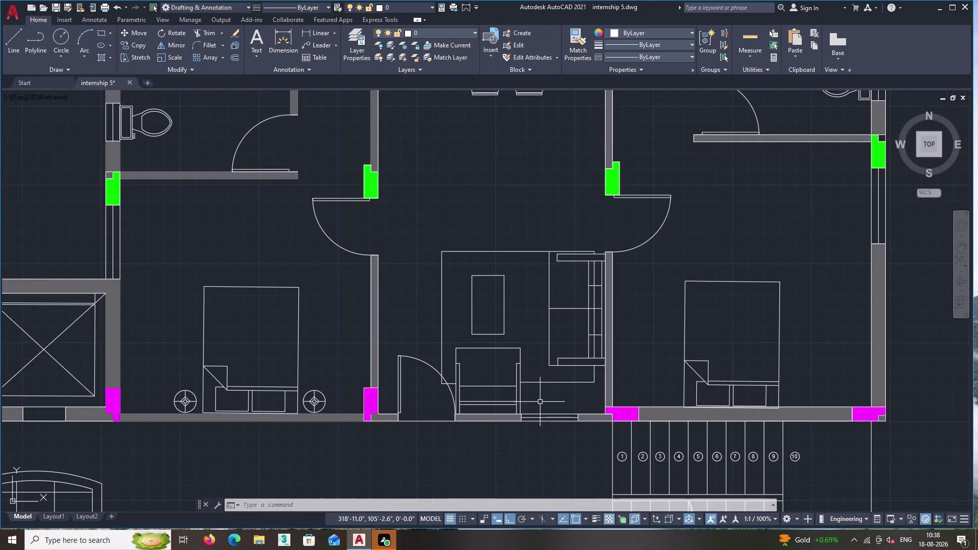
click(567, 406)
click(456, 246)
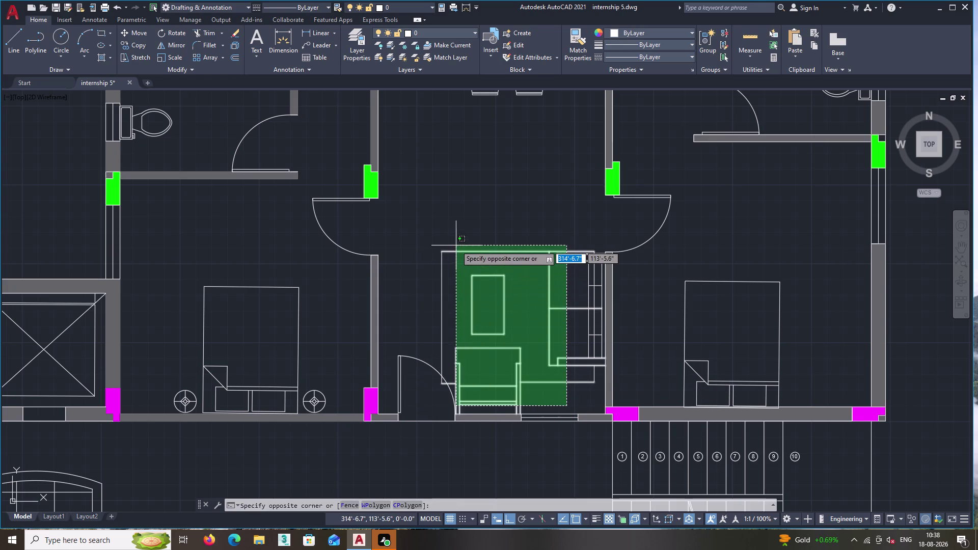
scroll(up, 3)
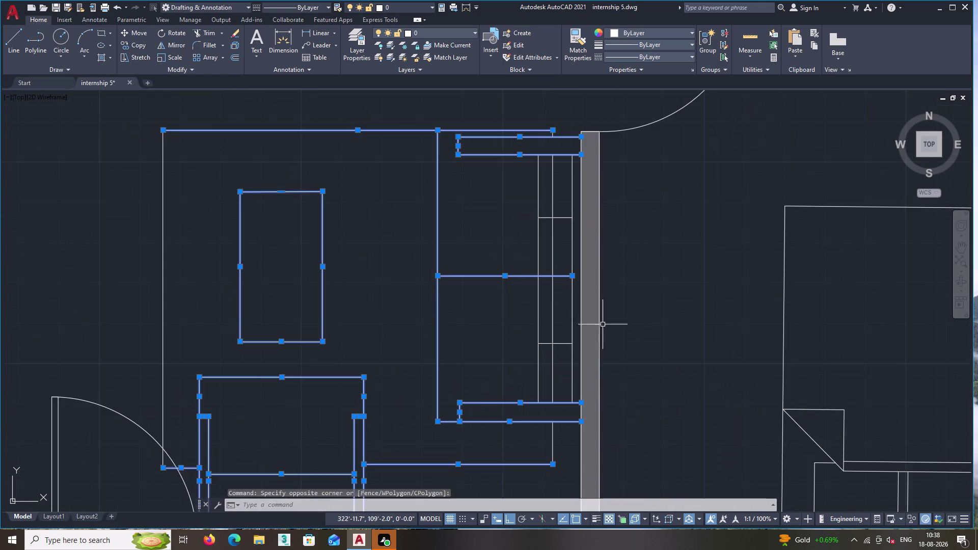
scroll(up, 3)
click(617, 343)
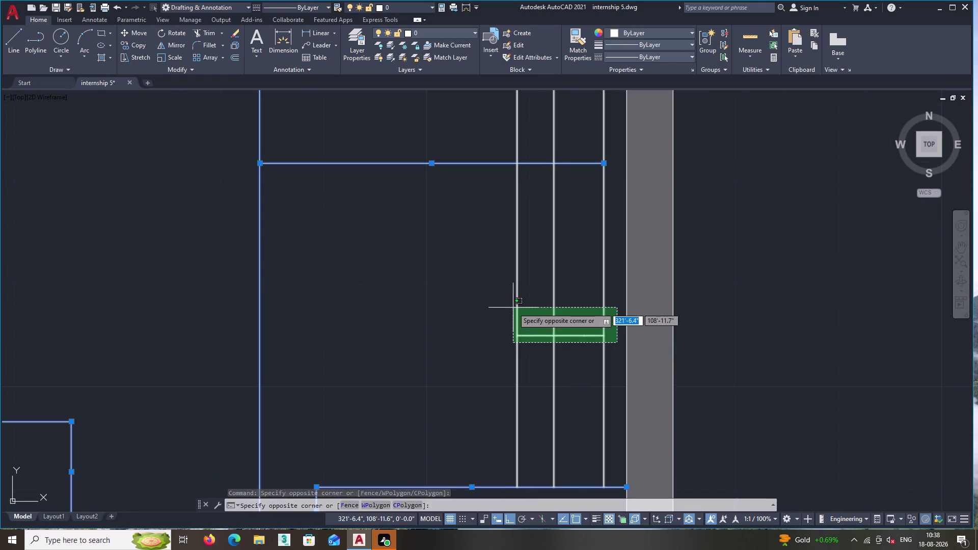
click(507, 302)
Add the chair lines and the lines near the door to the selection, then finish selecting.
scroll(down, 3)
middle_drag(529, 274, 527, 381)
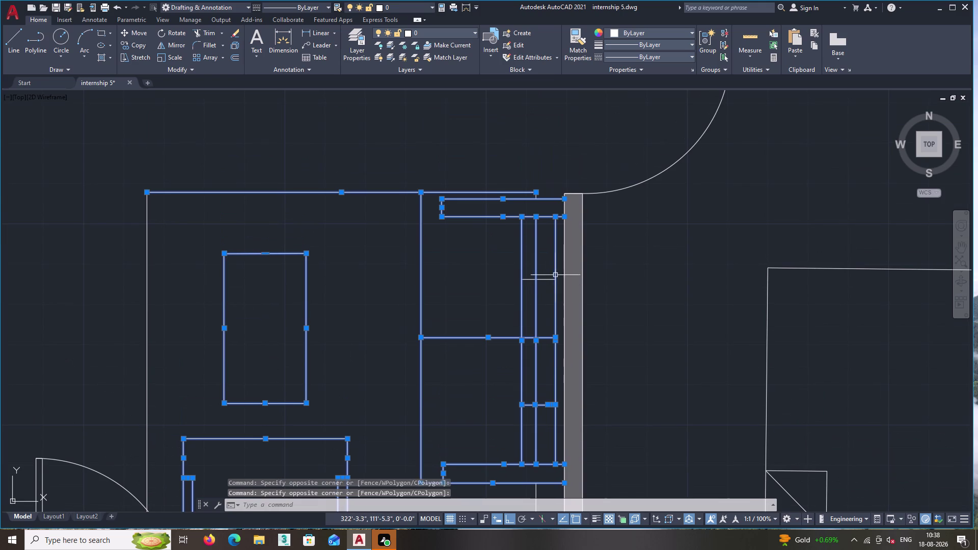
click(549, 281)
scroll(down, 3)
middle_drag(451, 374, 513, 302)
scroll(up, 3)
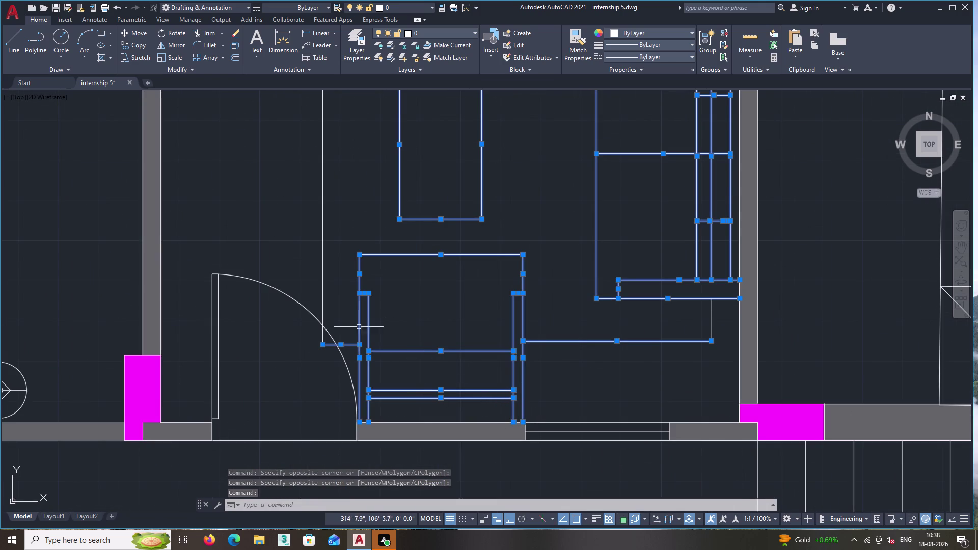
double_click(331, 291)
scroll(down, 3)
middle_drag(303, 250, 311, 273)
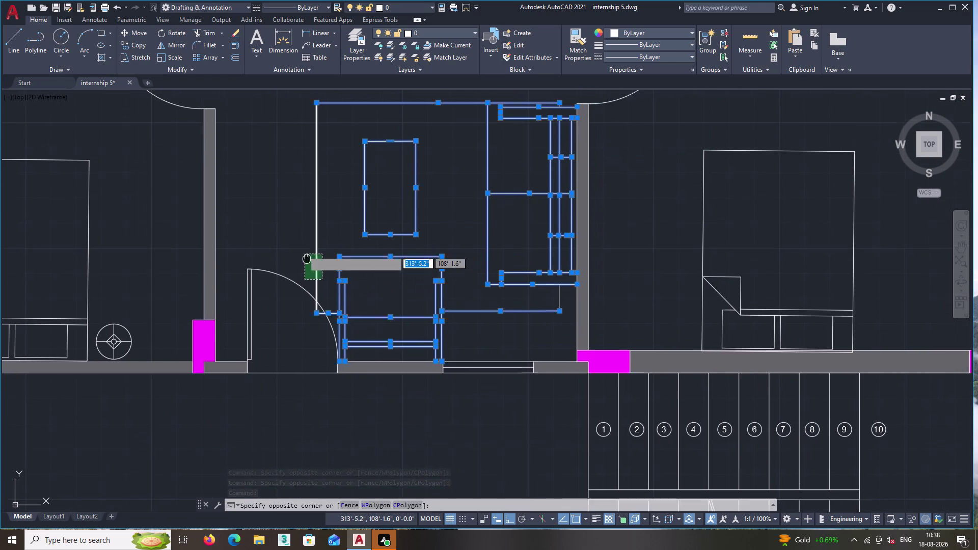
middle_drag(311, 273, 321, 307)
double_click(320, 294)
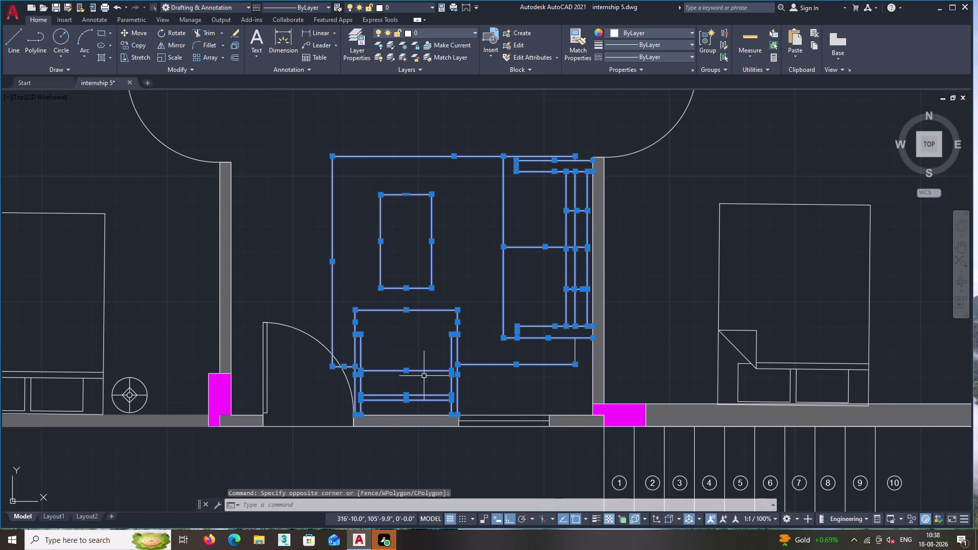
right_click(417, 327)
Copy the selected bed, desk and storage linework from a base point to the left, then end COPY.
click(448, 177)
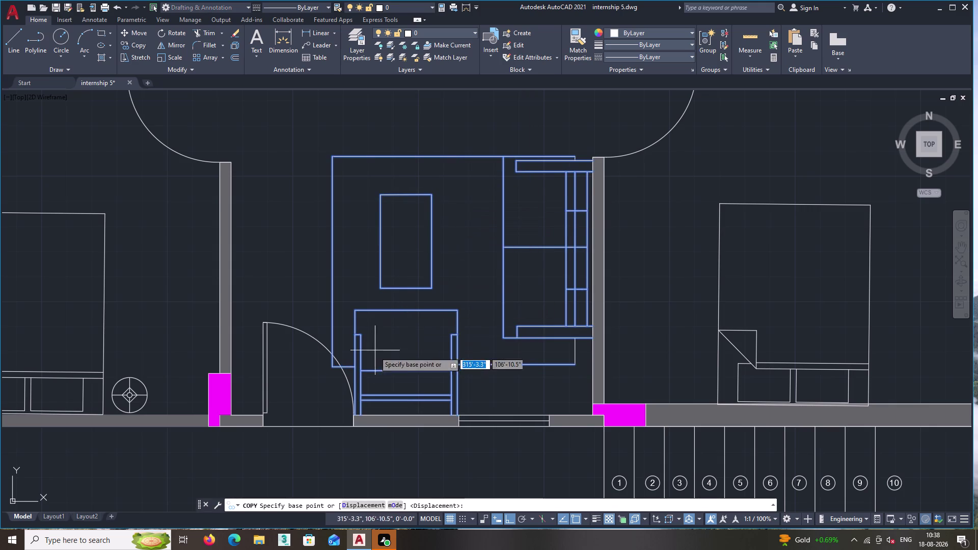
click(355, 417)
middle_drag(202, 415, 762, 403)
scroll(down, 3)
middle_drag(377, 387, 537, 375)
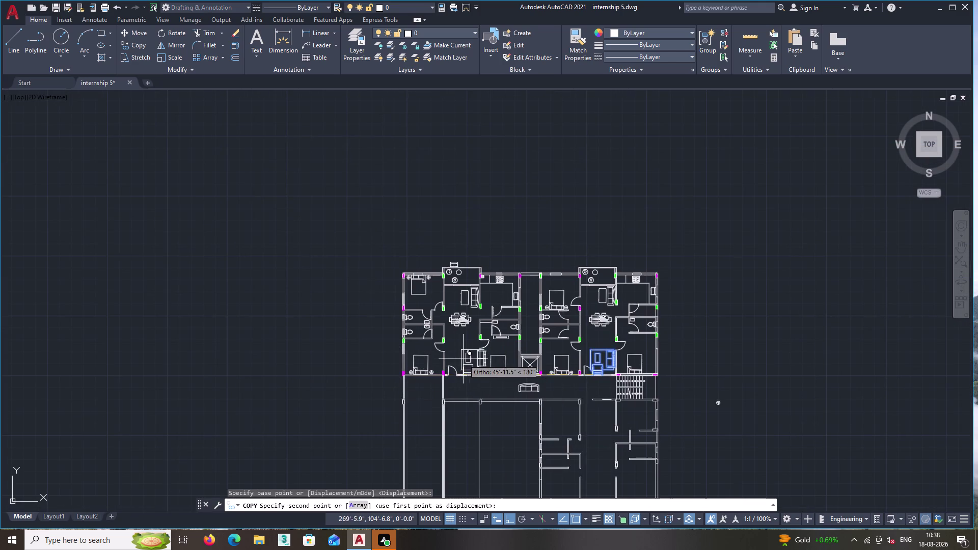
scroll(up, 3)
scroll(up, 3)
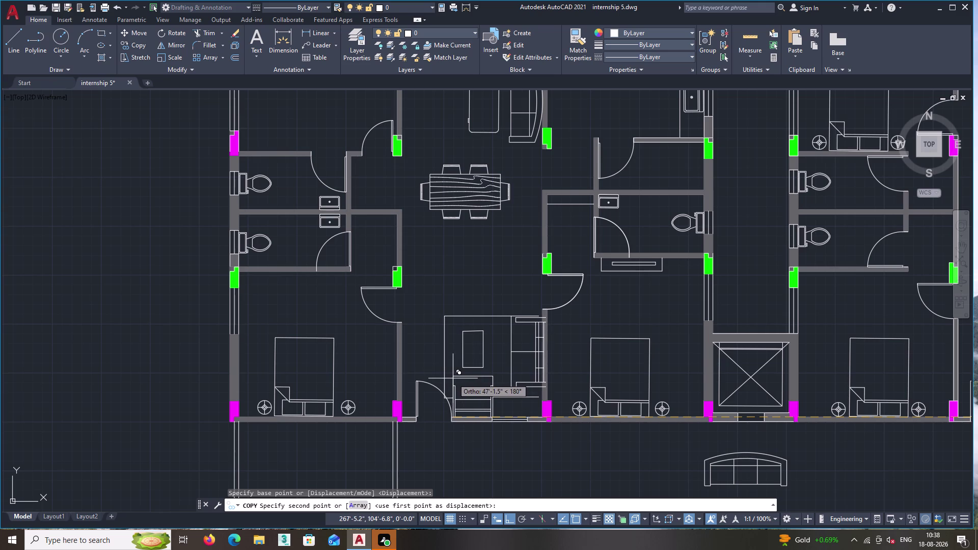
click(451, 379)
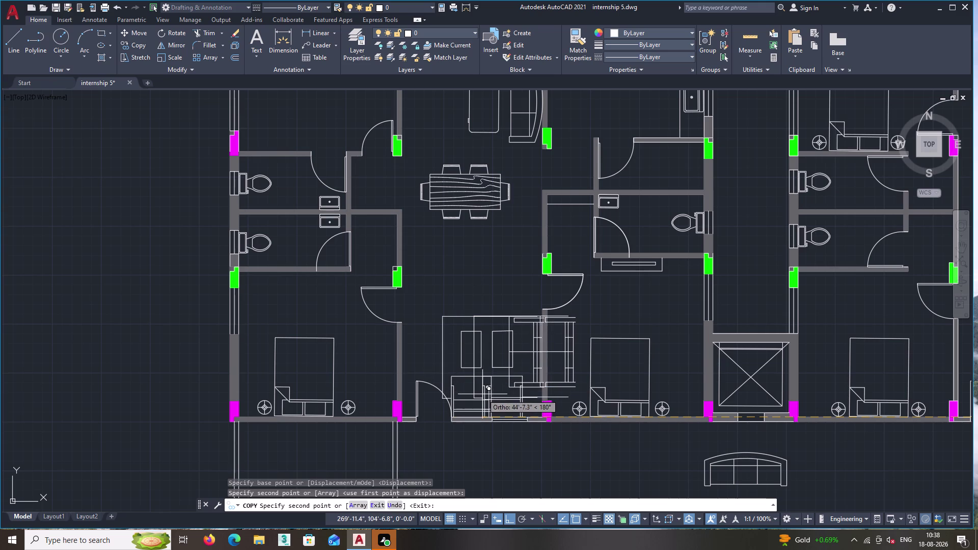
key(Escape)
scroll(up, 3)
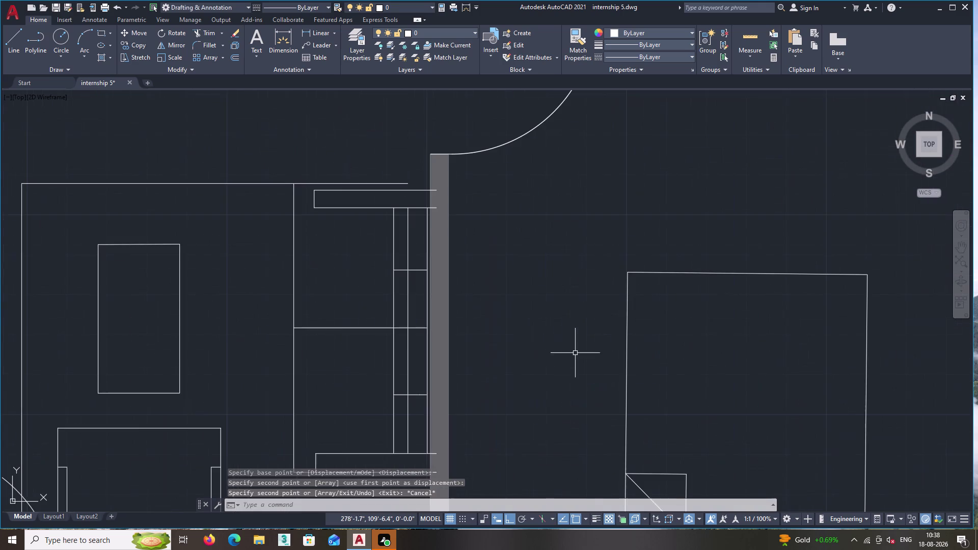
middle_drag(444, 286, 538, 395)
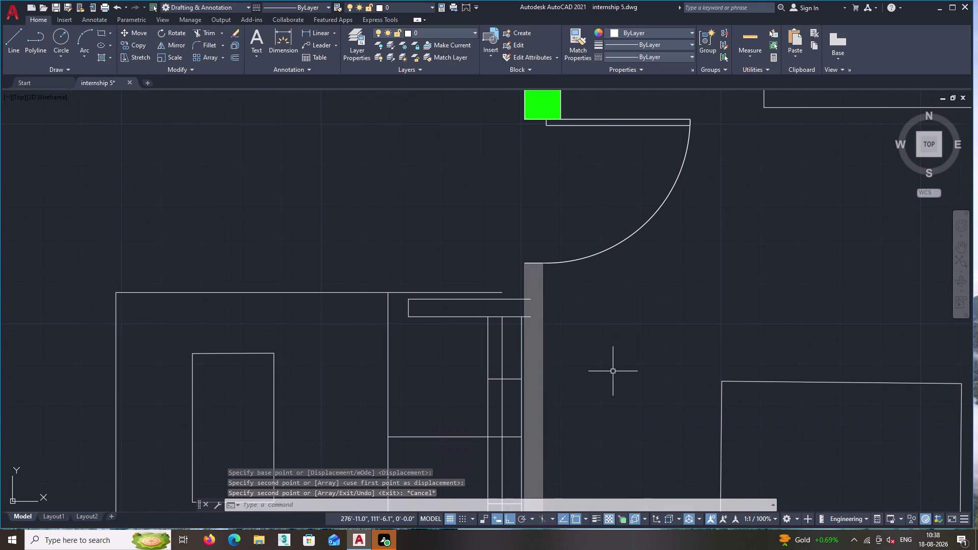
Trim the rectangle lines poking into the wall, undoing one mistaken trim.
text(tr)
key(Return)
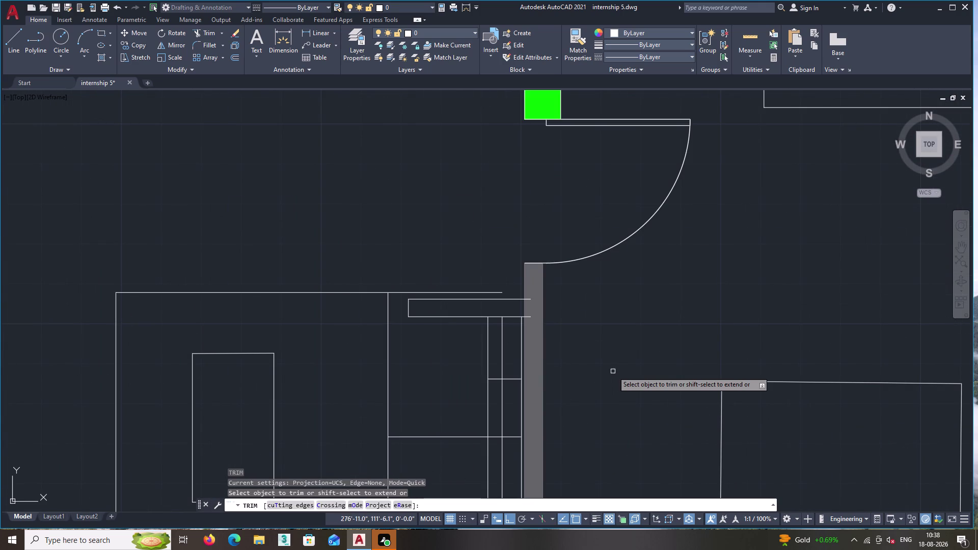
scroll(up, 3)
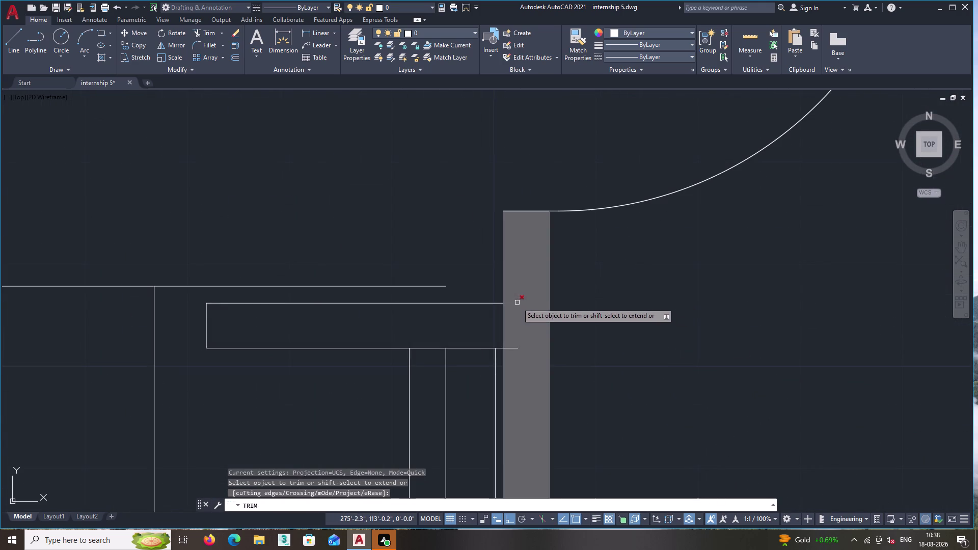
click(512, 295)
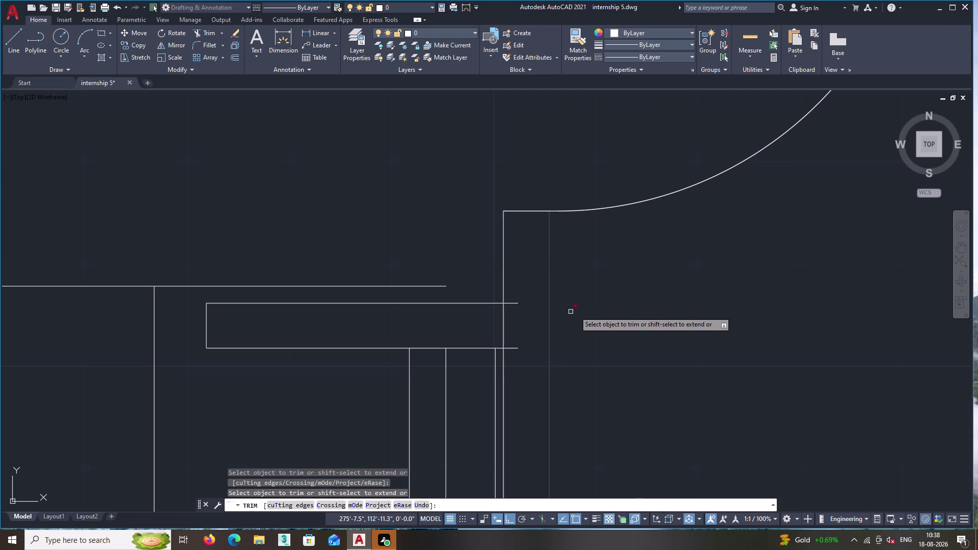
key(ctrl+z)
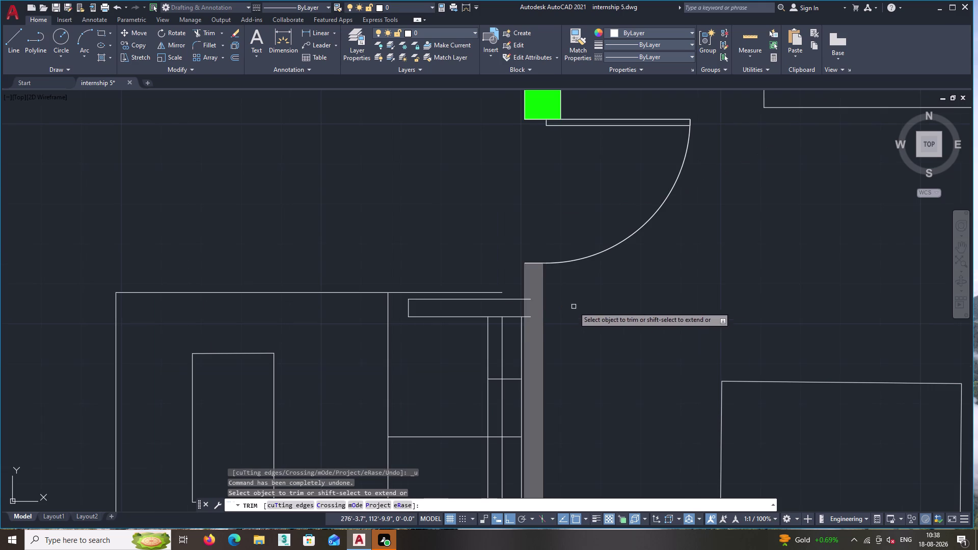
scroll(up, 3)
click(542, 289)
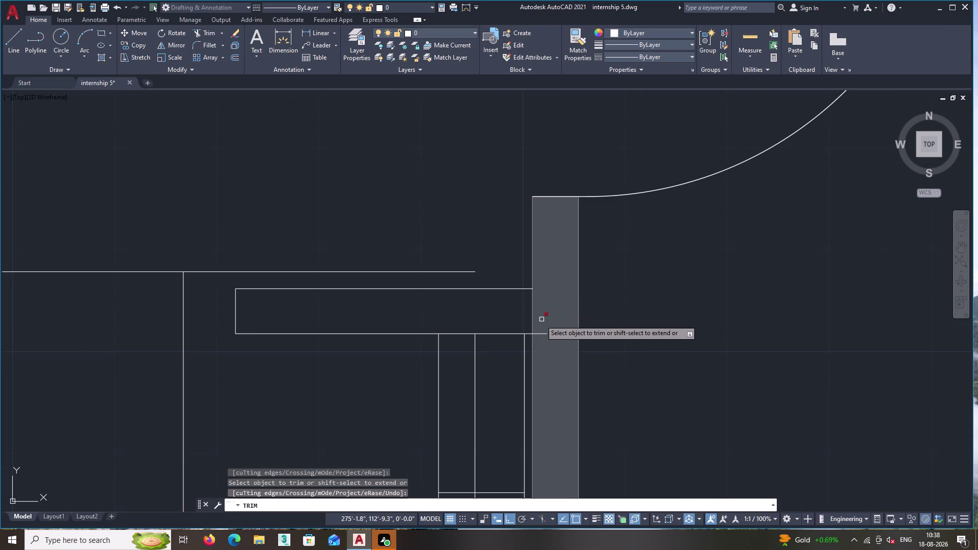
click(536, 334)
Trim the bottom furniture line where it crosses the wall, then end trimming.
scroll(down, 3)
middle_drag(611, 285, 597, 197)
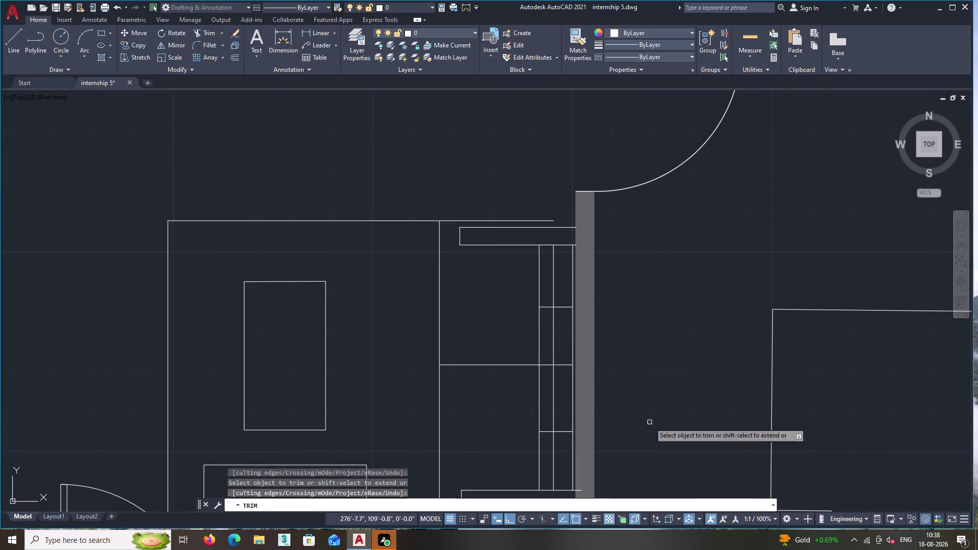
middle_drag(635, 445, 617, 357)
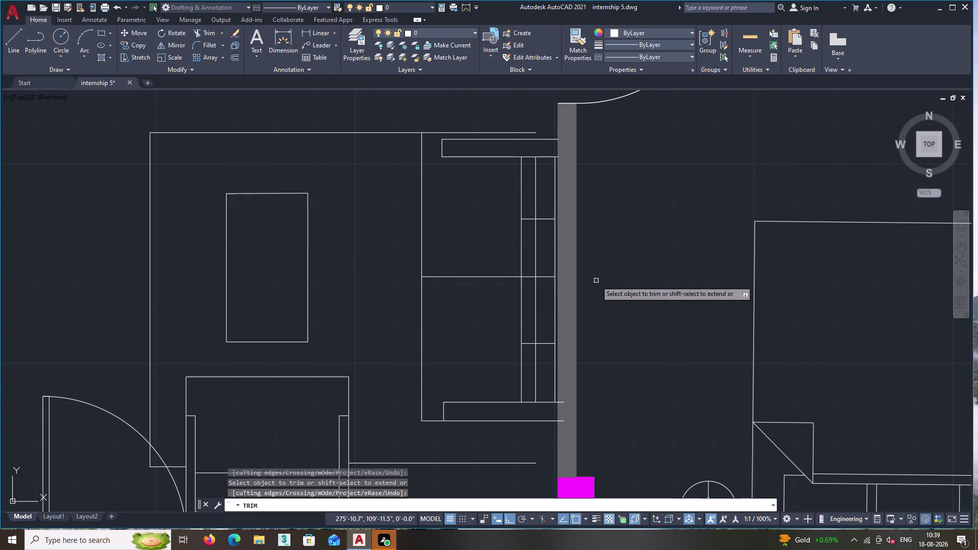
scroll(up, 3)
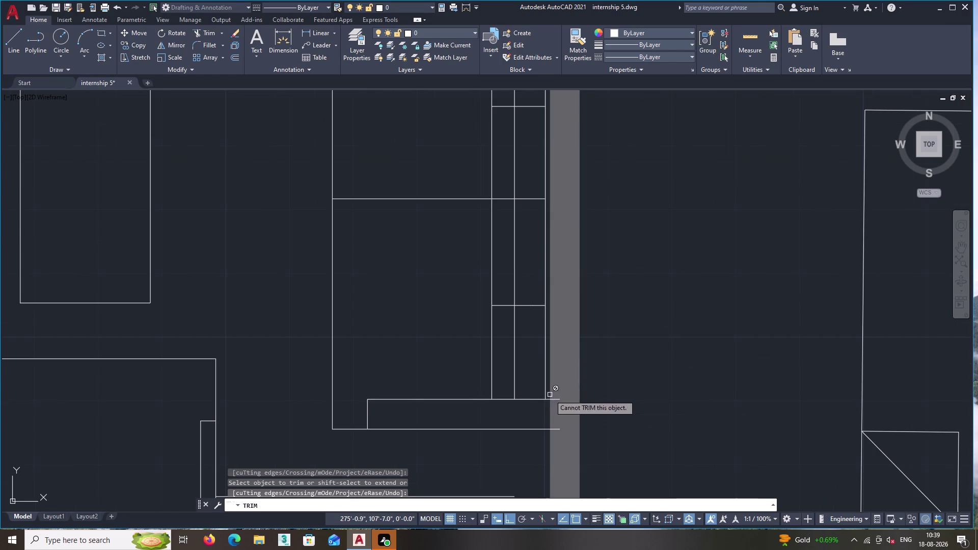
double_click(554, 399)
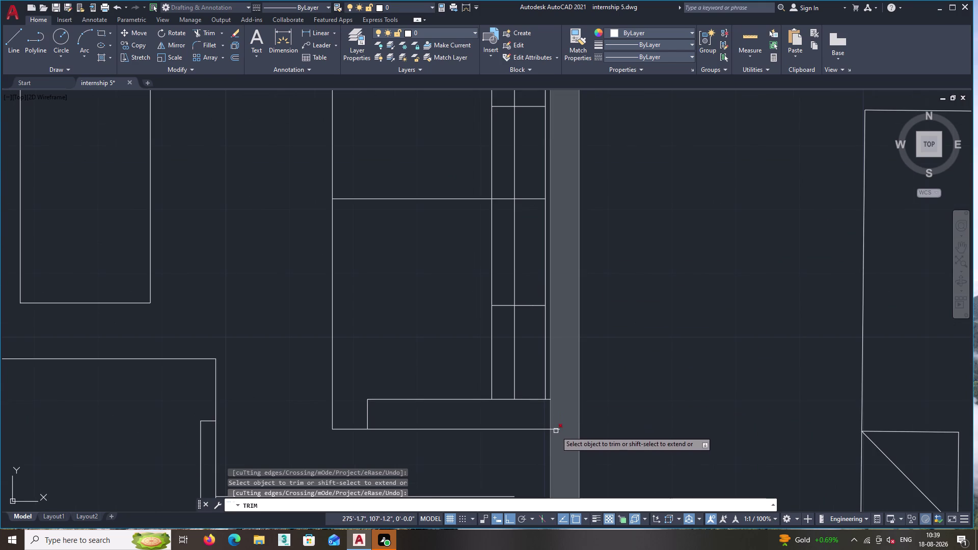
click(555, 429)
scroll(down, 3)
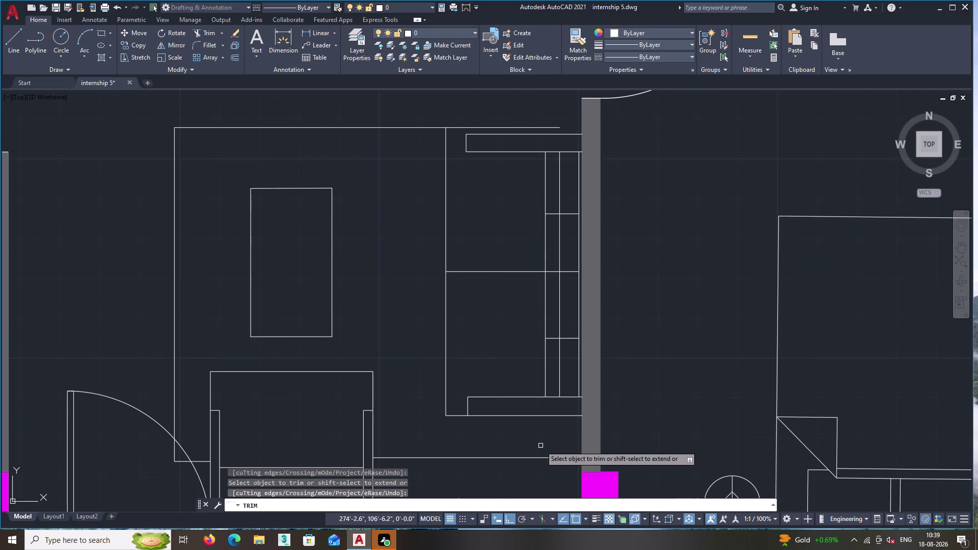
middle_drag(544, 440, 552, 429)
key(Return)
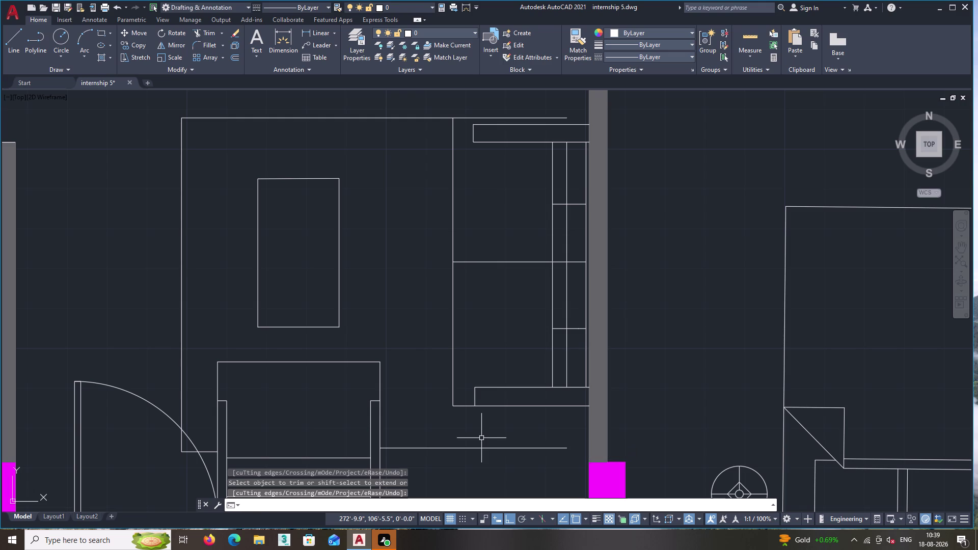
text(ex)
key(Return)
Extend the short lower and top horizontal furniture lines to meet the wall.
scroll(down, 3)
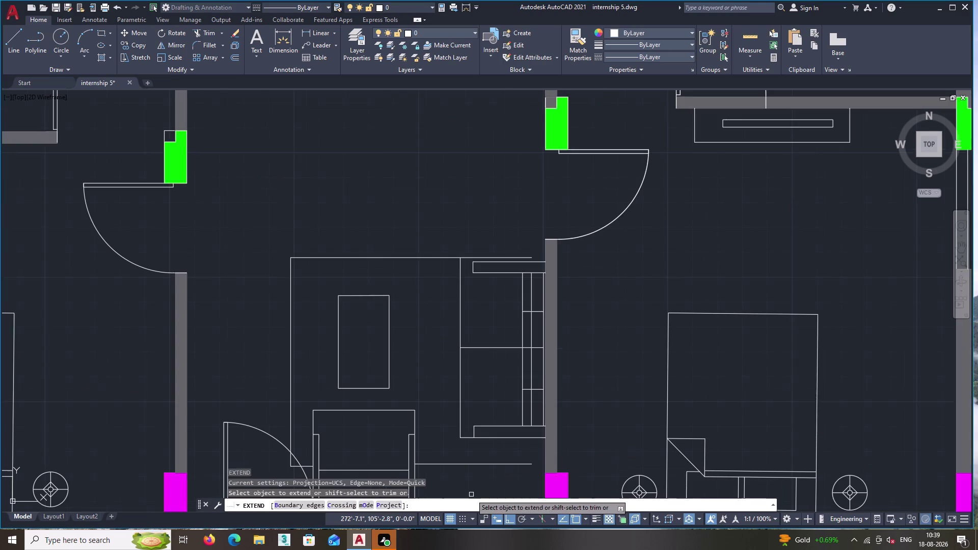
middle_drag(473, 474, 470, 310)
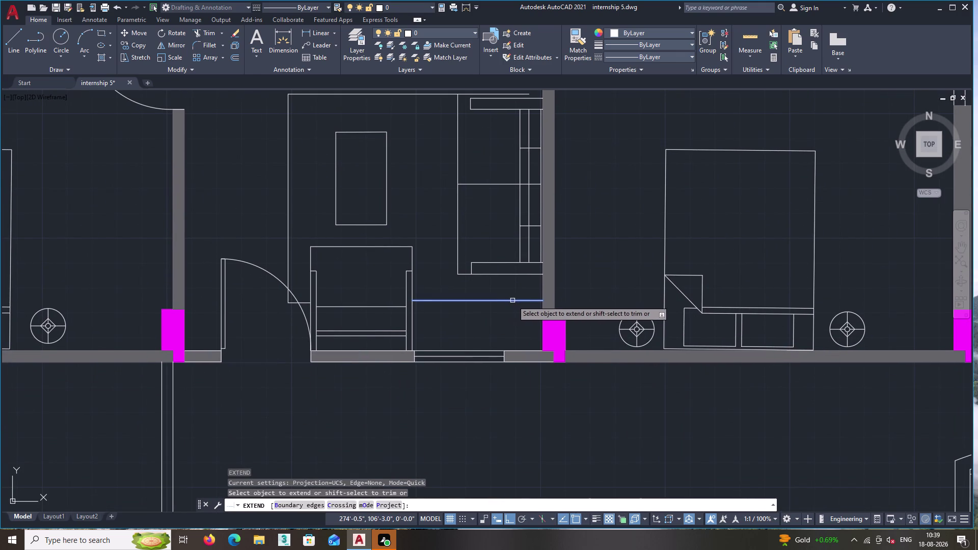
click(513, 300)
middle_drag(418, 277, 486, 340)
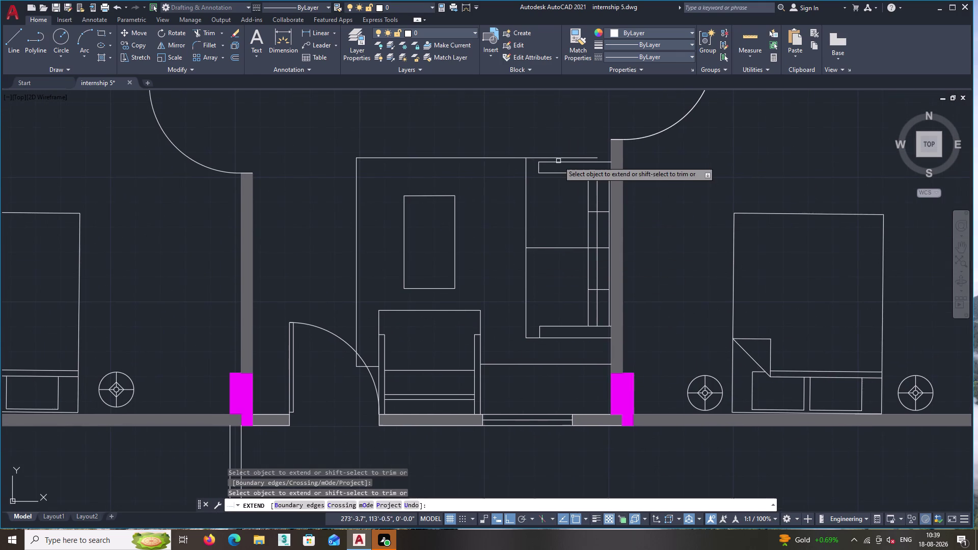
double_click(564, 159)
scroll(down, 3)
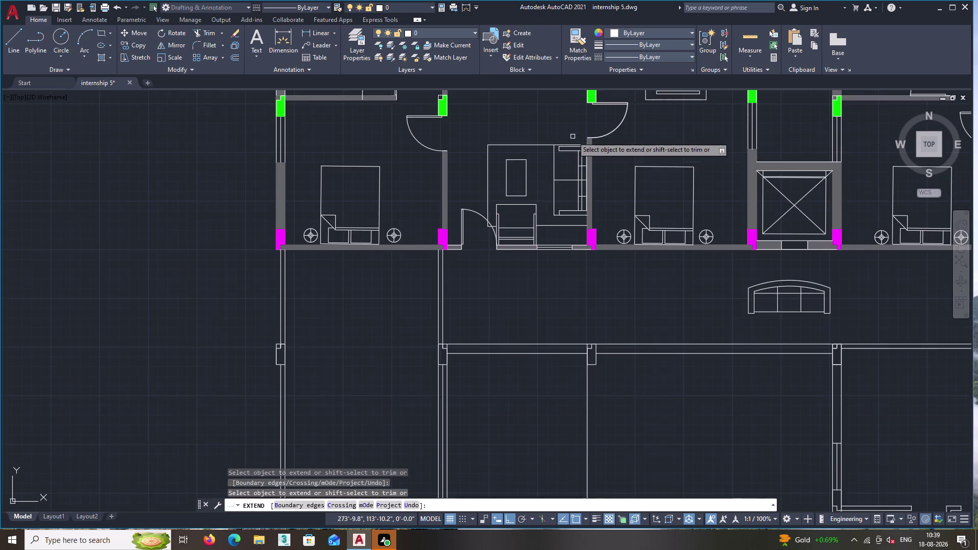
middle_drag(572, 136, 580, 260)
key(Return)
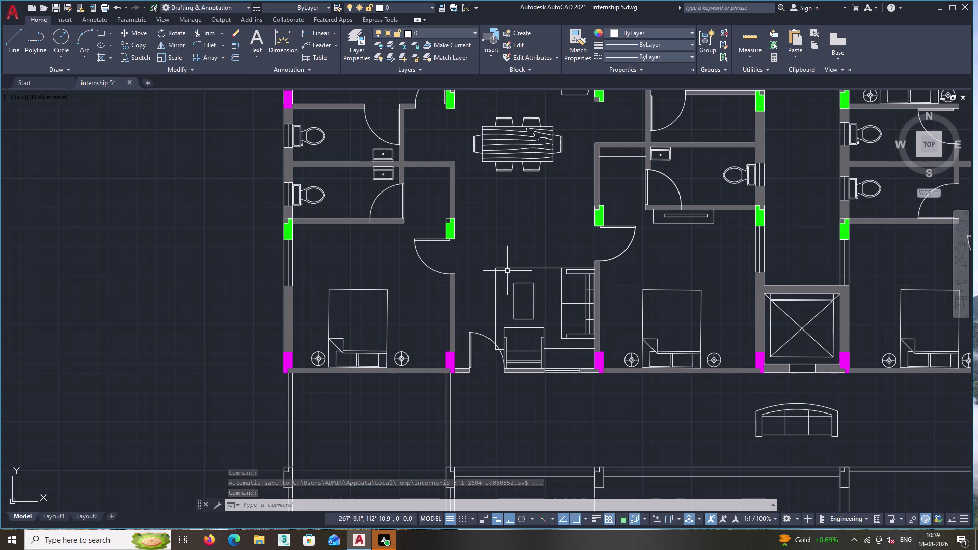
middle_drag(471, 290, 481, 346)
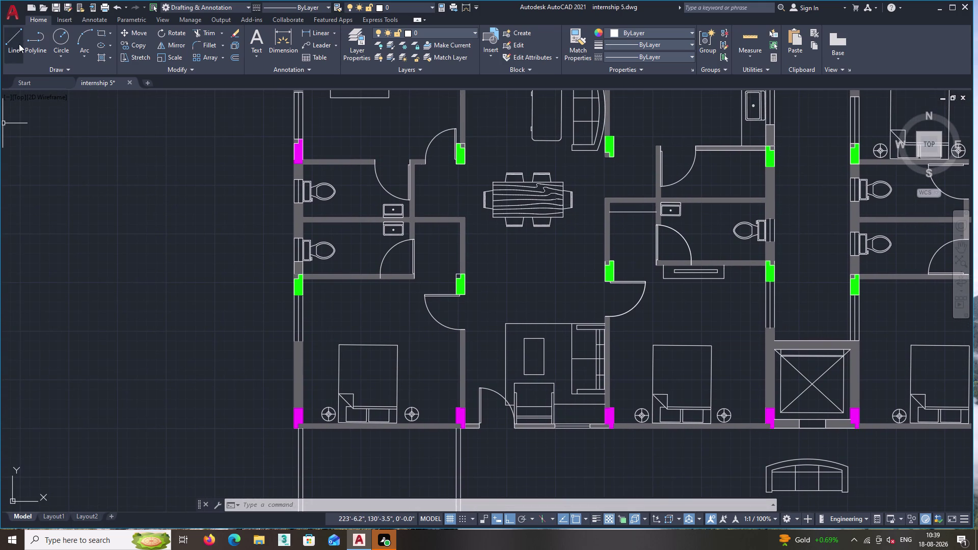
click(12, 41)
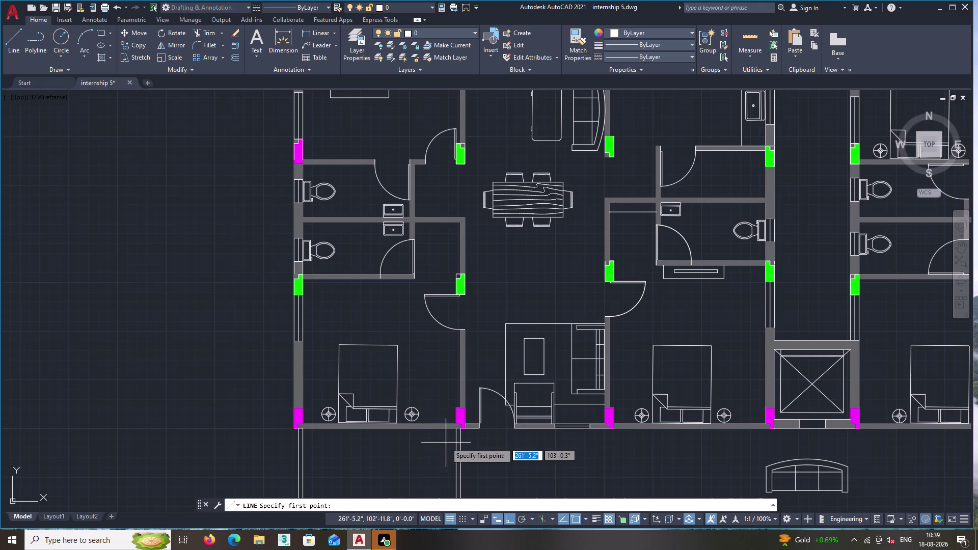
With Ortho on, draw a tall vertical line beside the wall and a segment across its top.
scroll(up, 3)
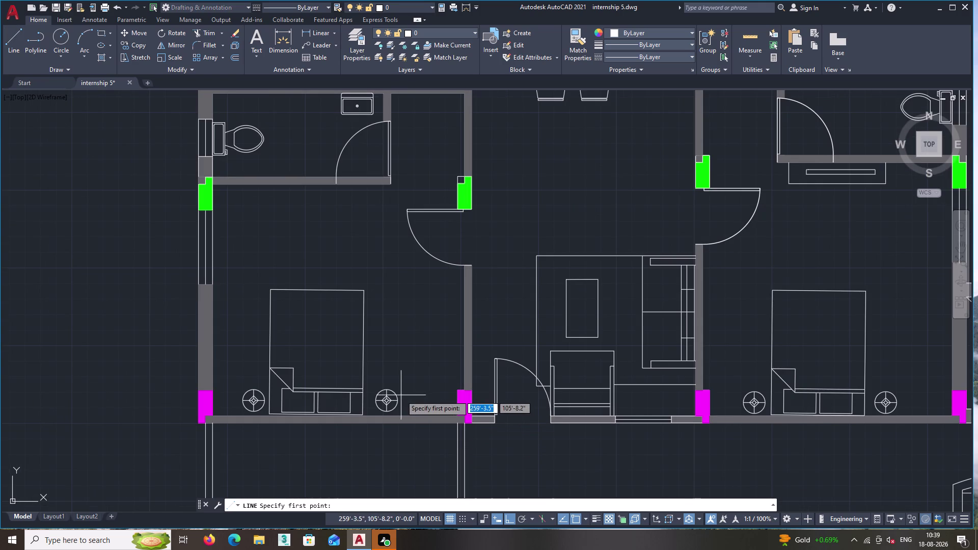
click(417, 416)
scroll(up, 3)
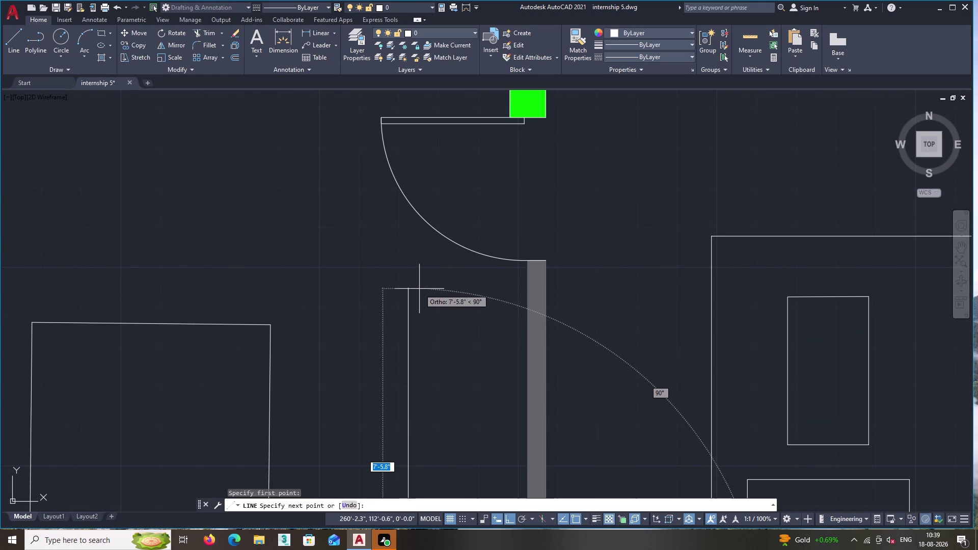
click(419, 288)
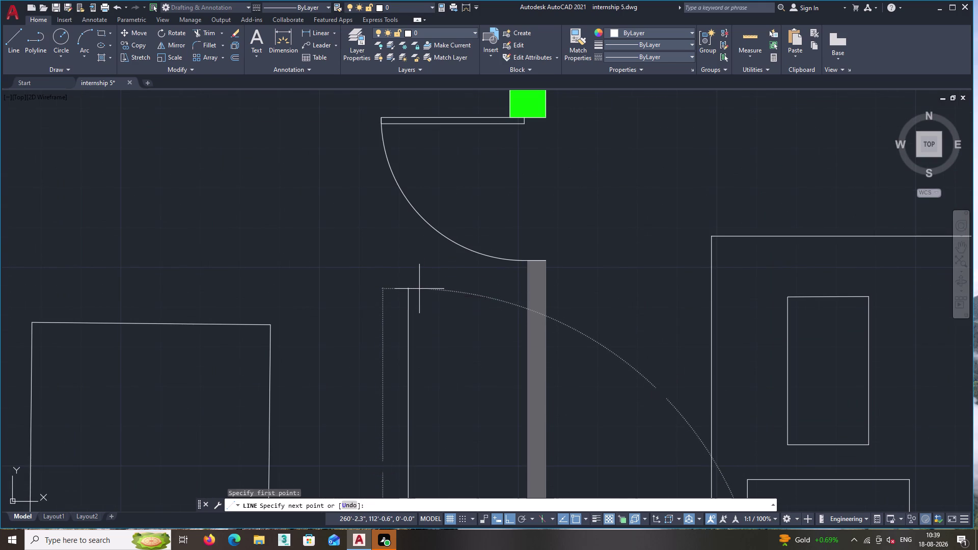
scroll(down, 3)
scroll(down, 3)
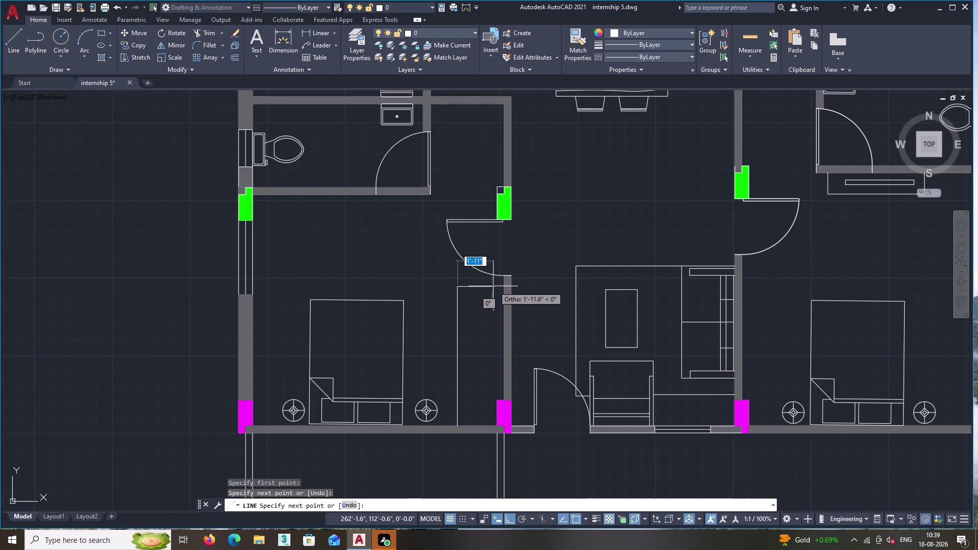
scroll(up, 3)
click(495, 287)
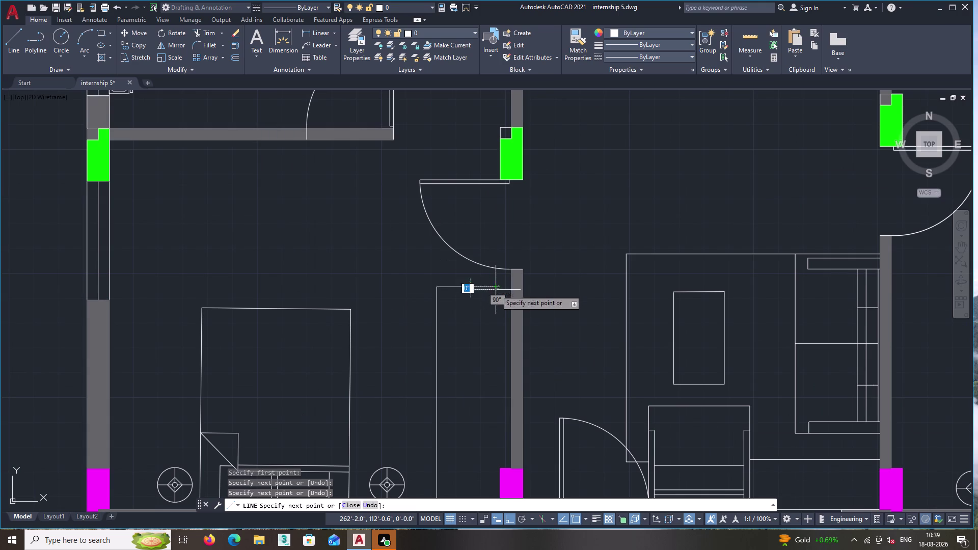
middle_drag(485, 480, 480, 380)
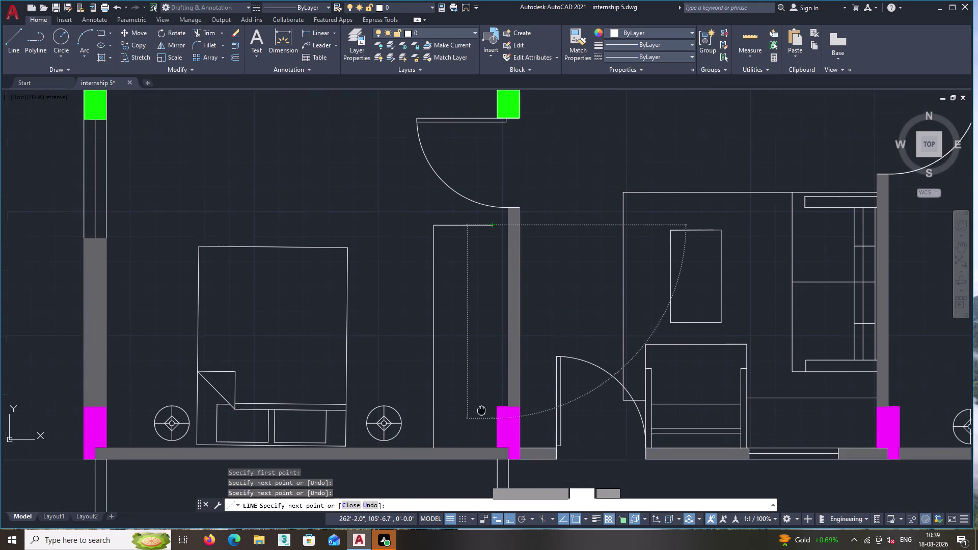
middle_drag(480, 381, 480, 376)
key(Escape)
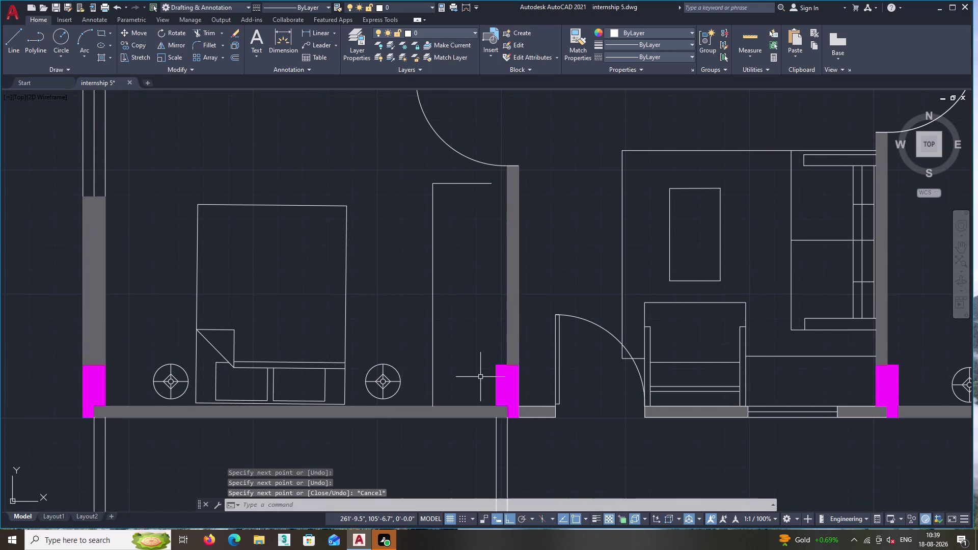
Draw a short line capping the top of the outline, ending at the wall.
key(Return)
click(496, 365)
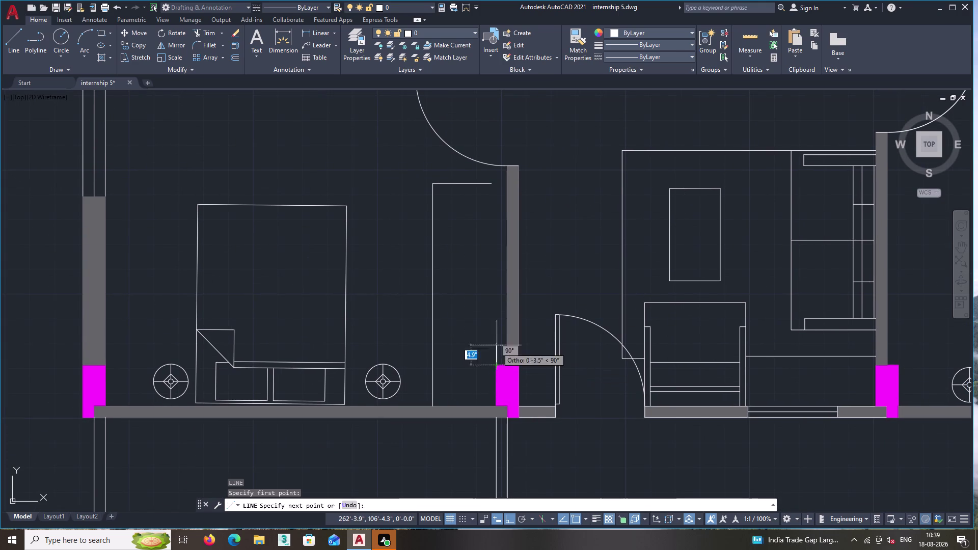
middle_drag(494, 312, 516, 489)
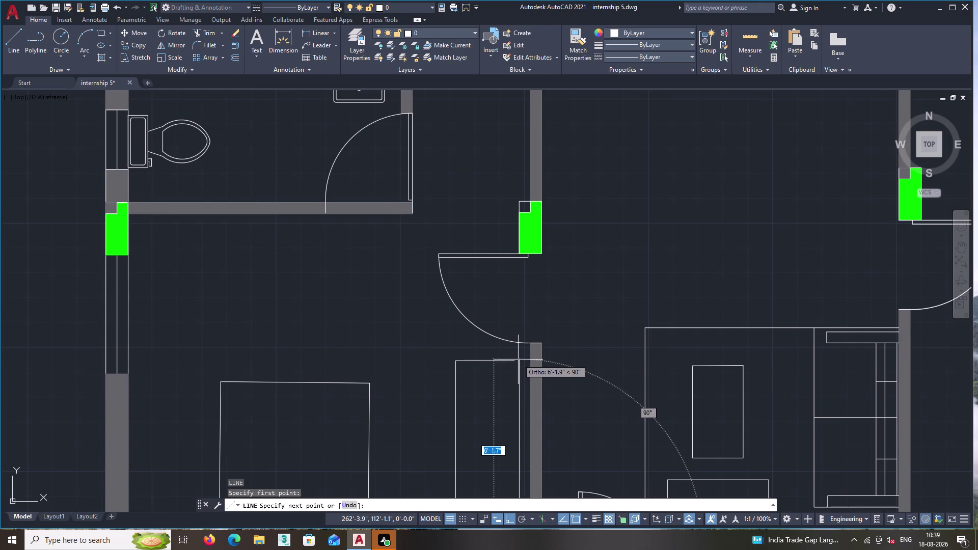
click(518, 360)
key(Return)
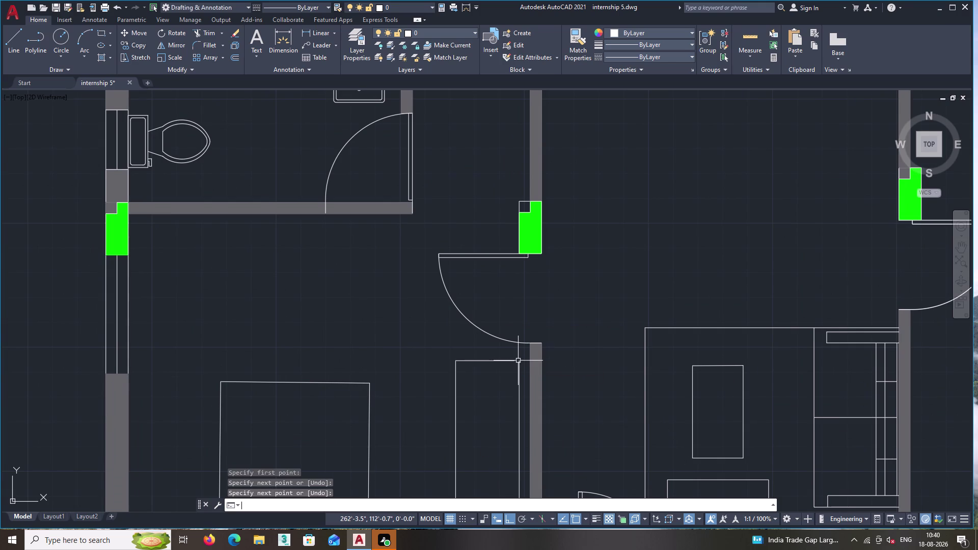
double_click(220, 45)
Chamfer the outline's top line and side line with zero distances for a sharp corner.
click(222, 76)
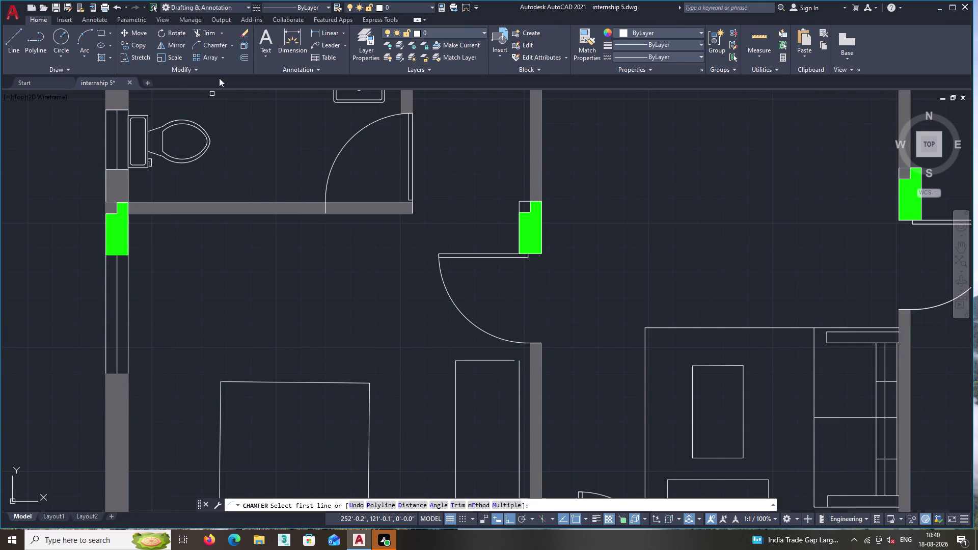
click(493, 360)
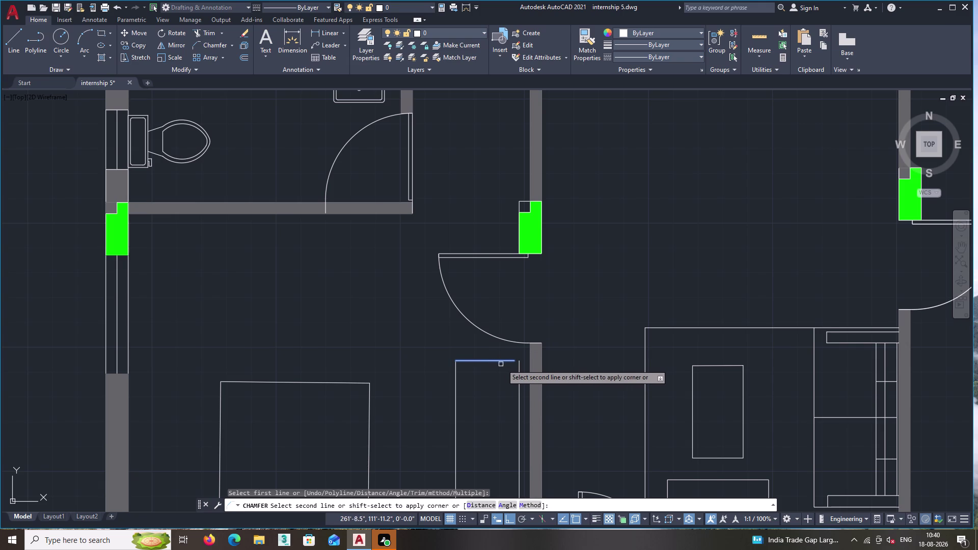
click(519, 364)
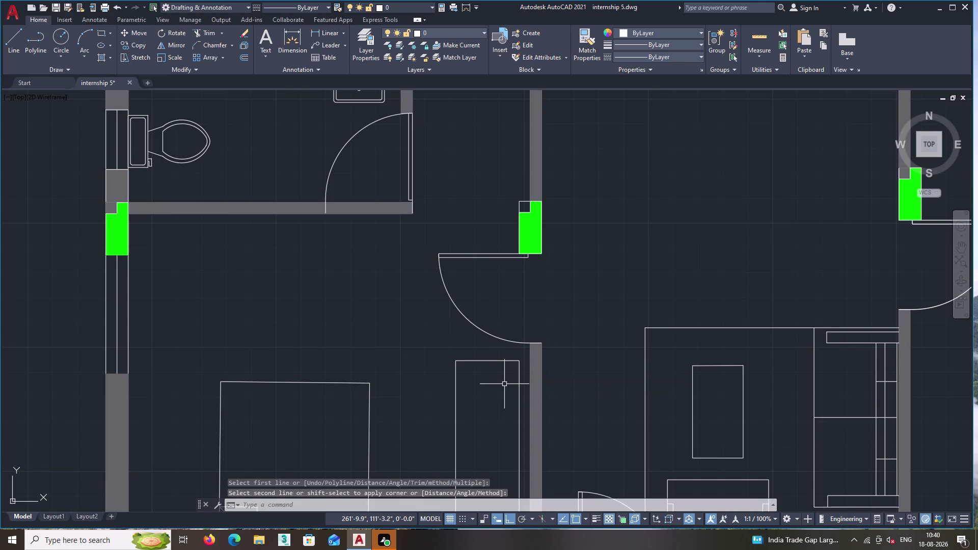
key(Return)
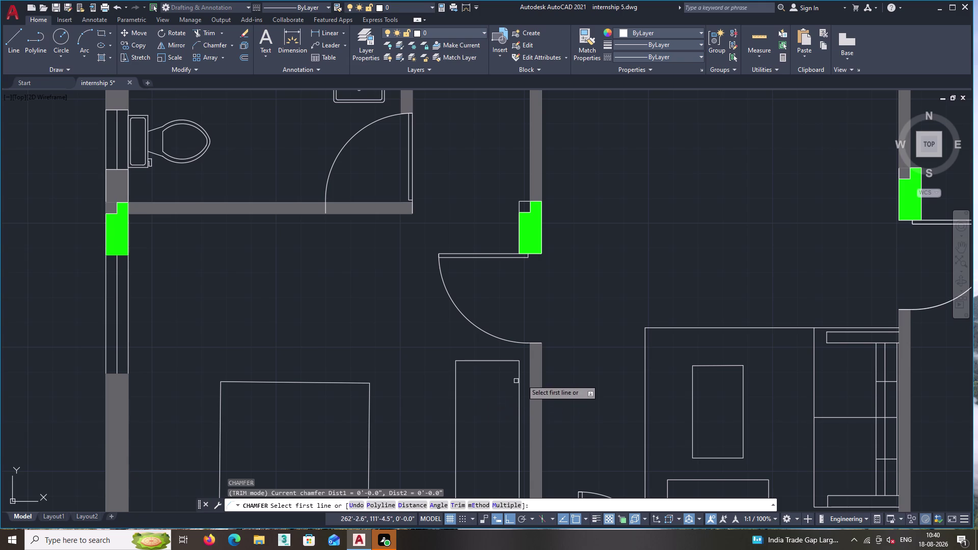
scroll(down, 3)
middle_drag(494, 395, 502, 281)
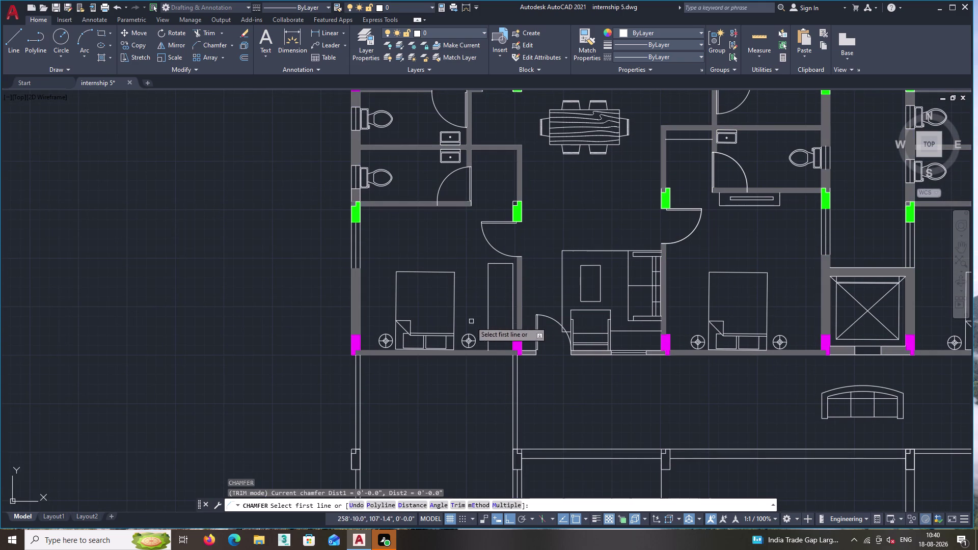
scroll(up, 3)
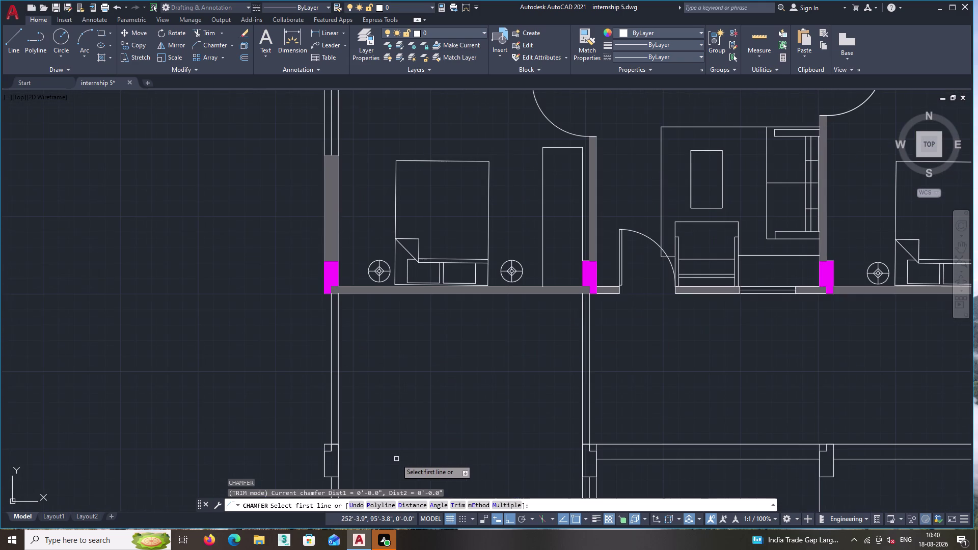
middle_drag(399, 454, 393, 477)
key(Return)
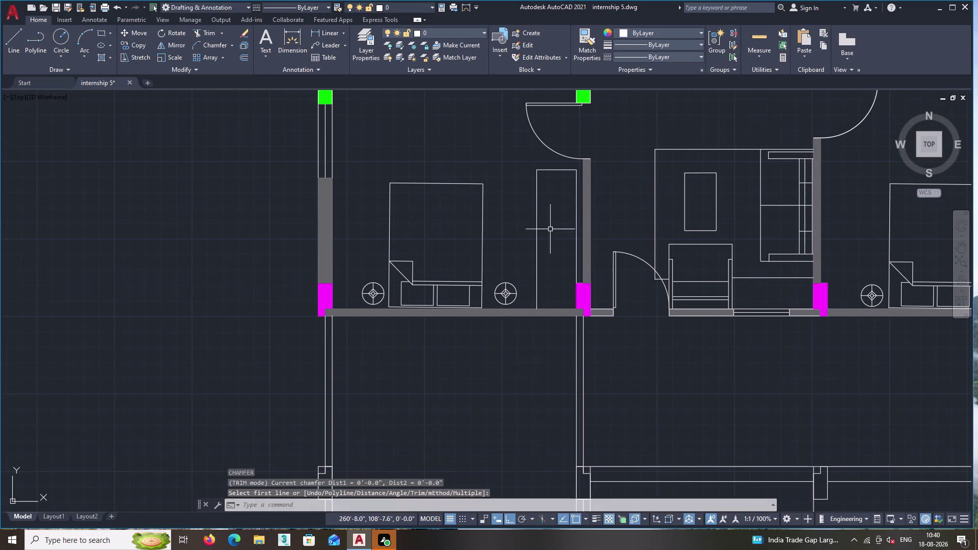
middle_drag(561, 209, 504, 327)
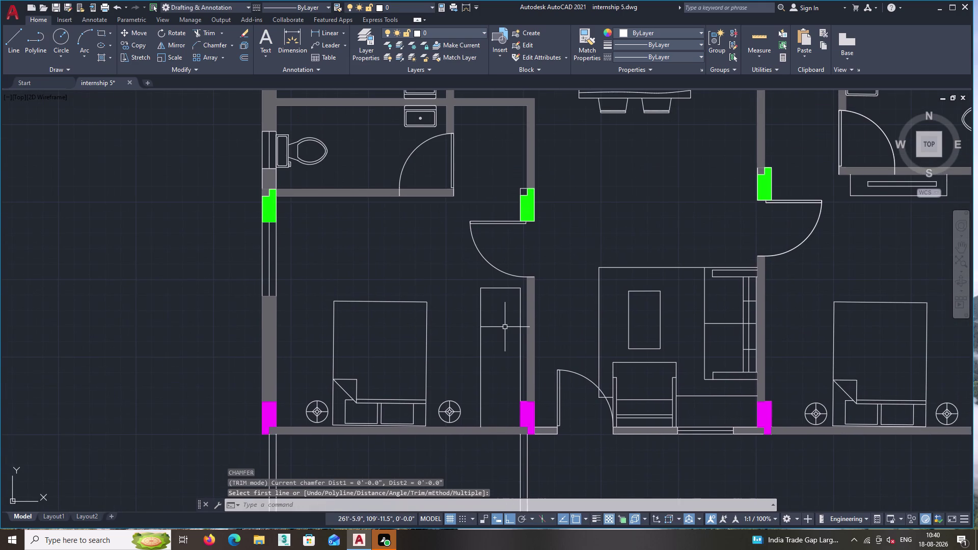
scroll(up, 3)
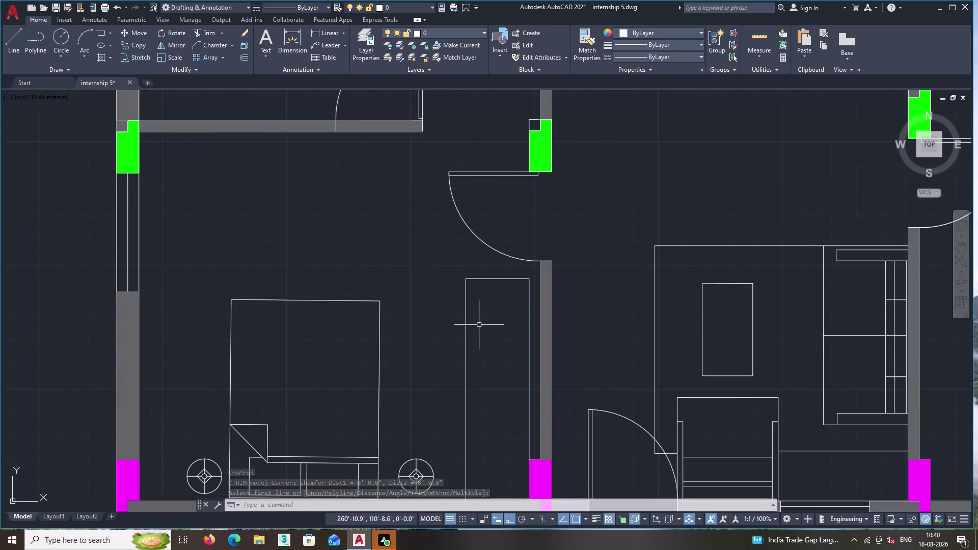
double_click(466, 348)
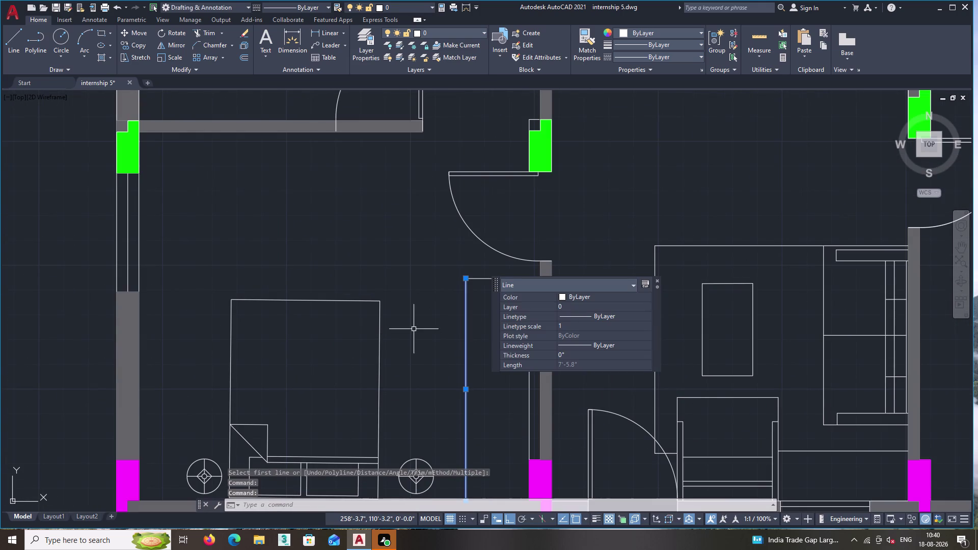
Start copying the outline's left vertical line, then cancel and reselect it.
right_click(367, 301)
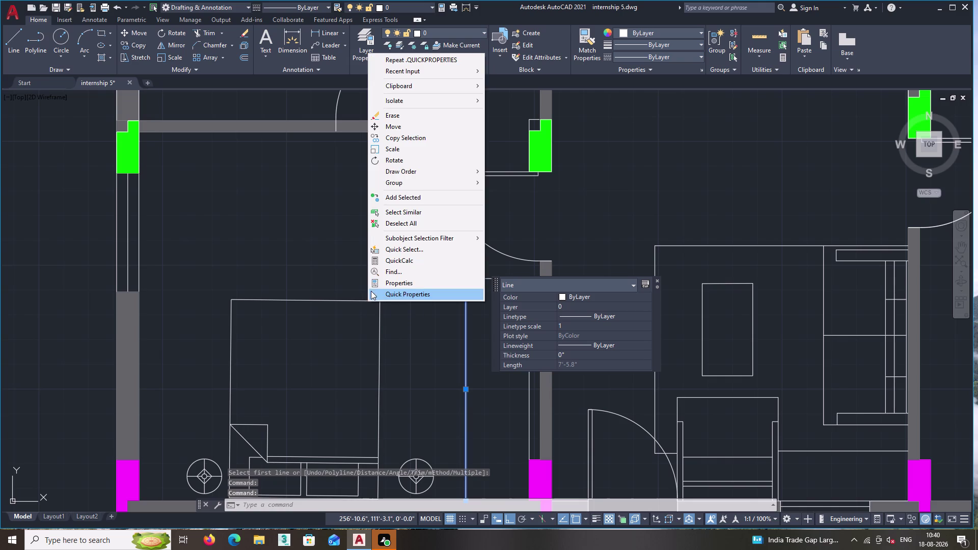
double_click(414, 135)
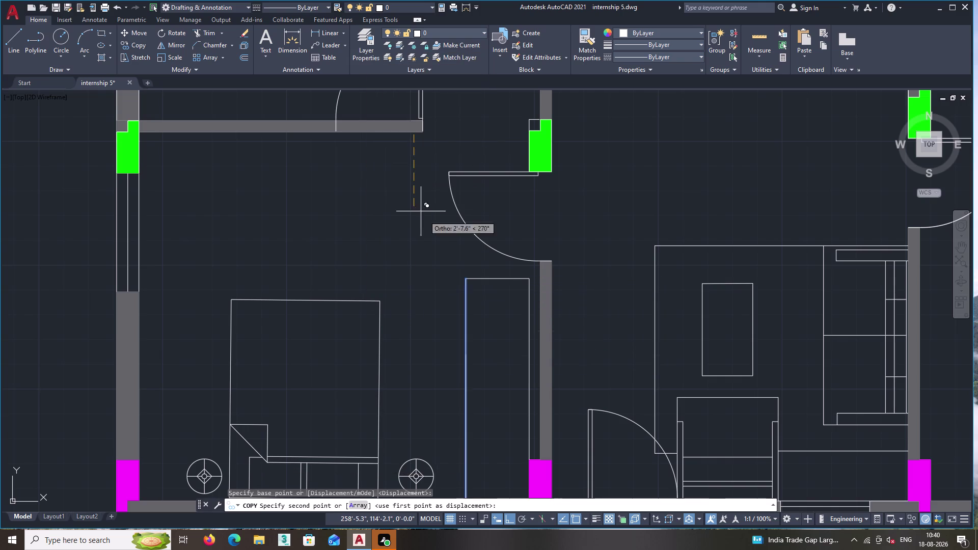
key(Escape)
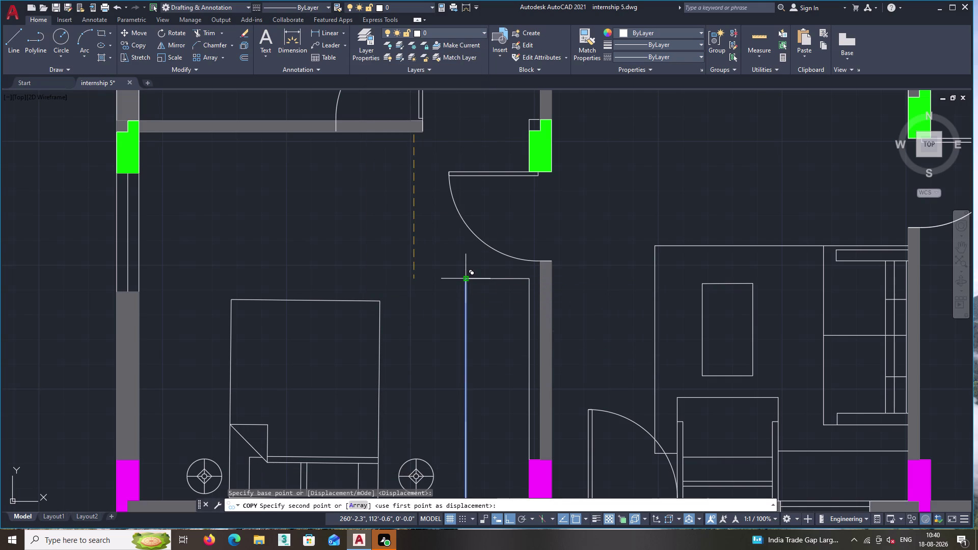
double_click(491, 379)
double_click(453, 341)
Copy the left vertical line from its top end to the top edge's midpoint using m2p.
right_click(418, 285)
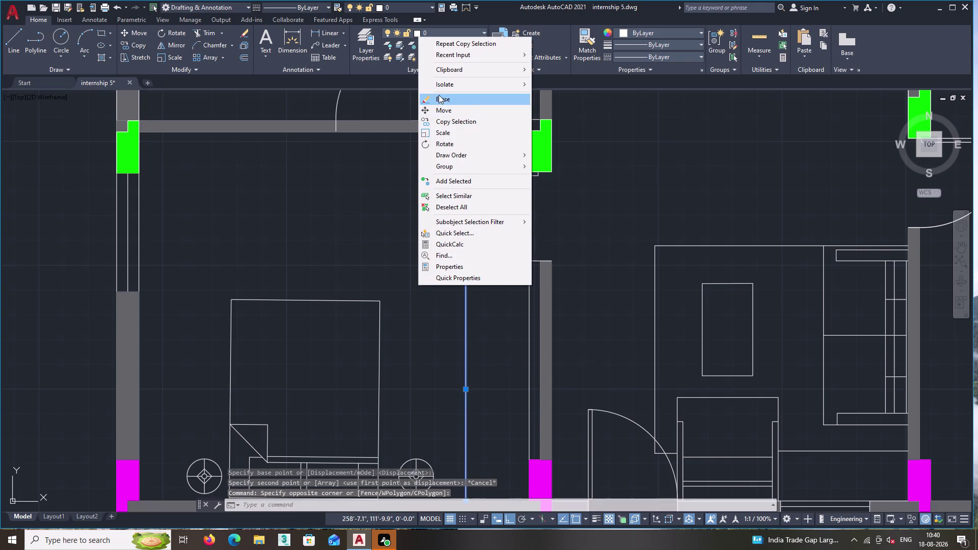
click(447, 120)
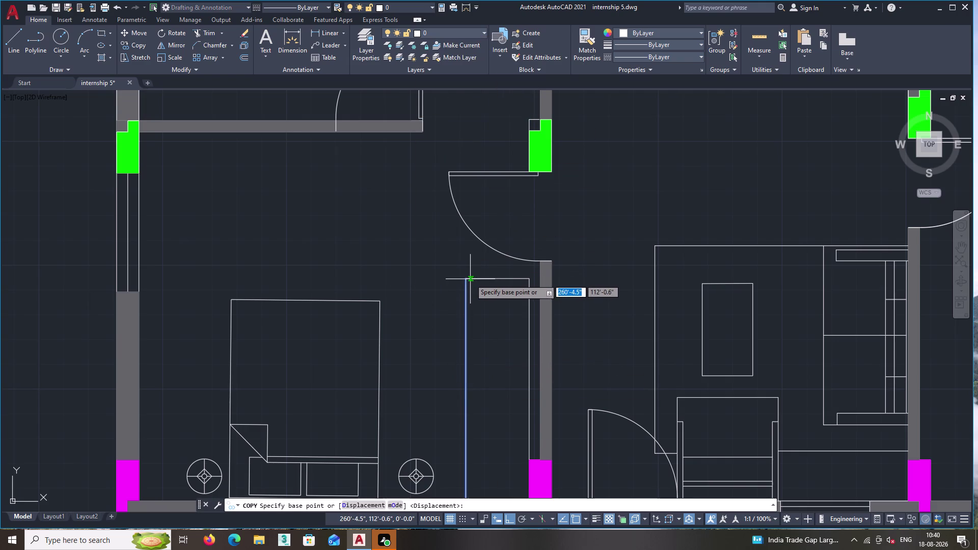
click(465, 280)
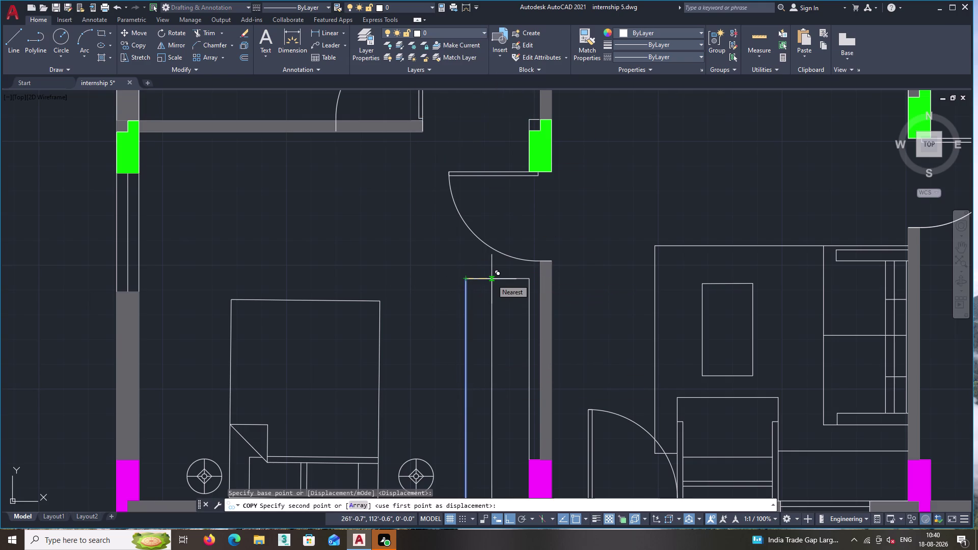
text(m2)
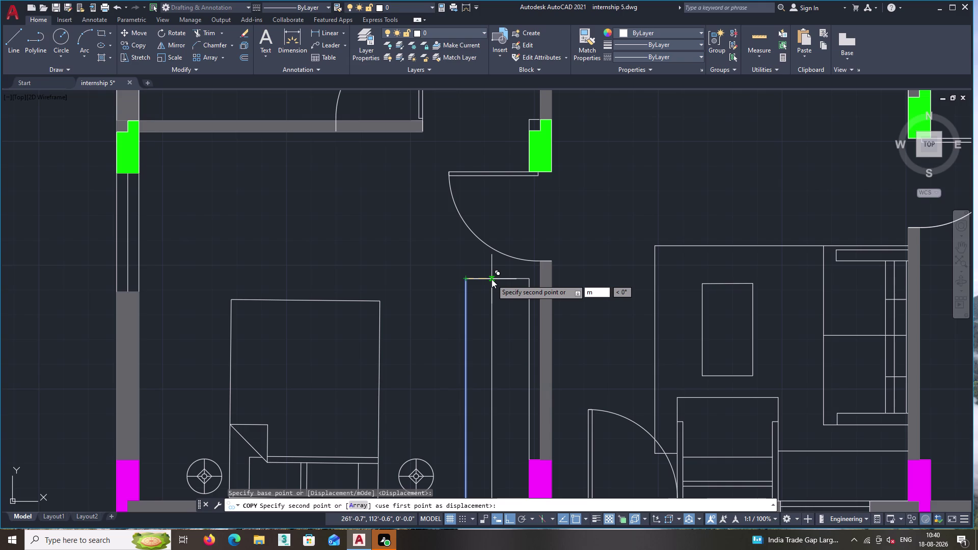
text(p)
key(Return)
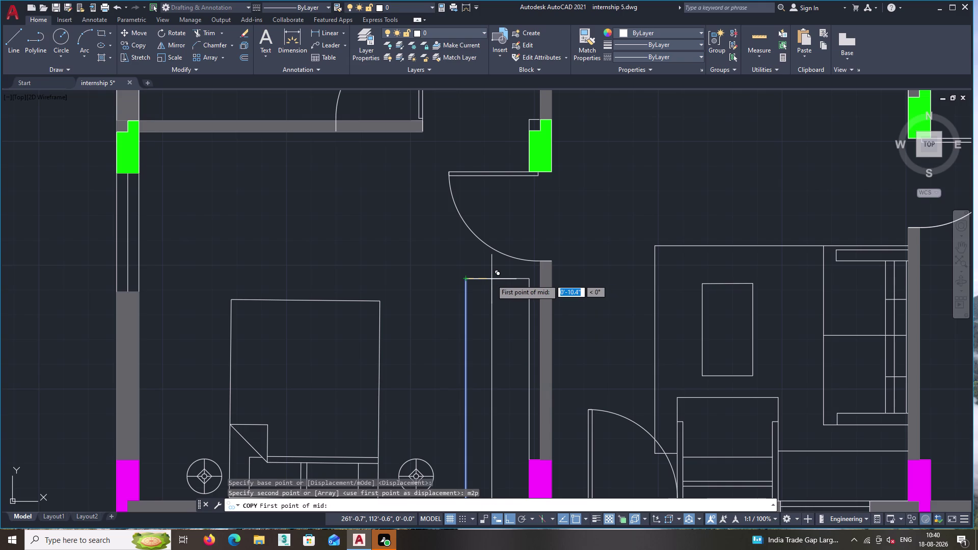
scroll(up, 3)
click(435, 277)
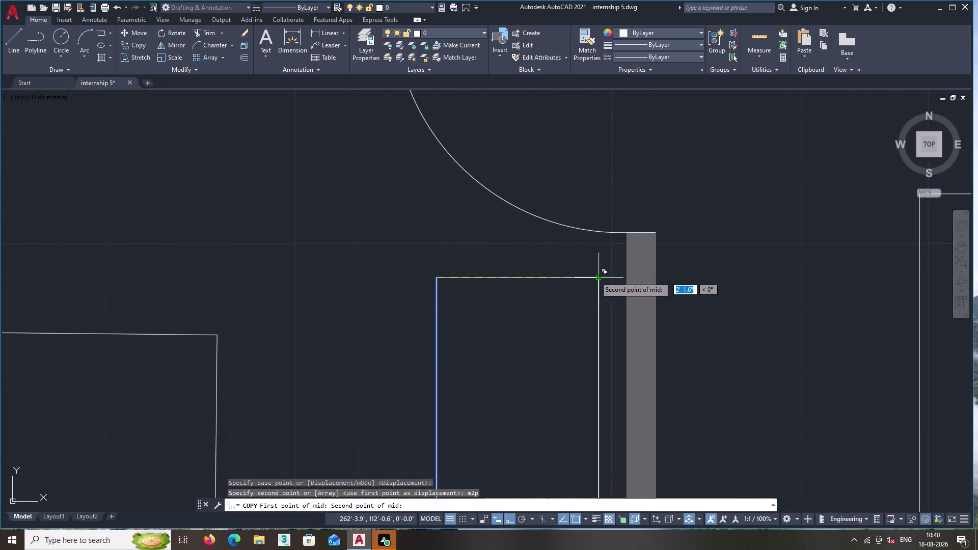
double_click(601, 276)
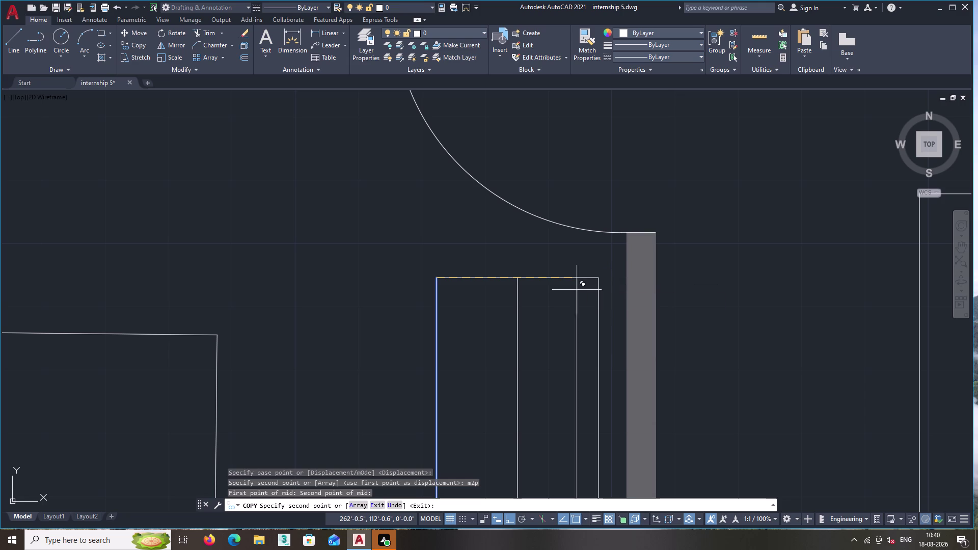
key(Escape)
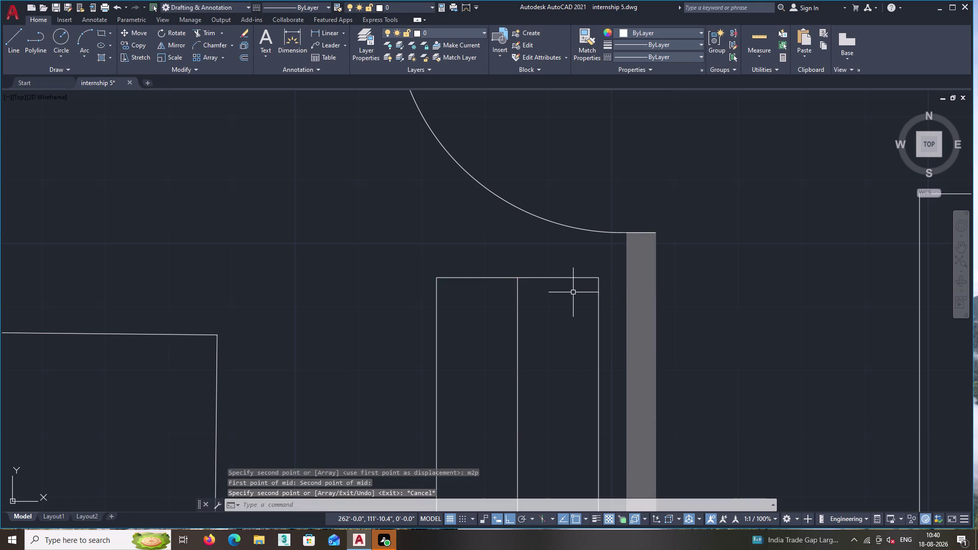
scroll(down, 3)
middle_drag(547, 346, 495, 258)
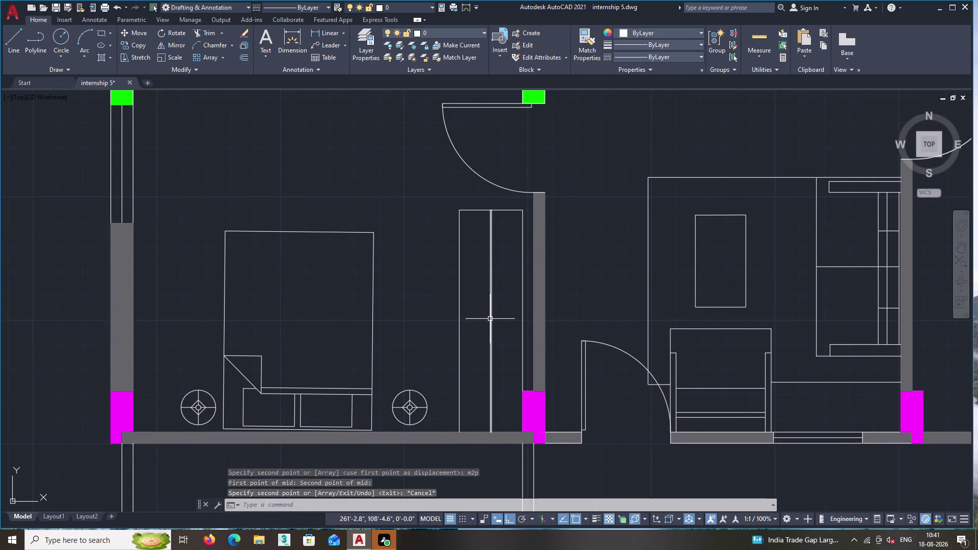
click(490, 319)
double_click(239, 57)
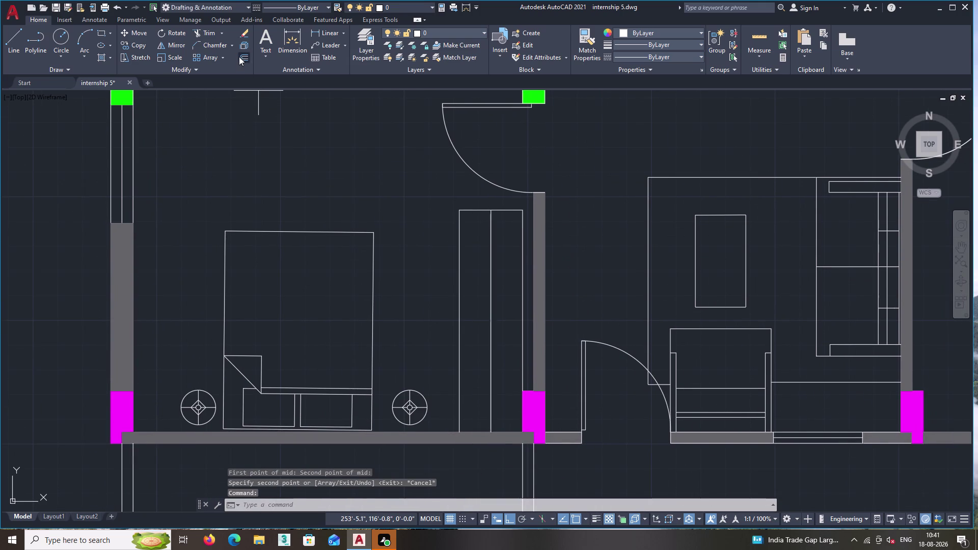
Offset the wardrobe divider line 1 unit to each side.
key(1)
key(Return)
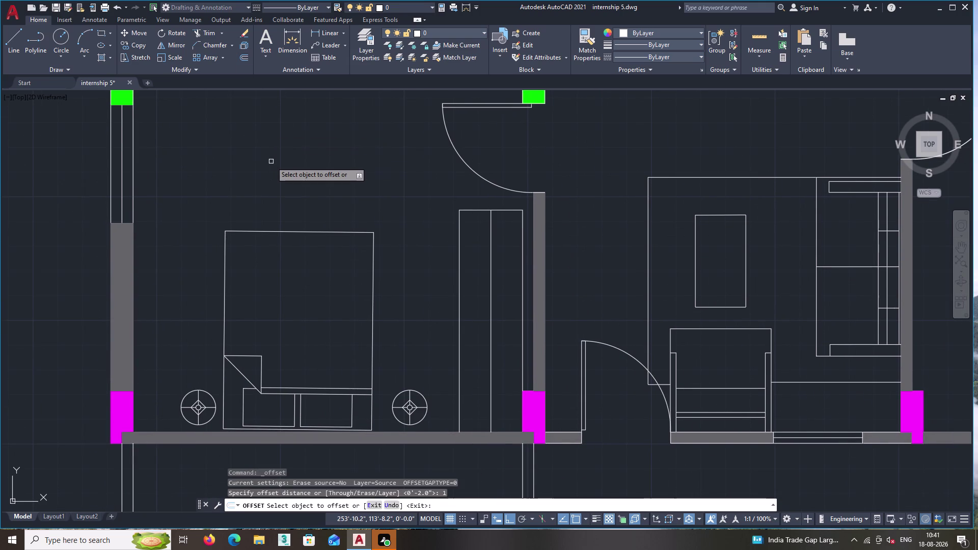
double_click(489, 279)
click(487, 278)
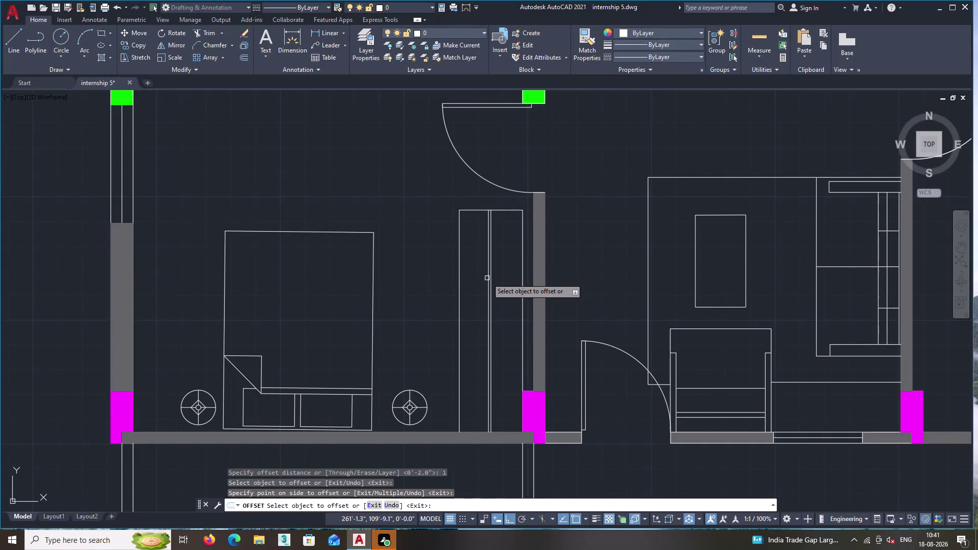
click(491, 282)
double_click(501, 280)
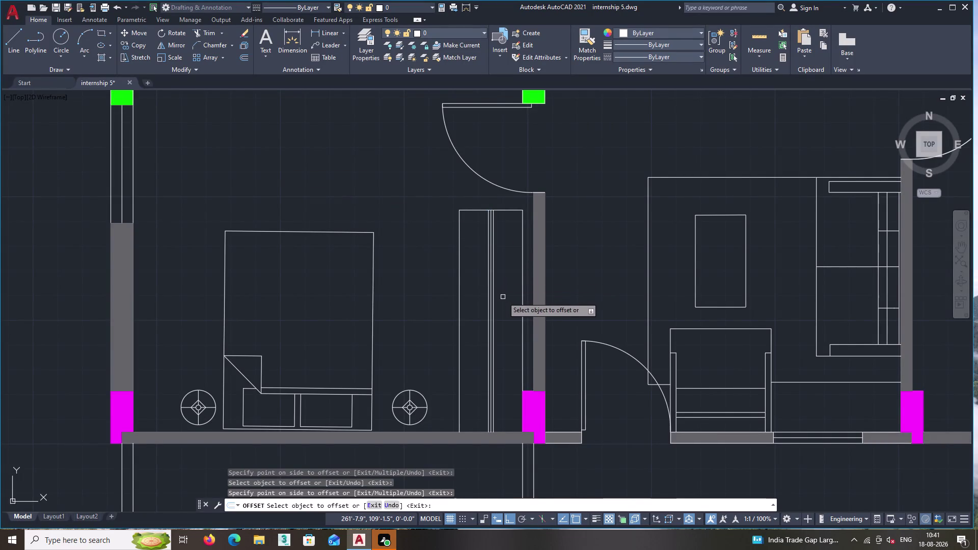
key(Return)
Delete a selected line inside the wardrobe outline.
scroll(up, 3)
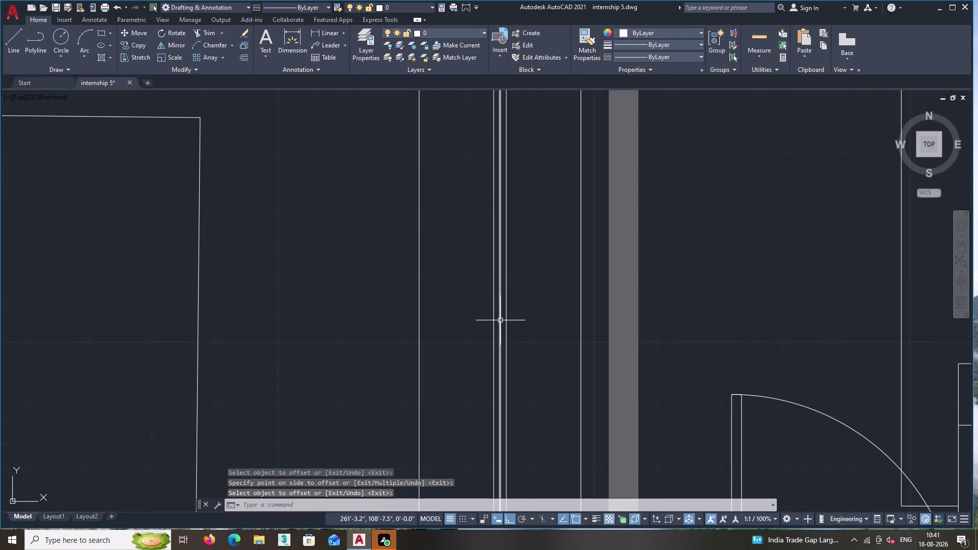
click(500, 321)
key(Delete)
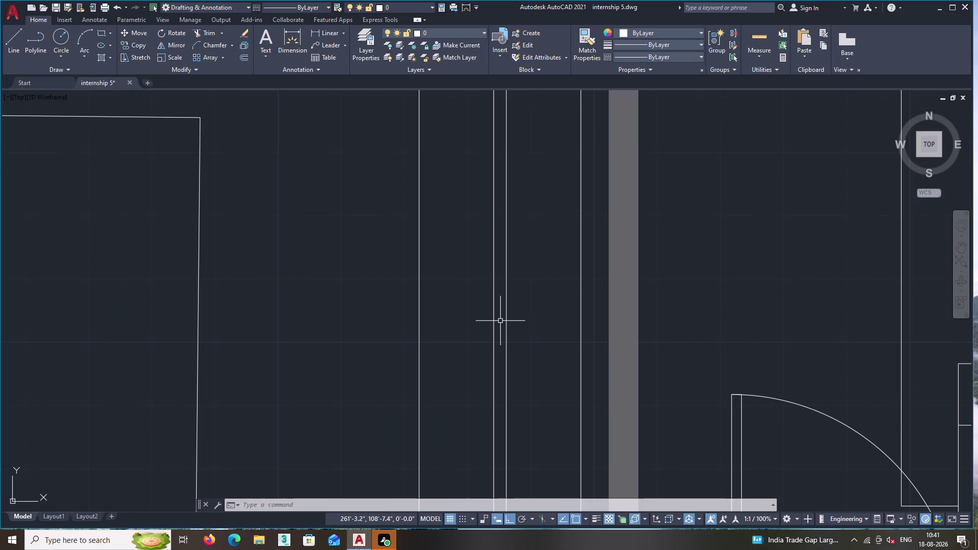
middle_click(470, 339)
scroll(down, 3)
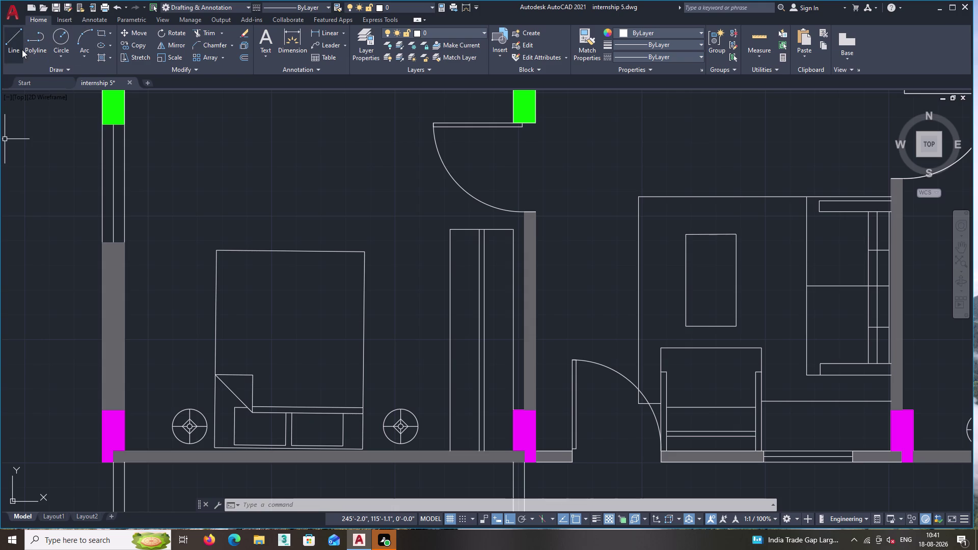
Draw the long thin strip's edges and short end above the bed, about 2'-0.4" long.
double_click(13, 37)
click(264, 141)
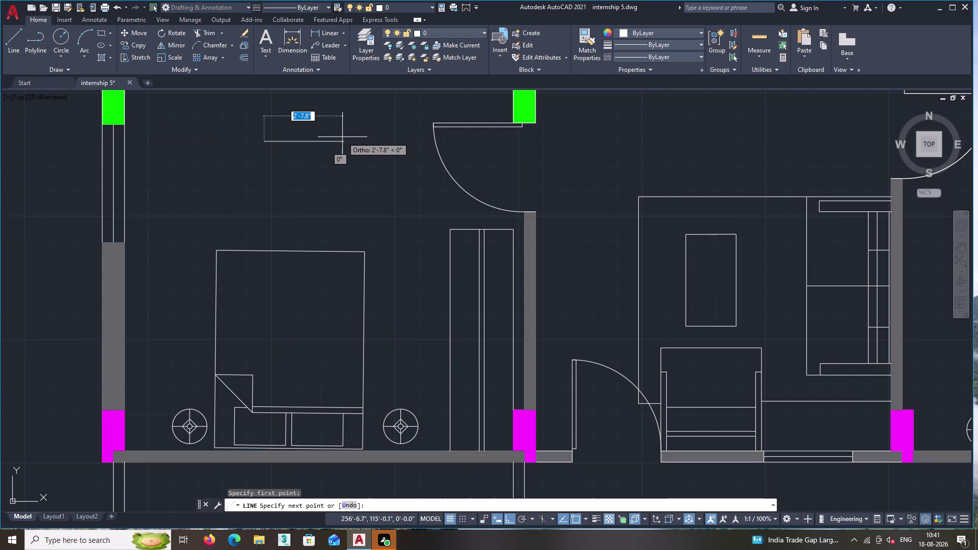
click(324, 139)
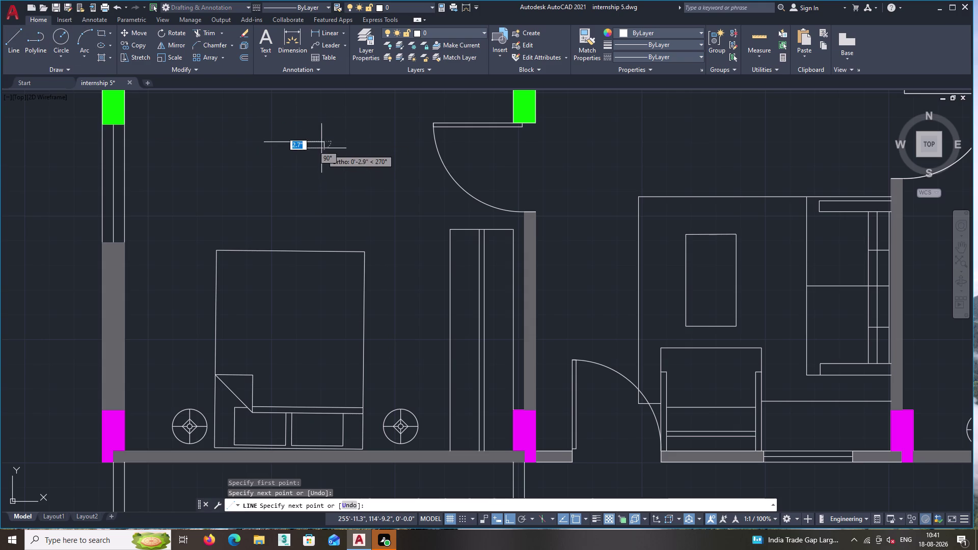
scroll(up, 3)
scroll(up, 3)
scroll(up, 3)
middle_drag(320, 143, 400, 325)
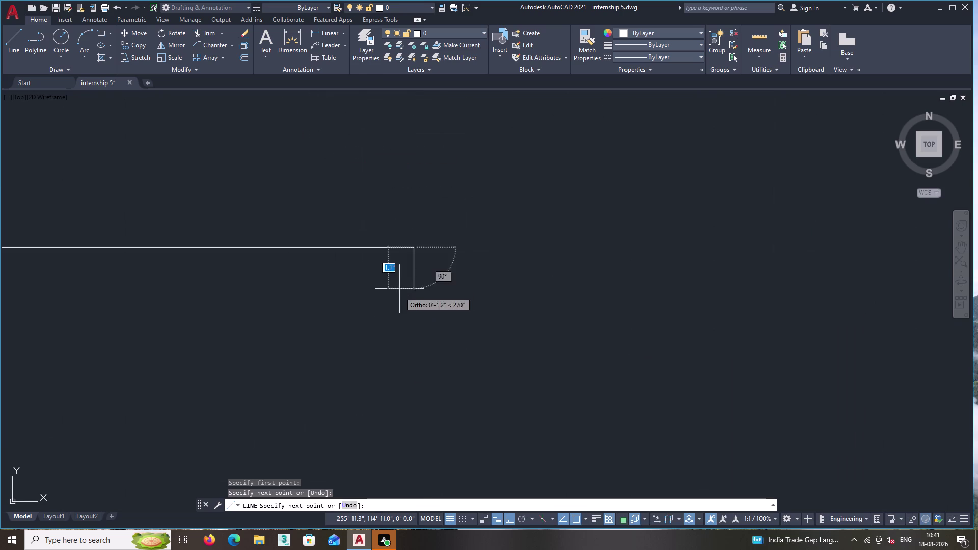
scroll(up, 3)
scroll(down, 3)
scroll(down, 3)
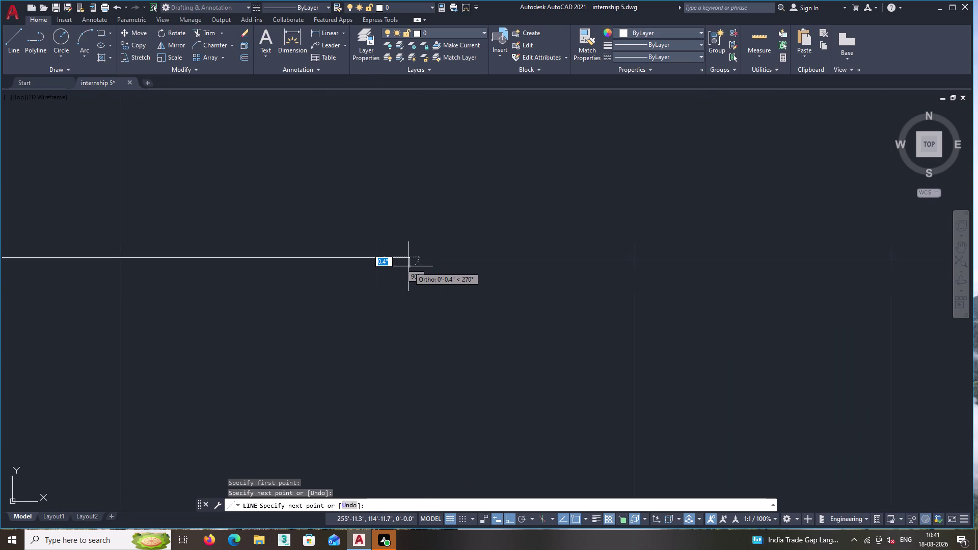
double_click(408, 266)
middle_drag(299, 272, 604, 249)
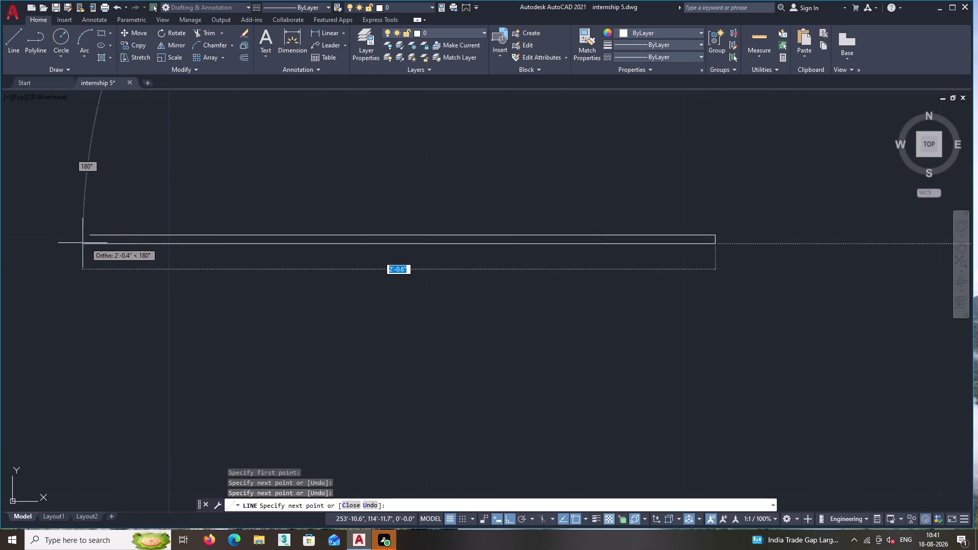
double_click(75, 243)
key(Return)
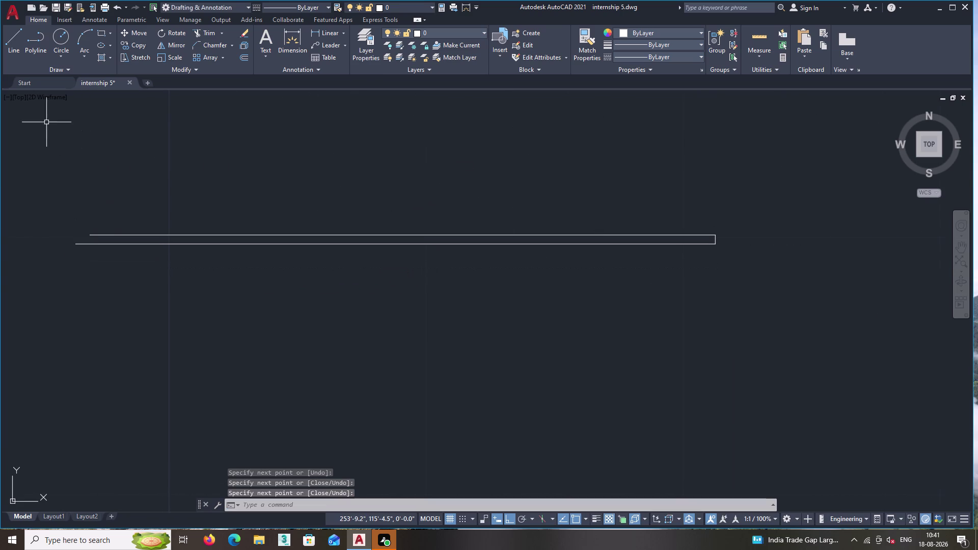
Add a short closing line at the strip's left end.
double_click(3, 46)
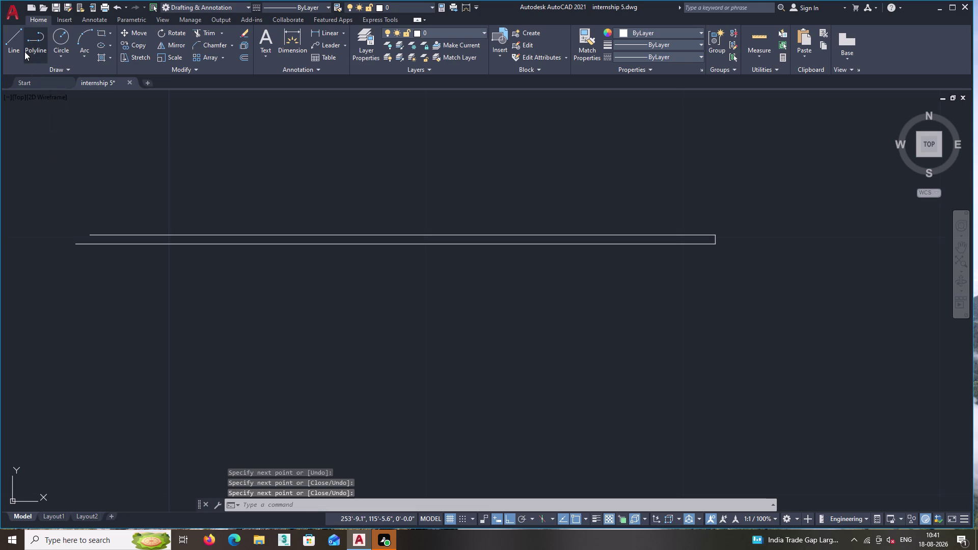
double_click(24, 50)
click(20, 51)
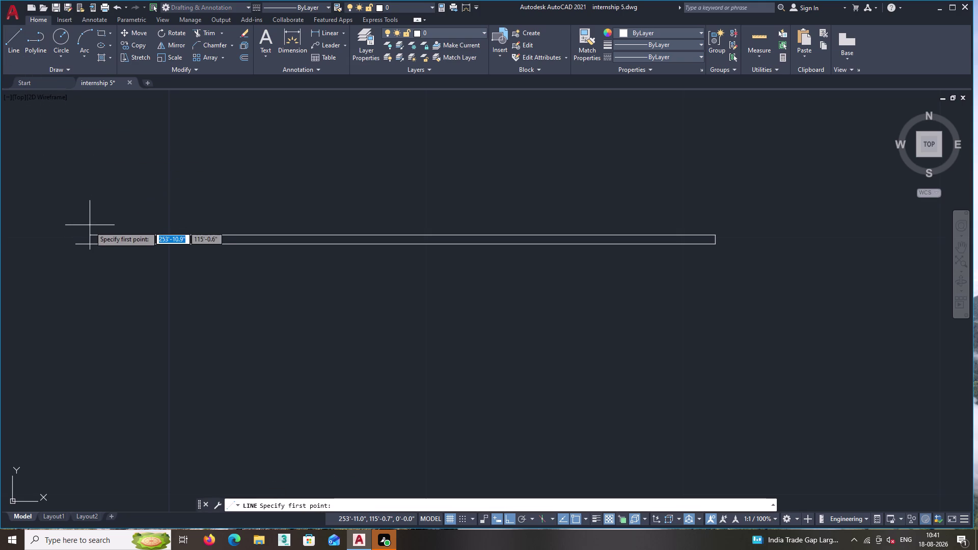
click(89, 236)
click(88, 246)
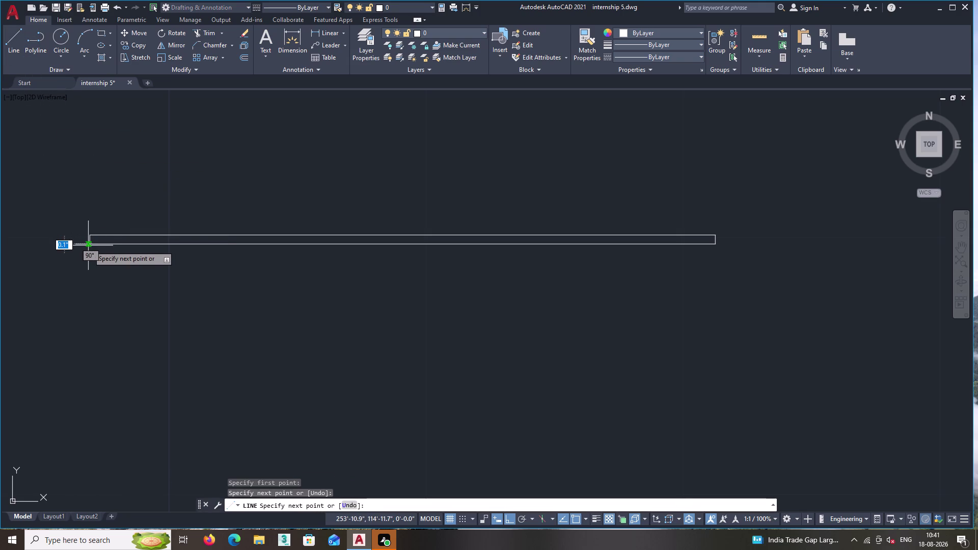
key(Return)
Trim away the strip's overhanging line ends.
text(tr)
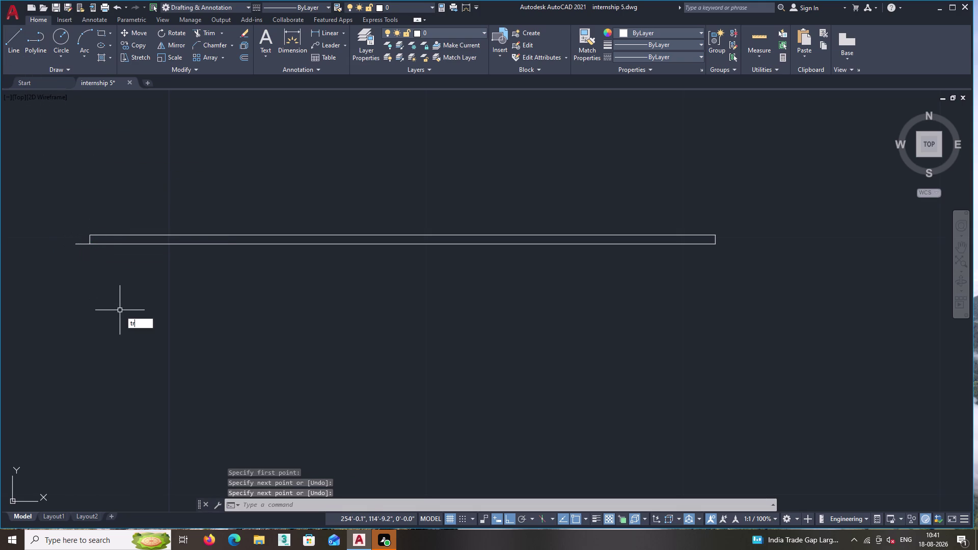
key(Return)
scroll(up, 3)
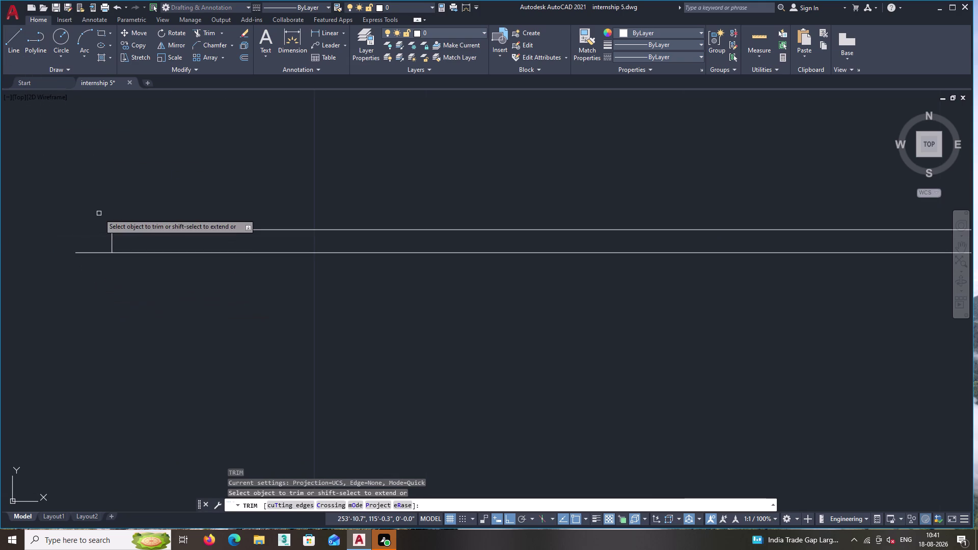
click(96, 214)
click(95, 333)
scroll(up, 3)
scroll(down, 3)
middle_click(289, 346)
scroll(down, 3)
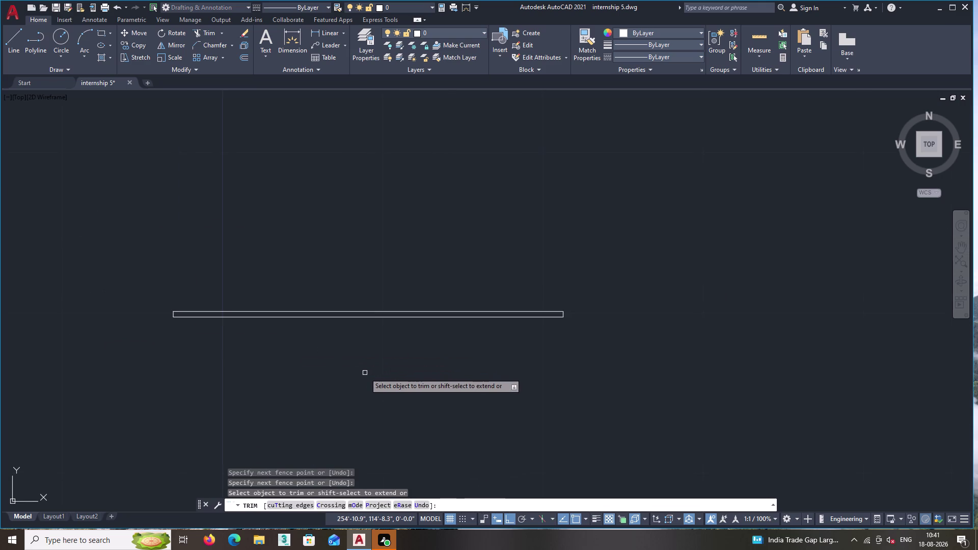
key(Return)
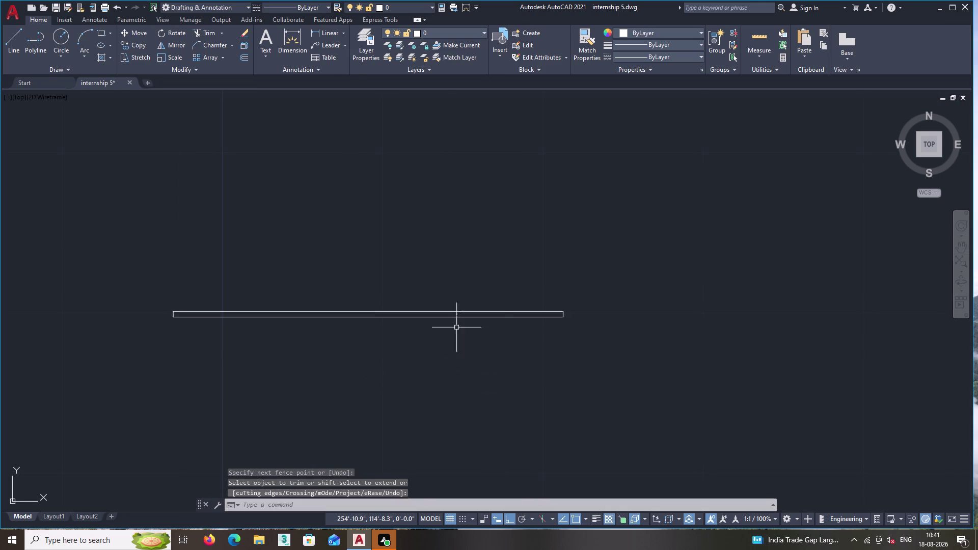
Select the thin strip and start copying it from a chosen base point.
click(572, 377)
drag(572, 376, 572, 370)
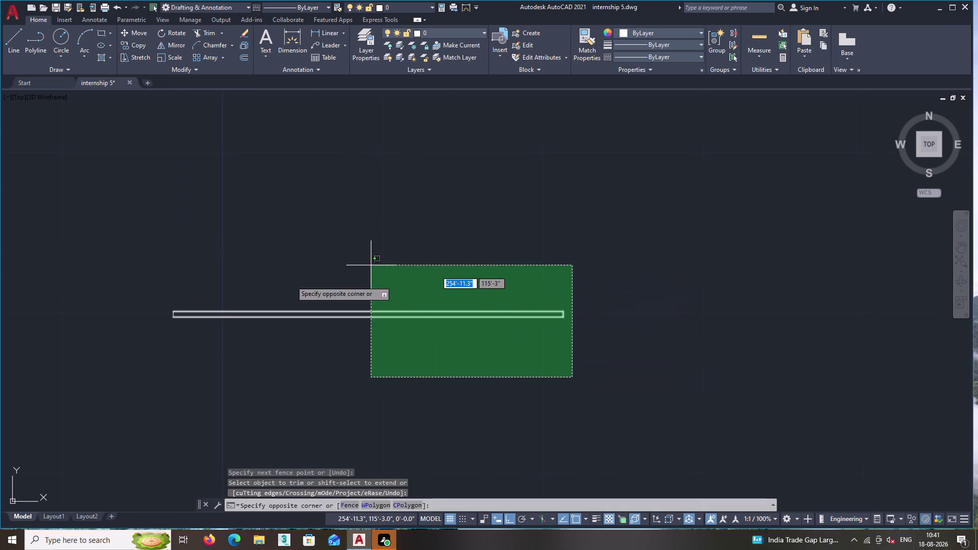
click(93, 303)
right_click(176, 233)
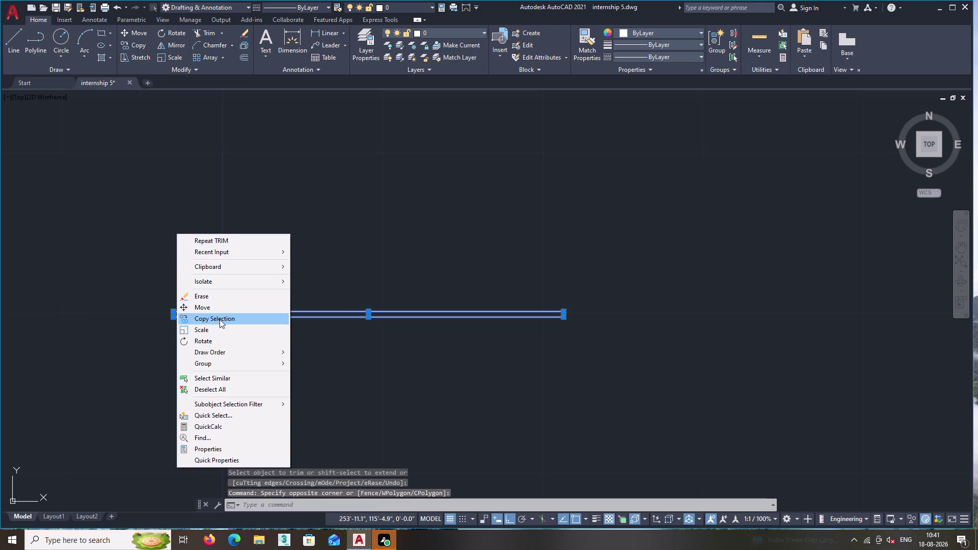
click(219, 319)
scroll(down, 3)
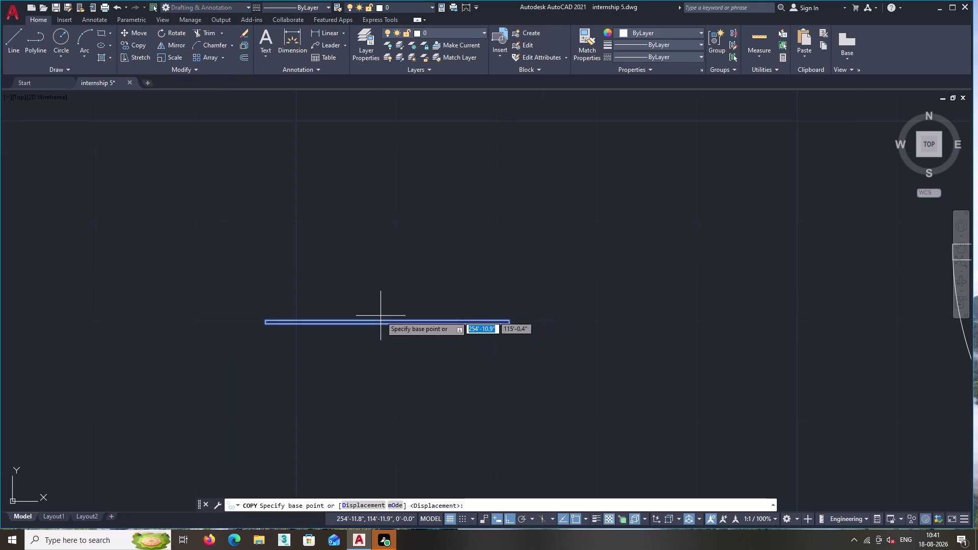
double_click(380, 324)
scroll(down, 3)
middle_drag(484, 362, 442, 349)
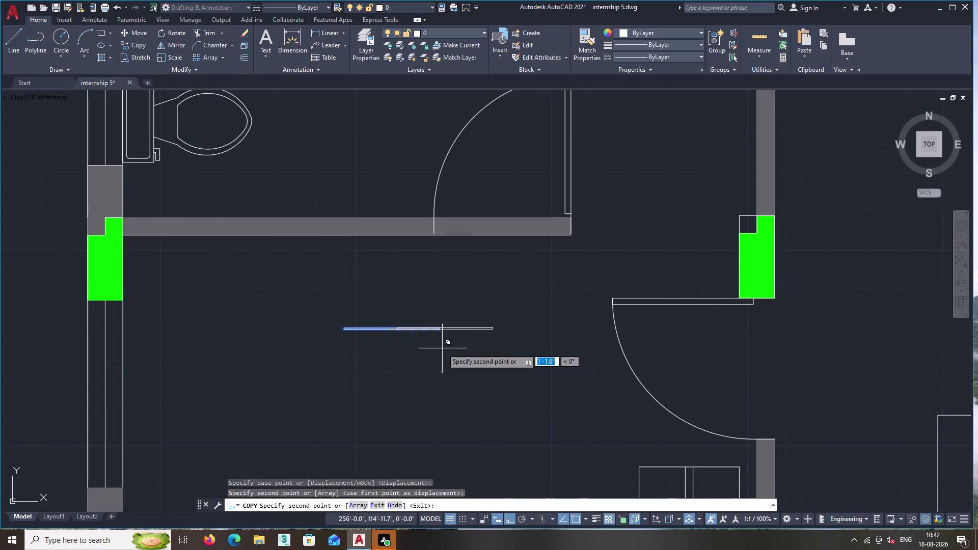
With Ortho off, place two strip copies across the wardrobe as shelves.
key(F8)
middle_drag(538, 364, 273, 219)
scroll(down, 3)
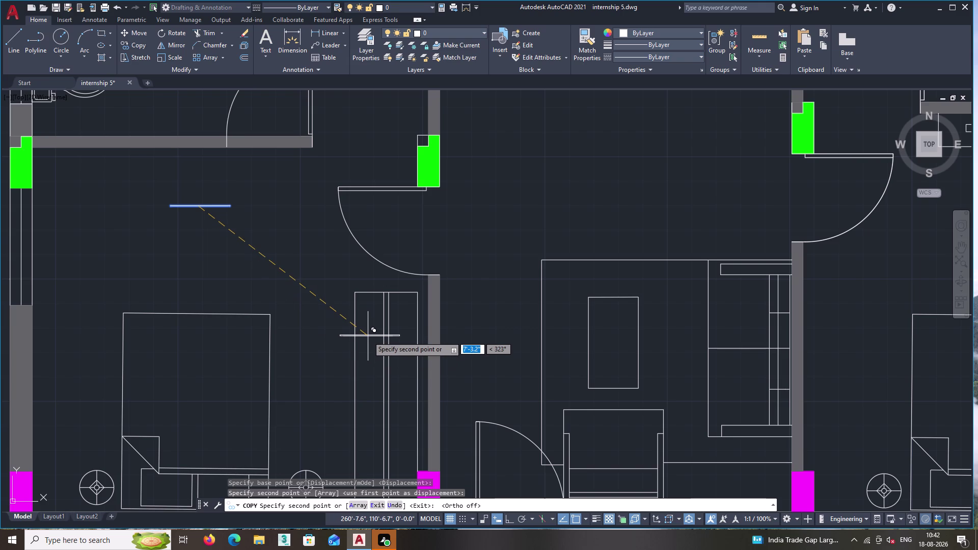
scroll(up, 3)
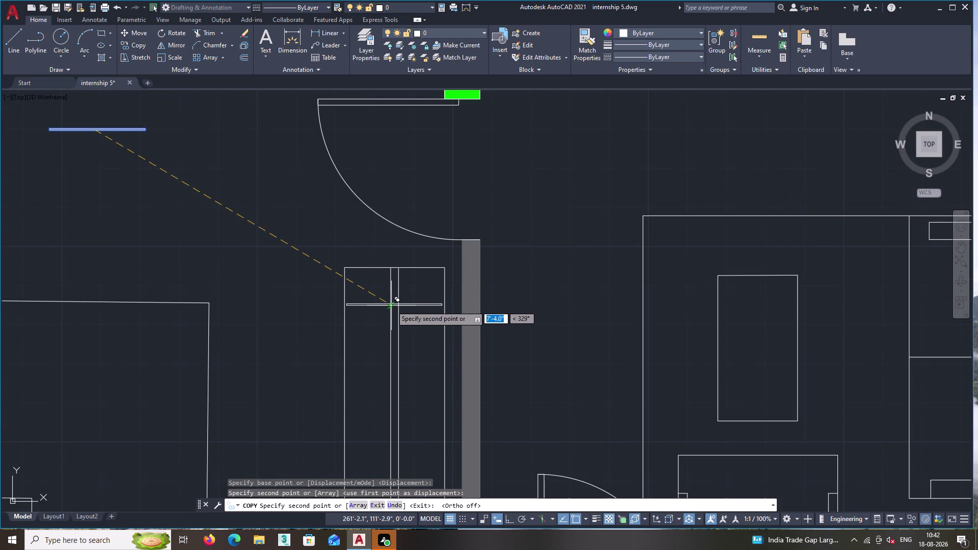
click(391, 306)
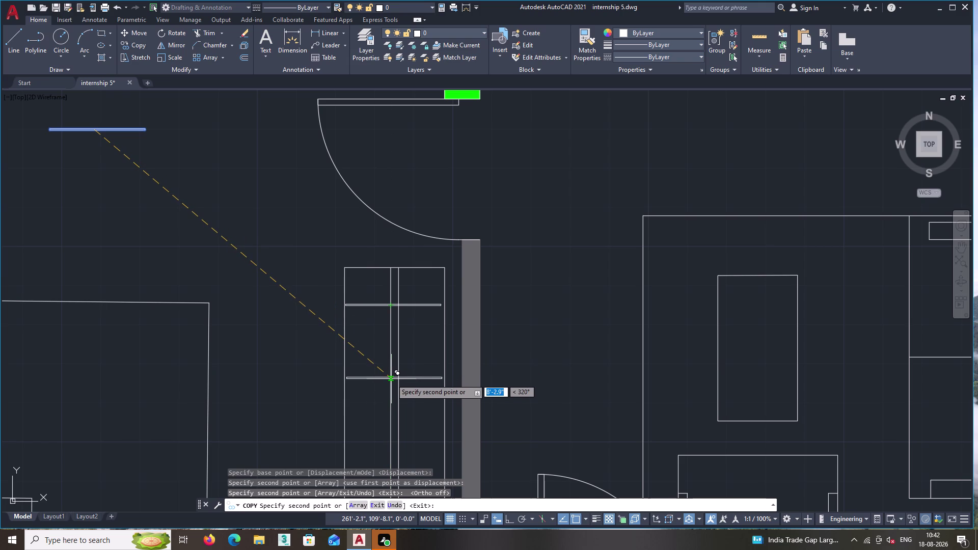
click(391, 379)
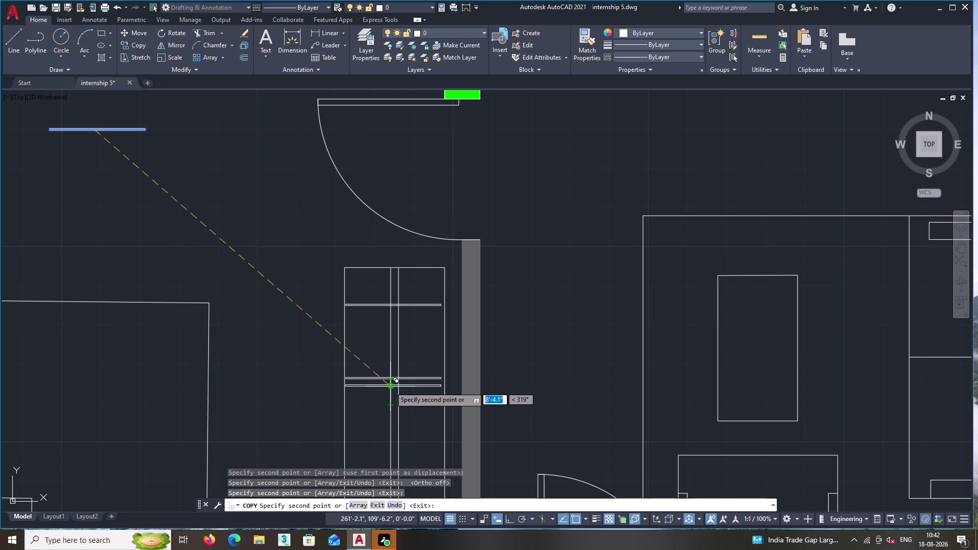
key(Escape)
scroll(up, 3)
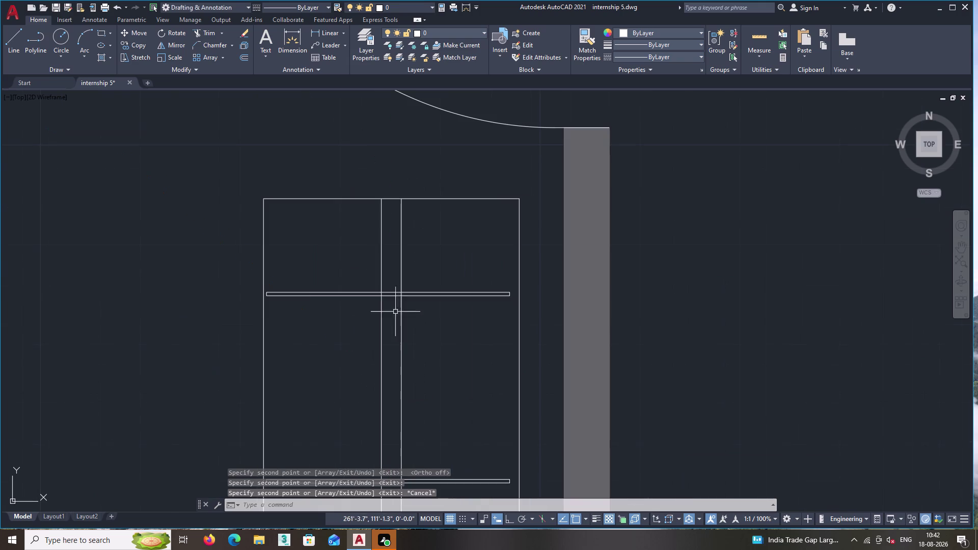
scroll(up, 3)
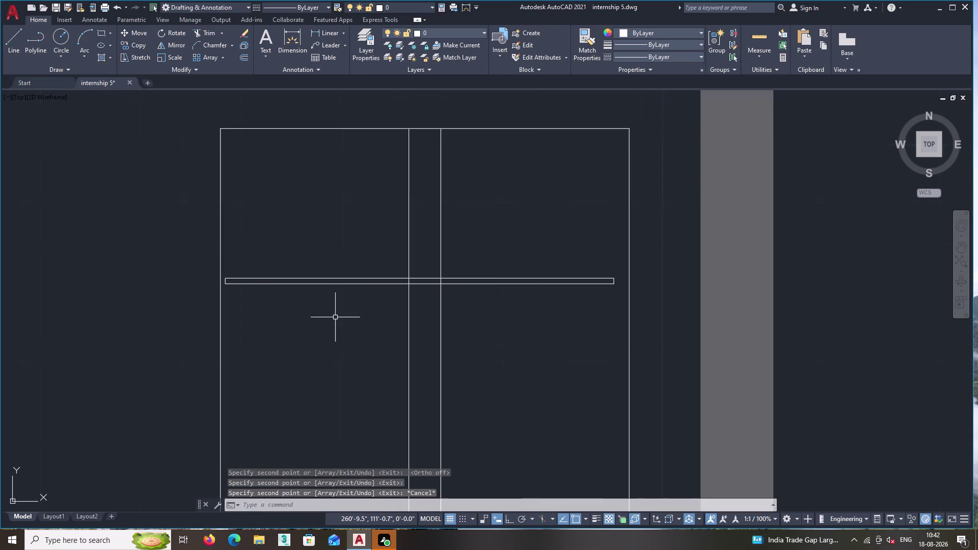
double_click(14, 34)
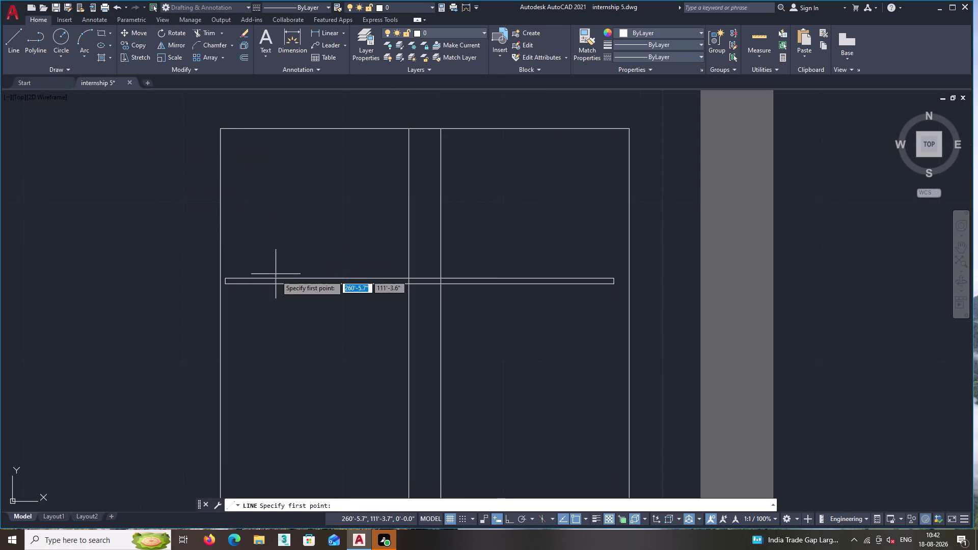
Draw short closing lines across both ends of the upper double wall line.
click(263, 278)
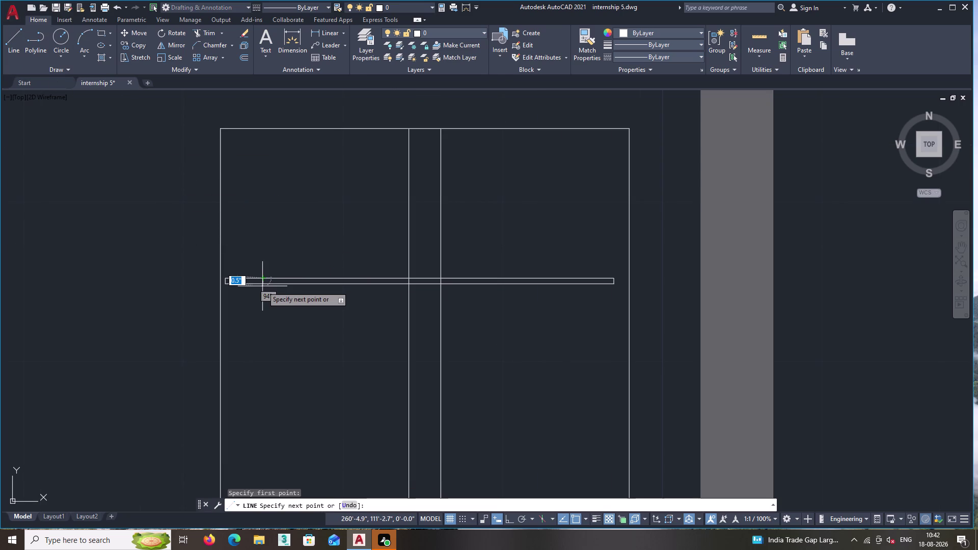
double_click(263, 284)
key(Return)
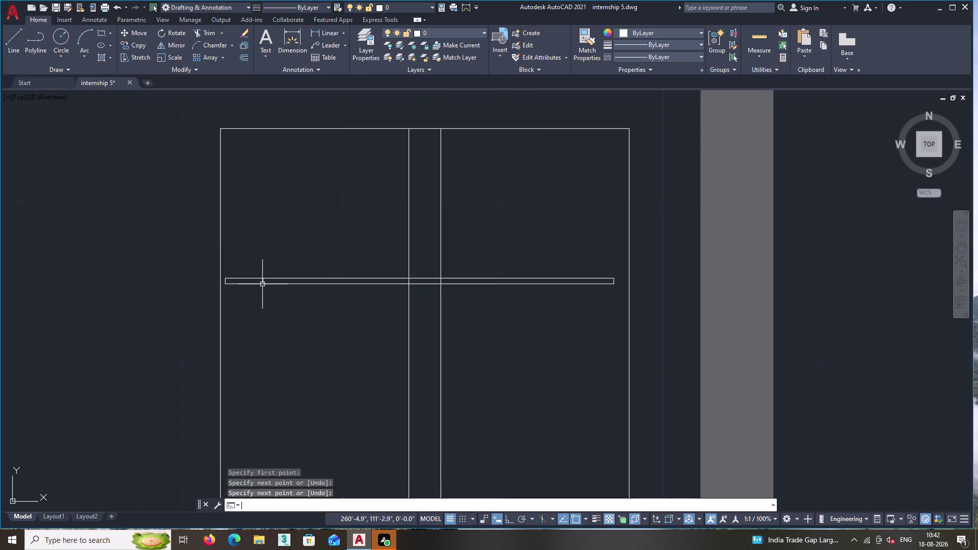
key(Return)
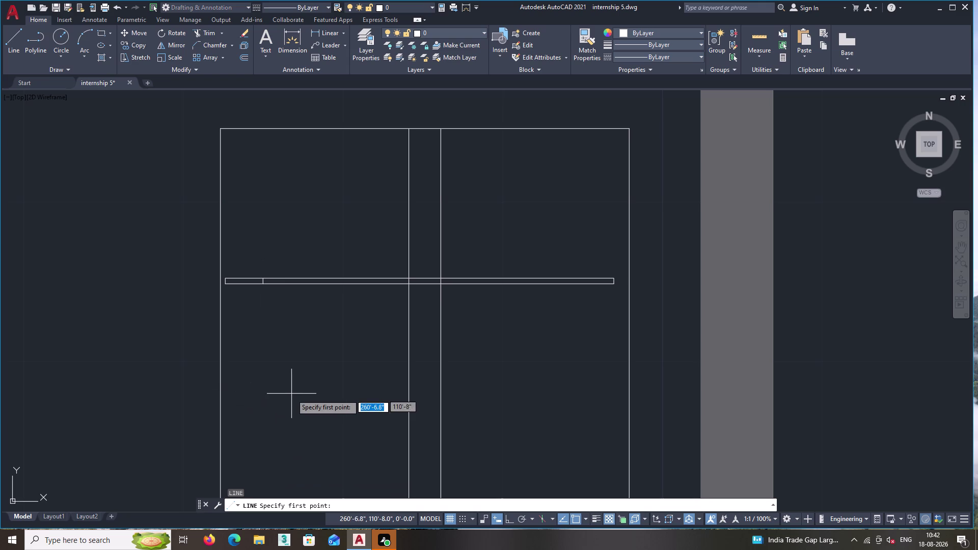
double_click(592, 279)
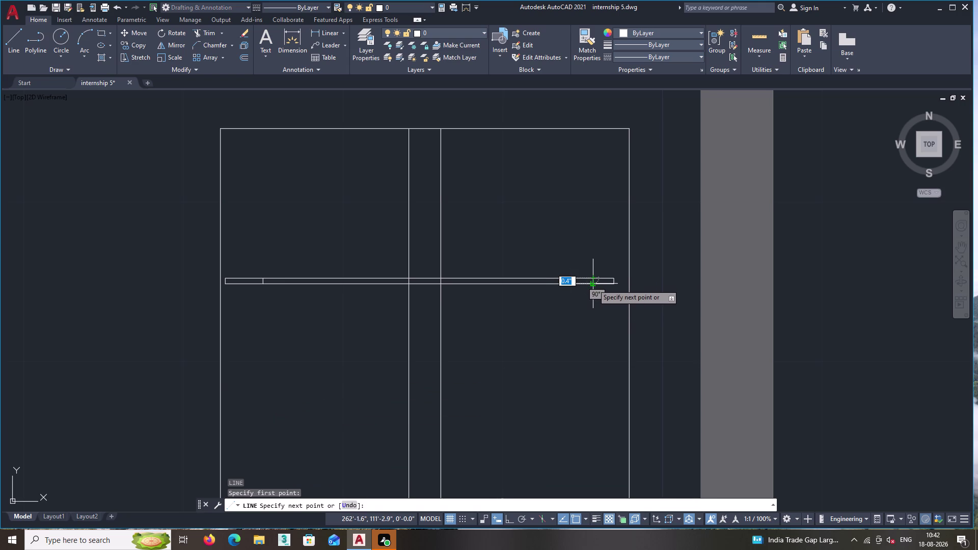
click(592, 284)
key(Return)
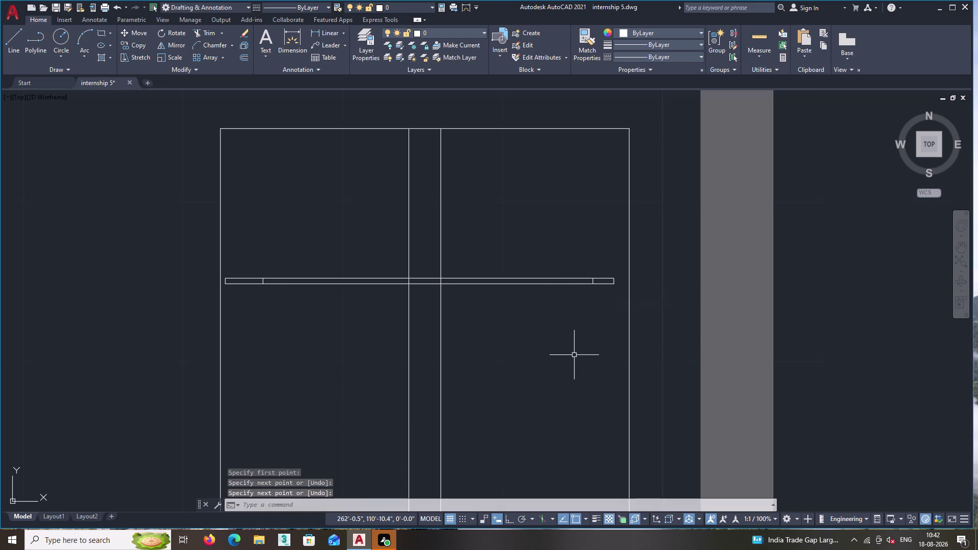
Trim the right overhanging end of the double wall line with a fence.
text(tr)
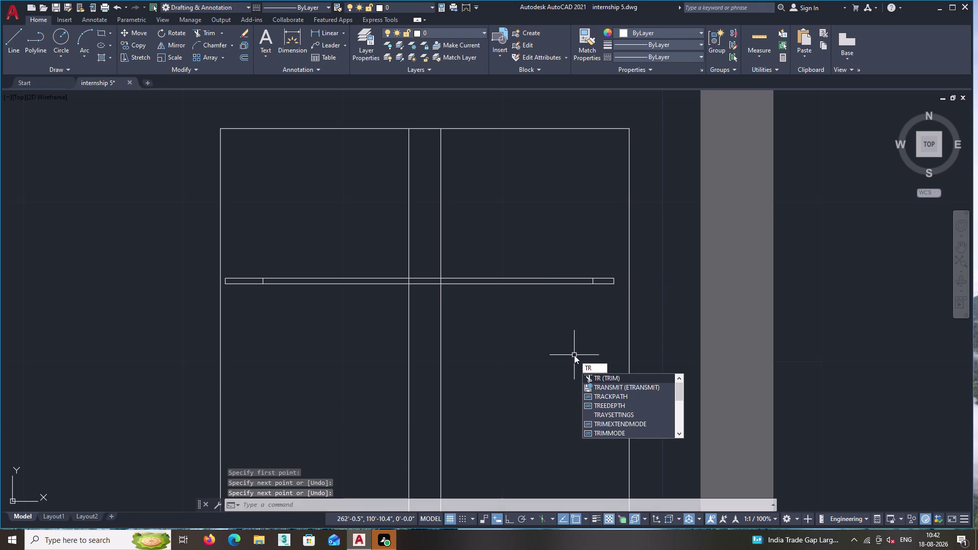
key(Return)
scroll(up, 3)
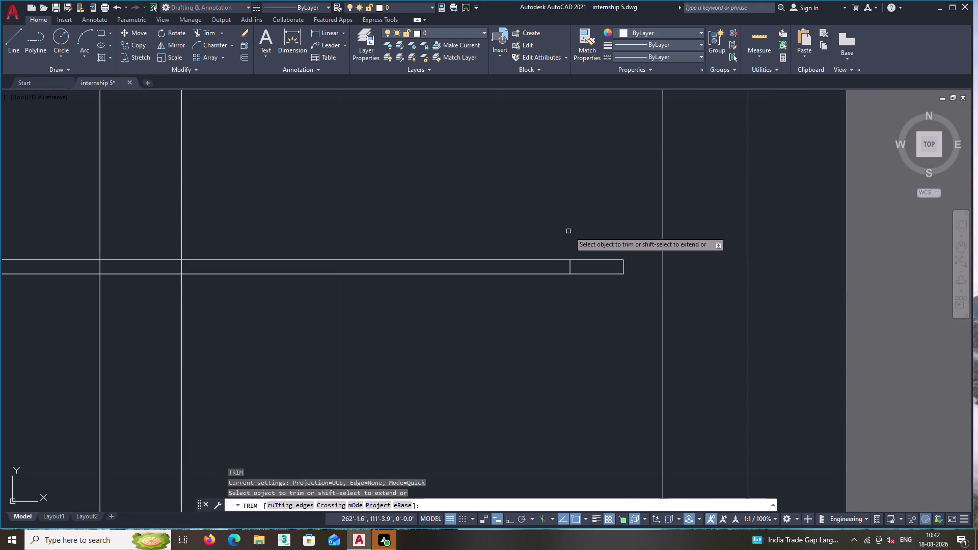
click(571, 230)
click(607, 313)
click(633, 275)
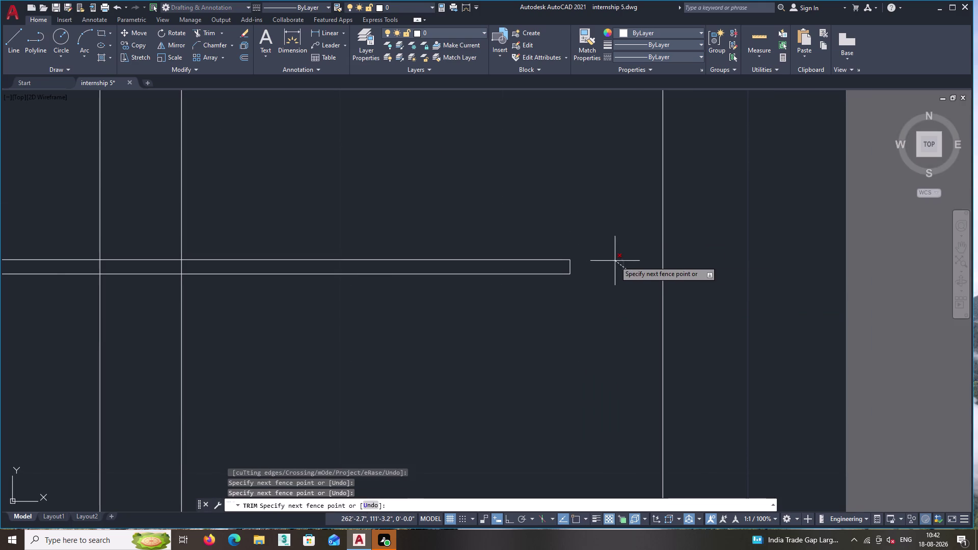
click(615, 261)
scroll(down, 3)
Trim away the left overhanging end of the double wall line.
middle_drag(501, 348, 598, 339)
scroll(up, 3)
double_click(456, 249)
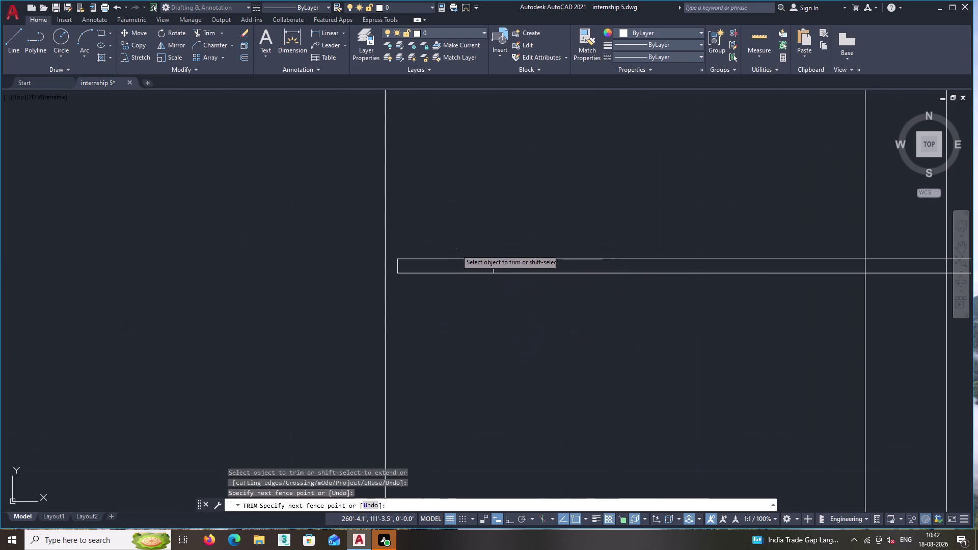
double_click(461, 301)
click(413, 276)
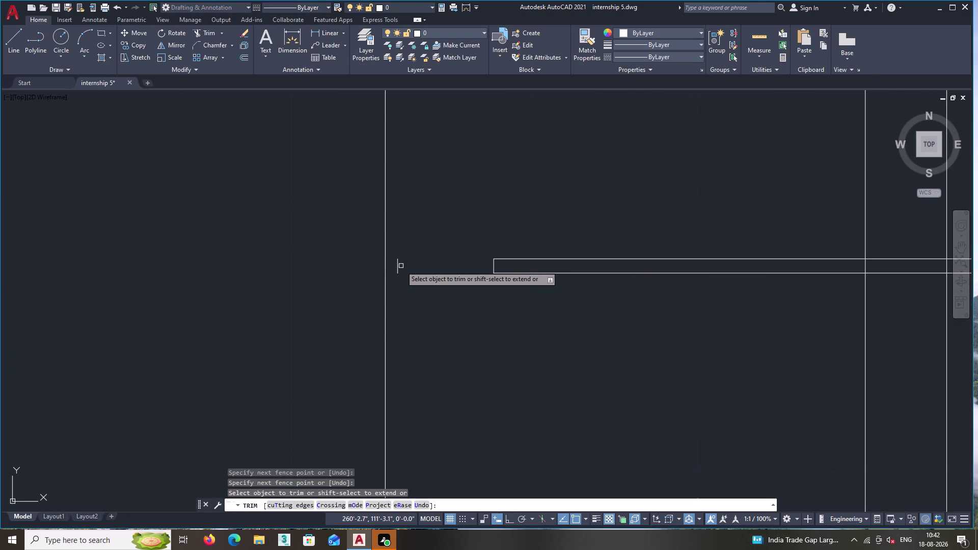
click(399, 267)
scroll(down, 3)
middle_drag(456, 333, 430, 249)
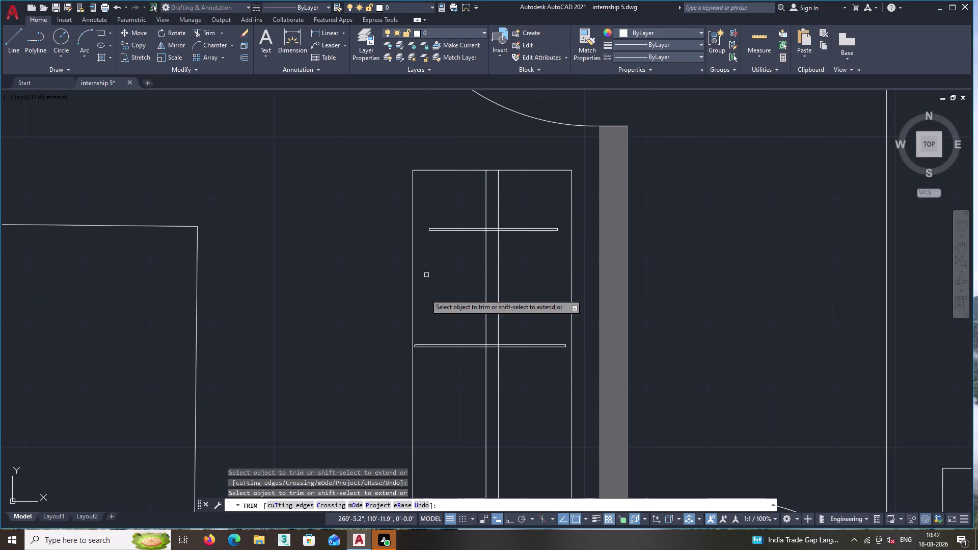
key(Return)
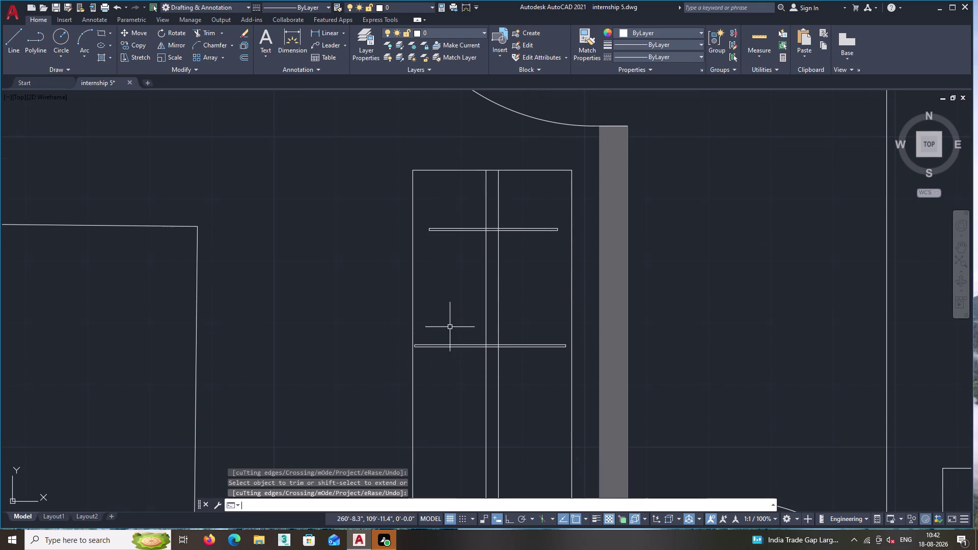
Erase the lower duplicate double line inside the balcony.
drag(461, 377, 459, 370)
click(417, 312)
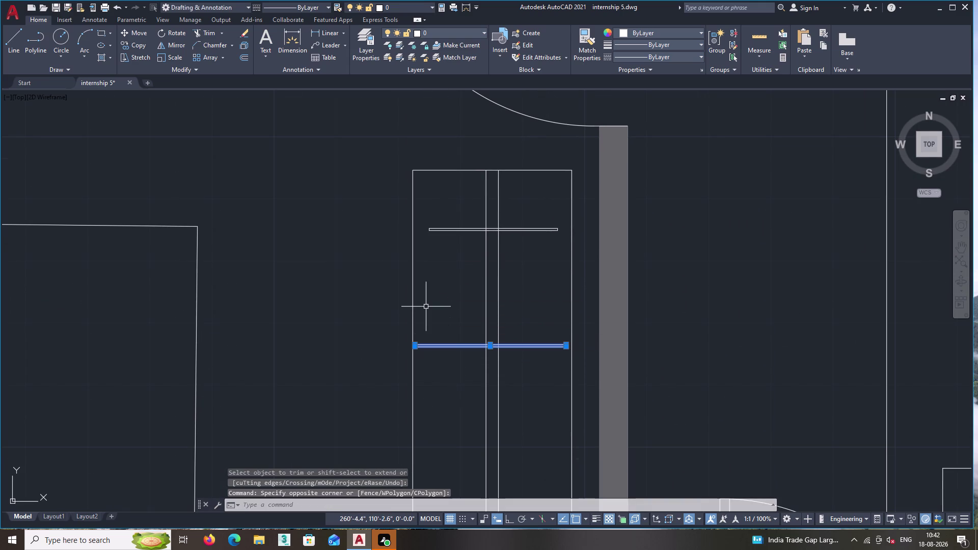
key(Delete)
Select and delete the small leftover pieces, then clear the selection.
scroll(up, 3)
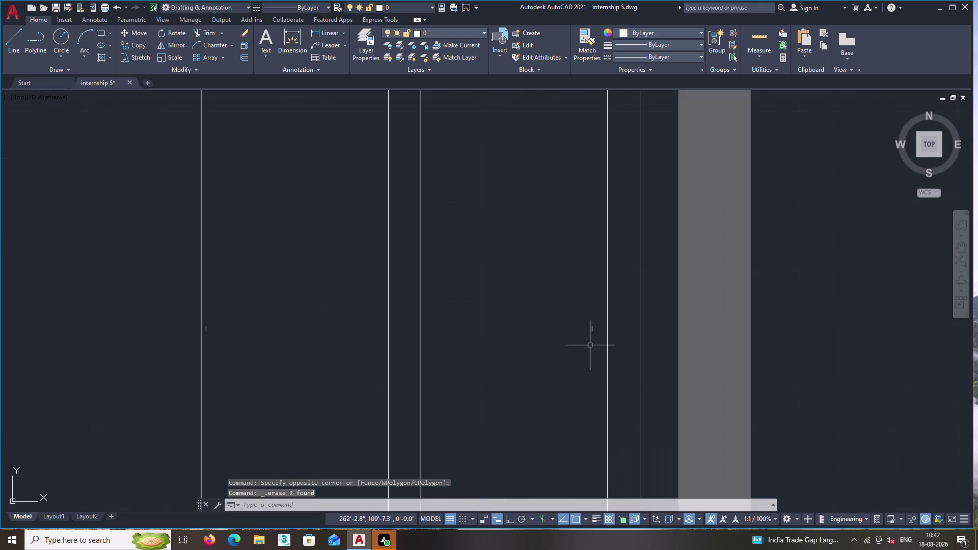
click(598, 344)
click(587, 318)
click(215, 353)
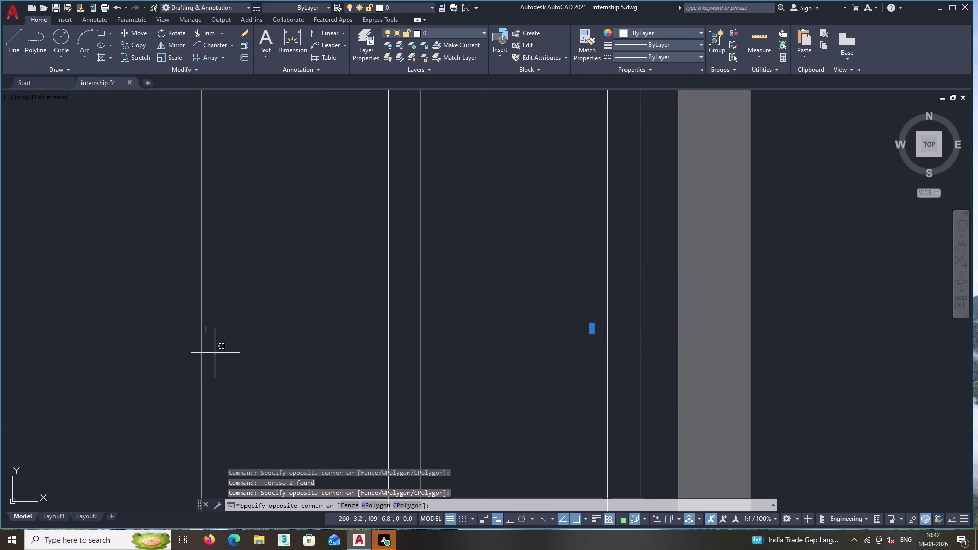
click(205, 324)
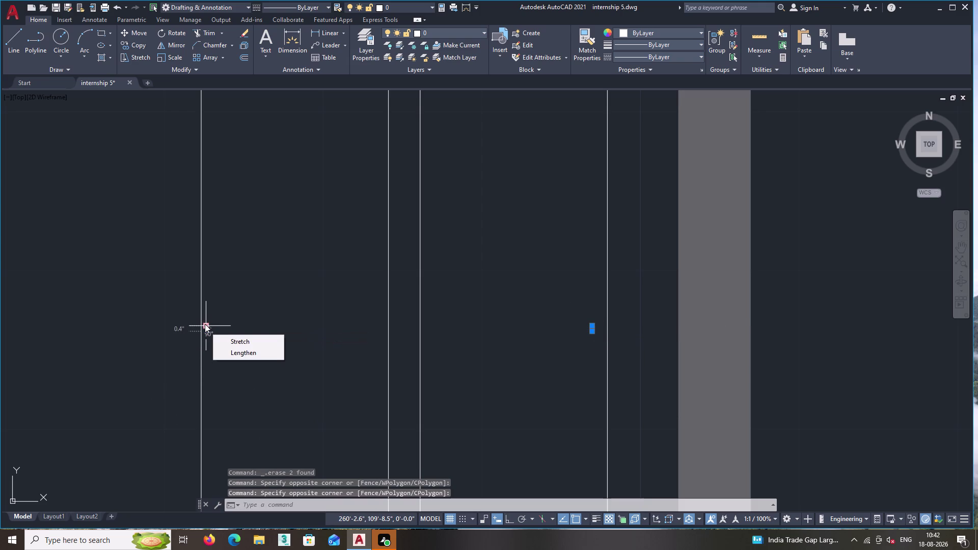
key(Delete)
right_click(240, 281)
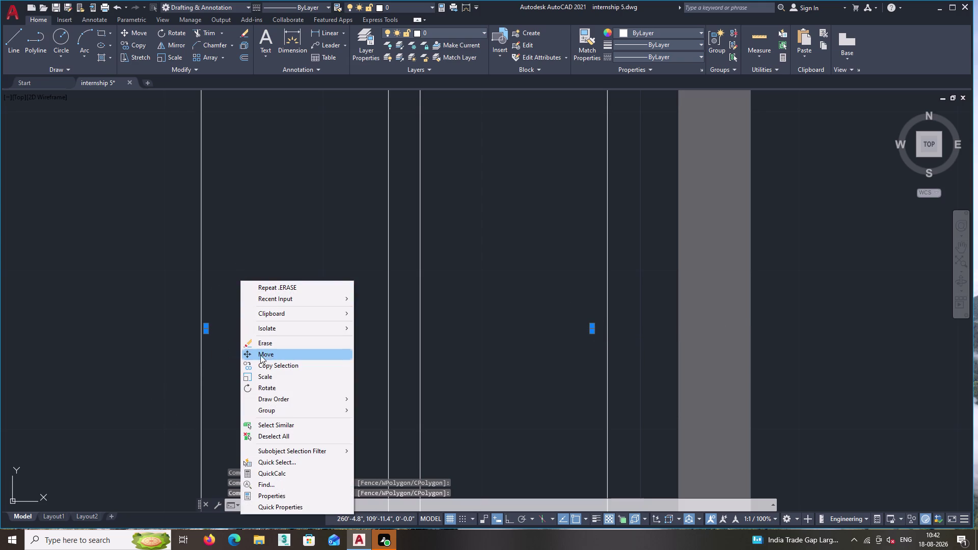
double_click(266, 341)
middle_click(294, 302)
scroll(down, 3)
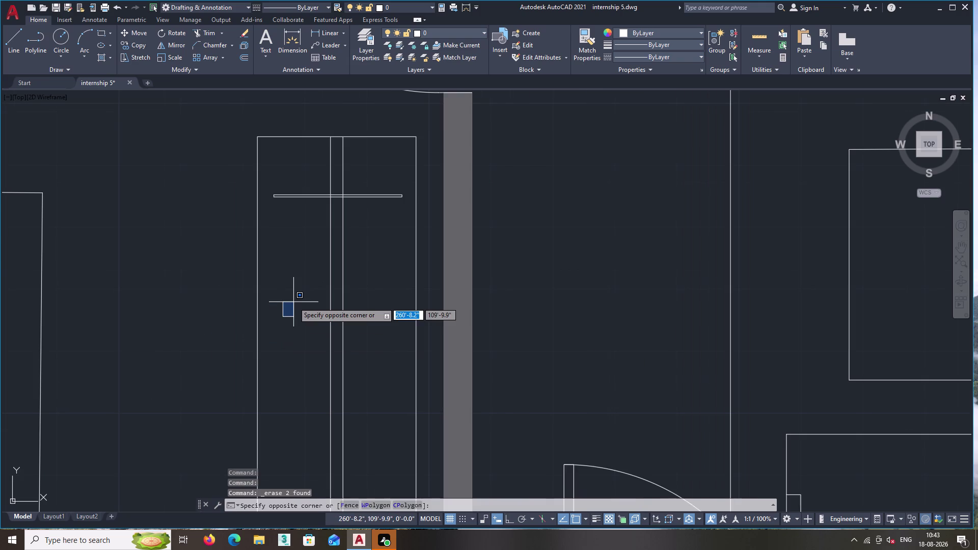
key(Escape)
Select the upper double wall line and cancel a stray offset.
middle_drag(344, 350, 350, 377)
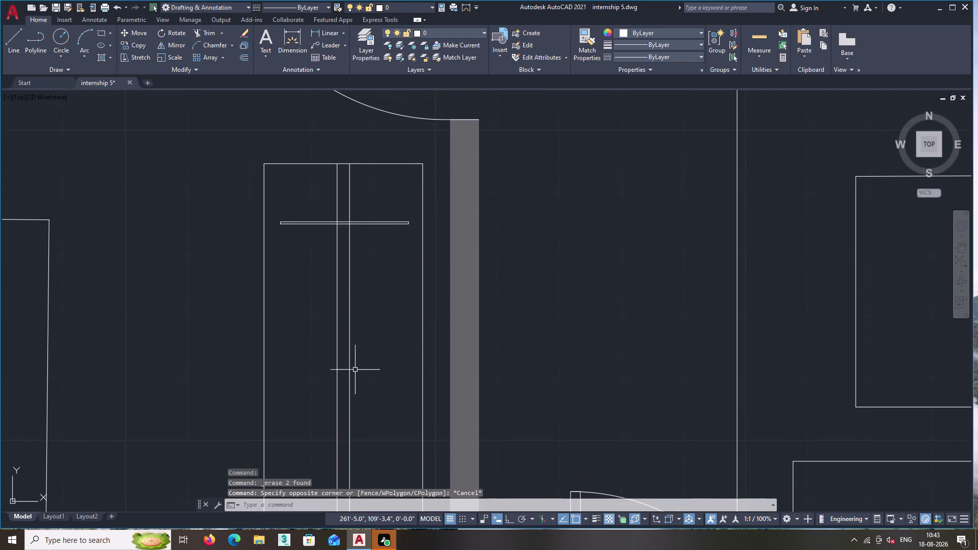
click(388, 246)
double_click(370, 207)
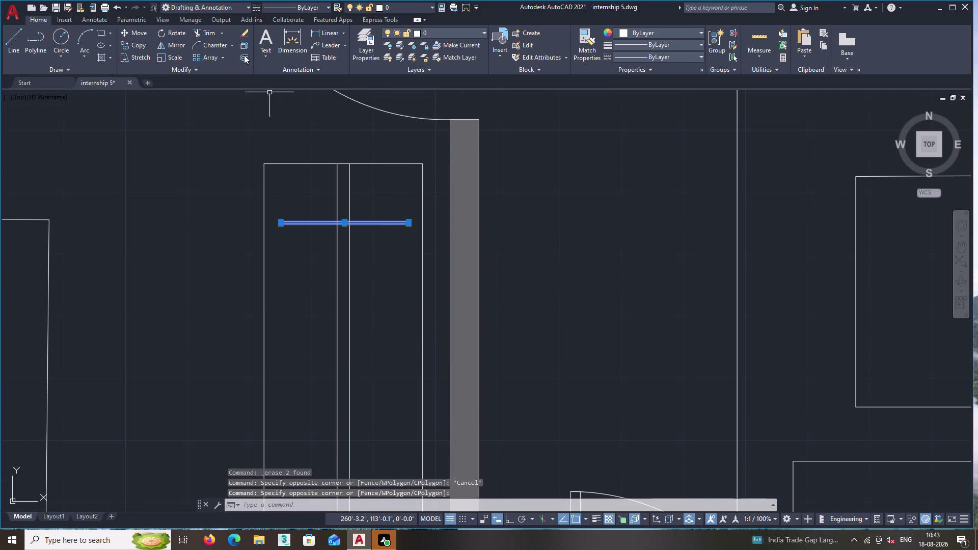
click(241, 56)
click(343, 223)
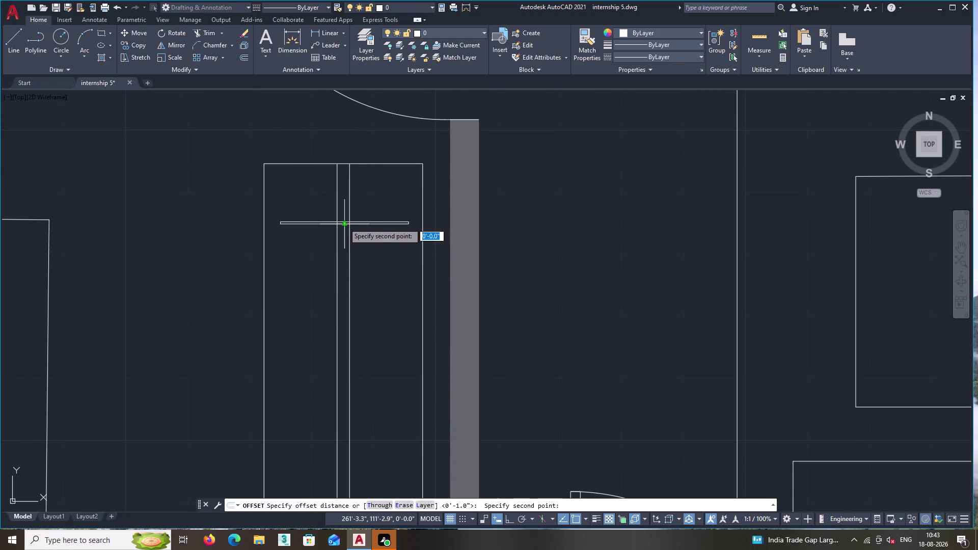
key(Escape)
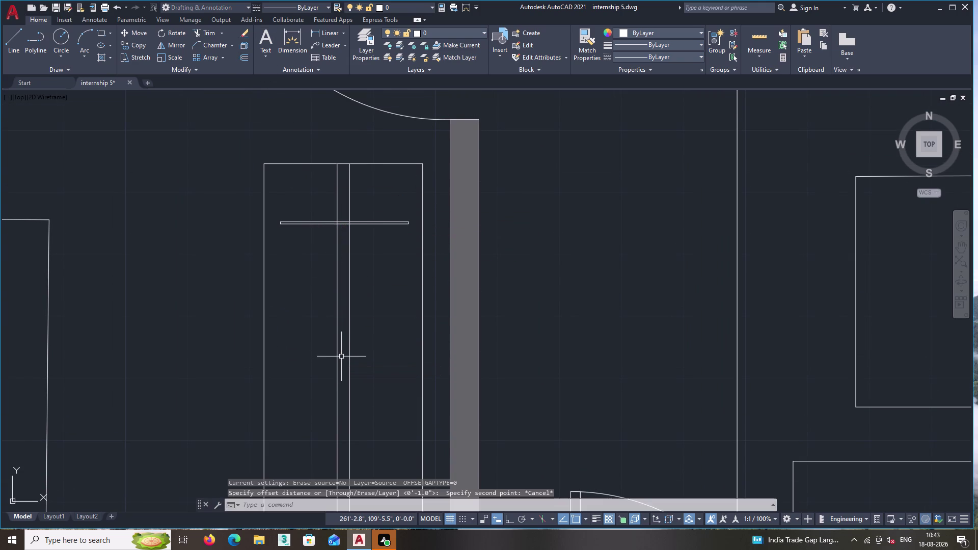
Window-select the full upper double wall line and begin copying it.
middle_drag(366, 279, 375, 391)
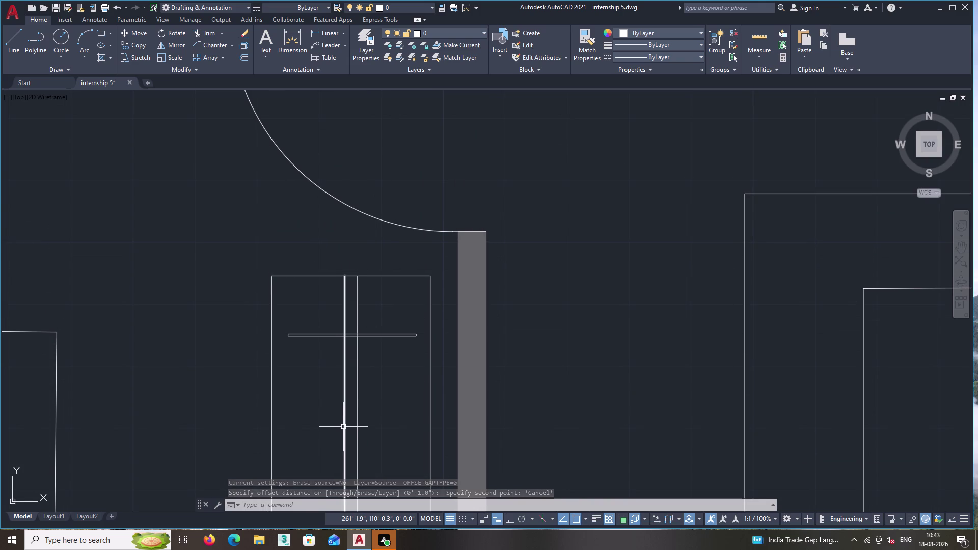
scroll(up, 3)
click(313, 309)
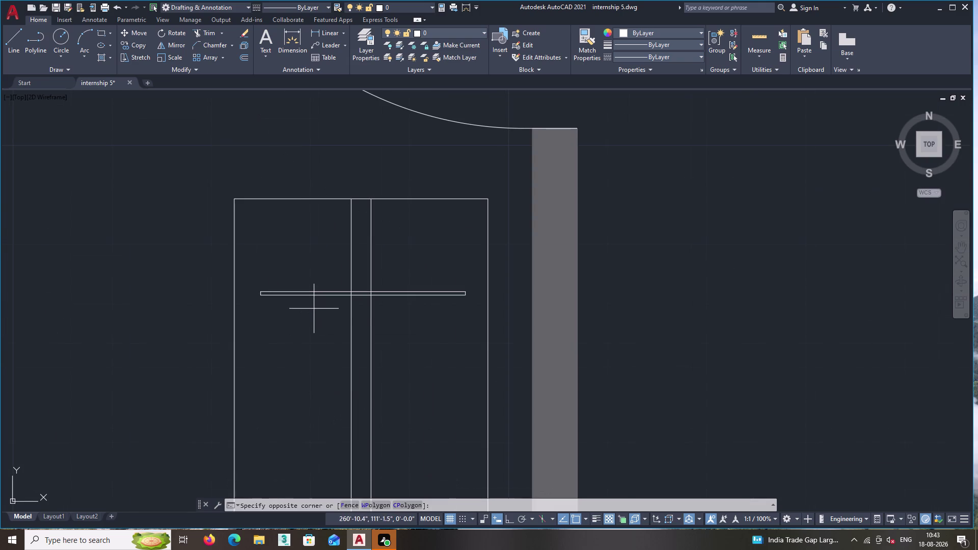
double_click(248, 263)
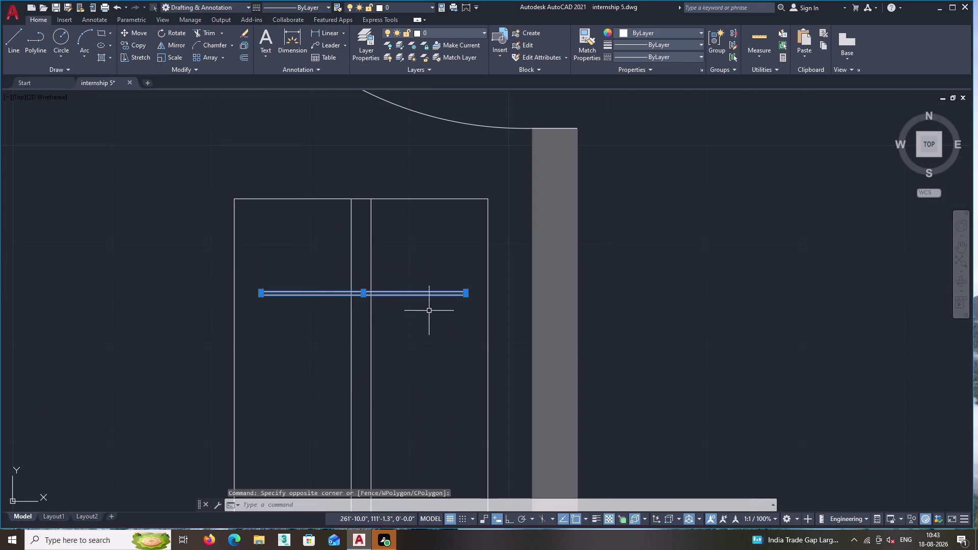
scroll(up, 3)
scroll(up, 3)
double_click(554, 319)
click(528, 252)
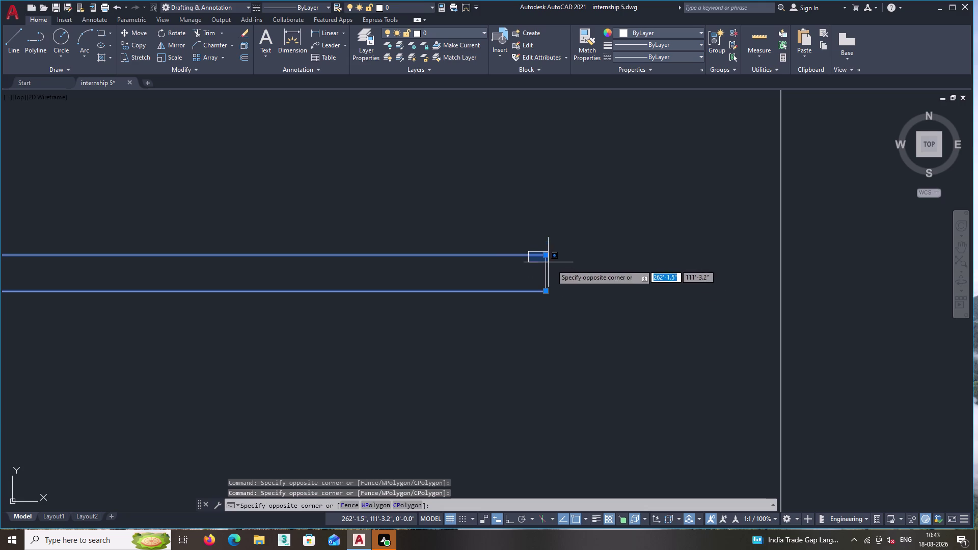
double_click(571, 309)
scroll(down, 3)
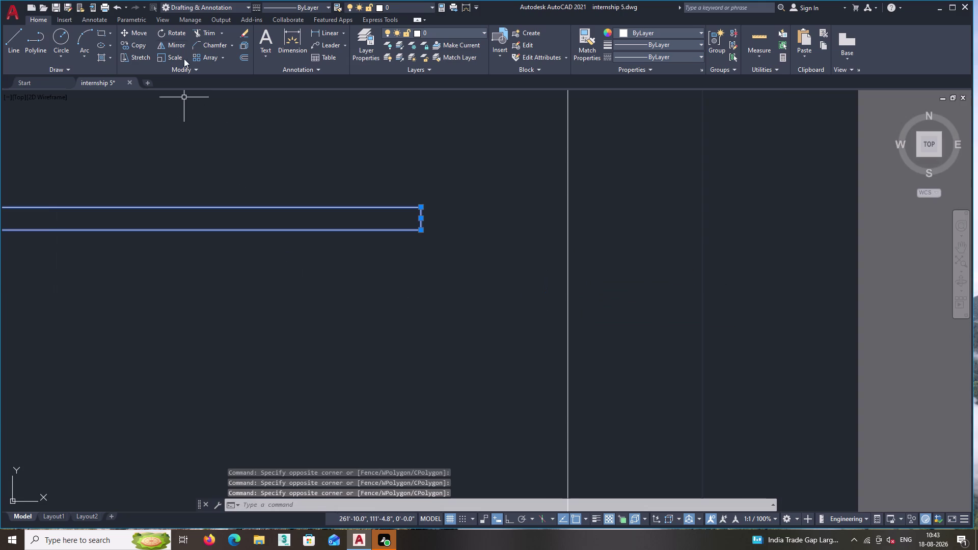
click(135, 45)
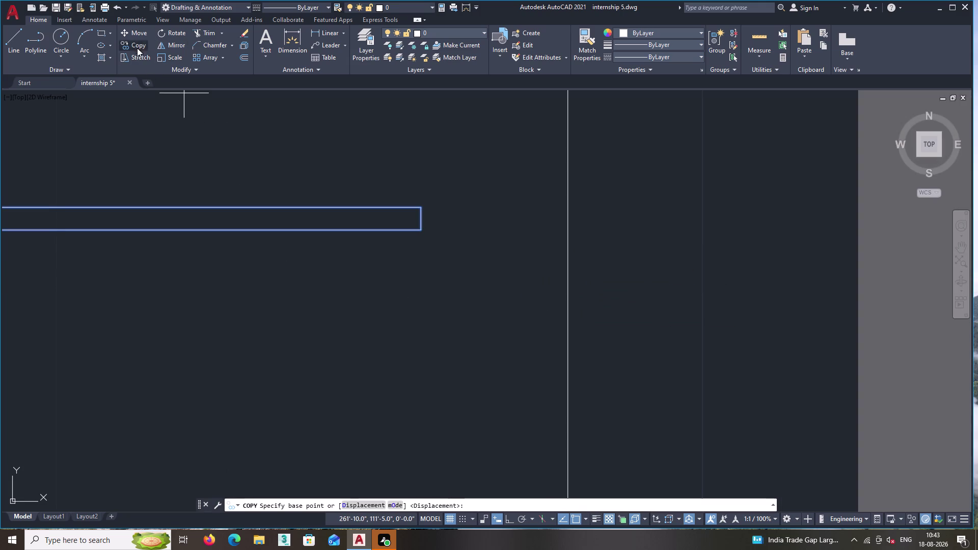
Pick the line's base point, turn on Ortho, and place the first copy just below.
scroll(down, 3)
middle_drag(142, 201, 327, 185)
scroll(down, 3)
middle_drag(178, 217, 332, 185)
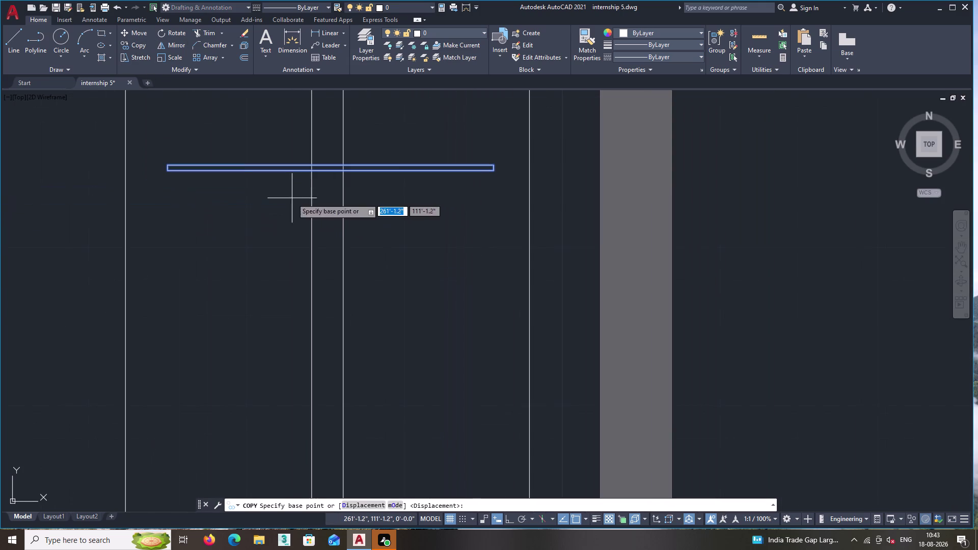
click(313, 170)
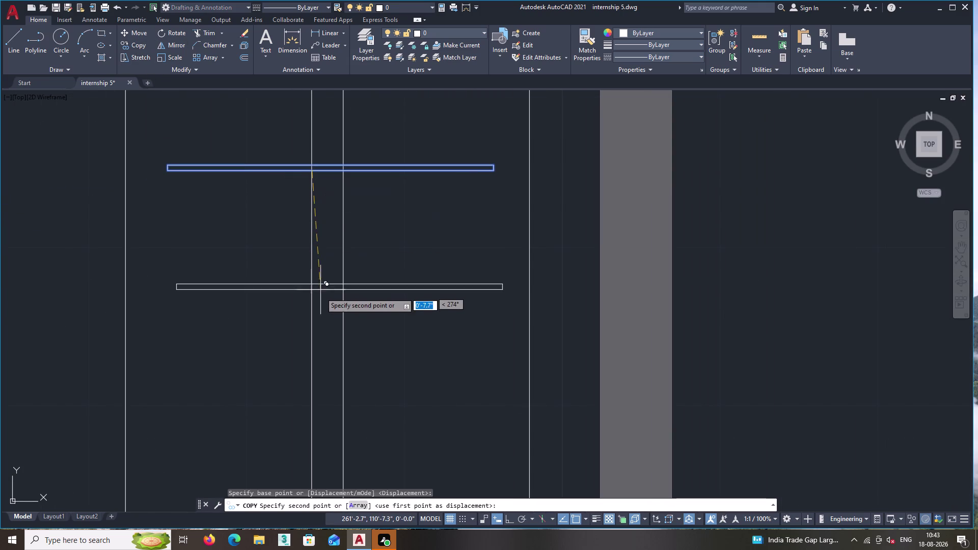
middle_drag(321, 298, 314, 235)
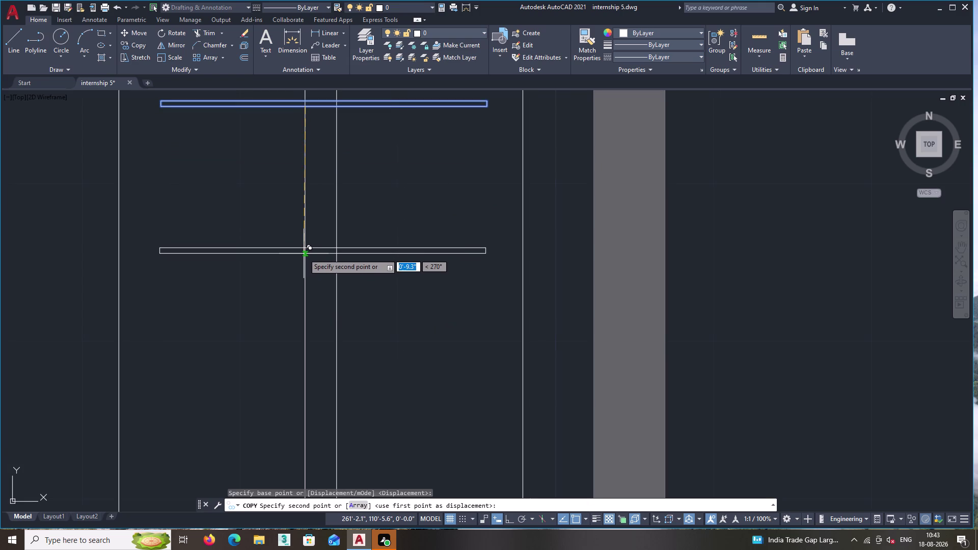
key(F8)
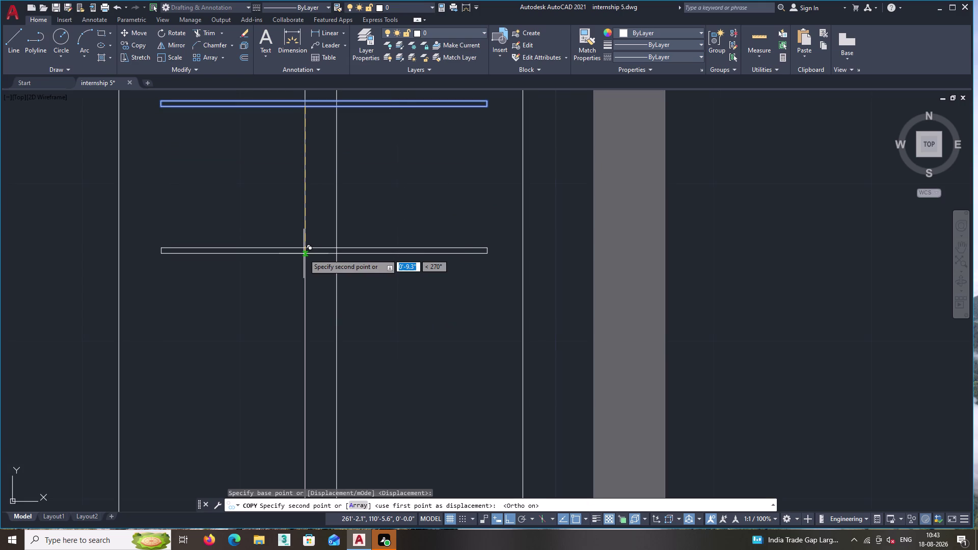
click(301, 254)
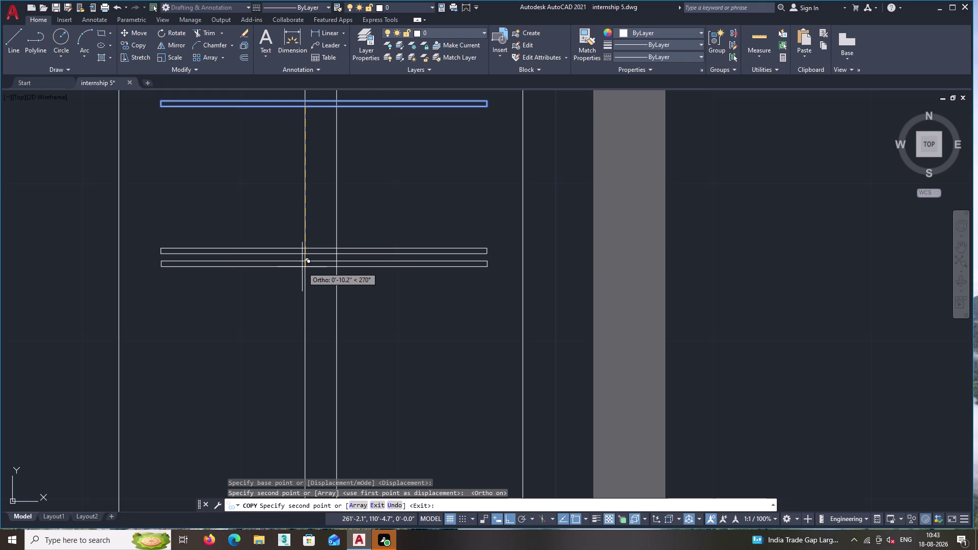
Place further copies downward, undoing one misplaced copy.
scroll(up, 3)
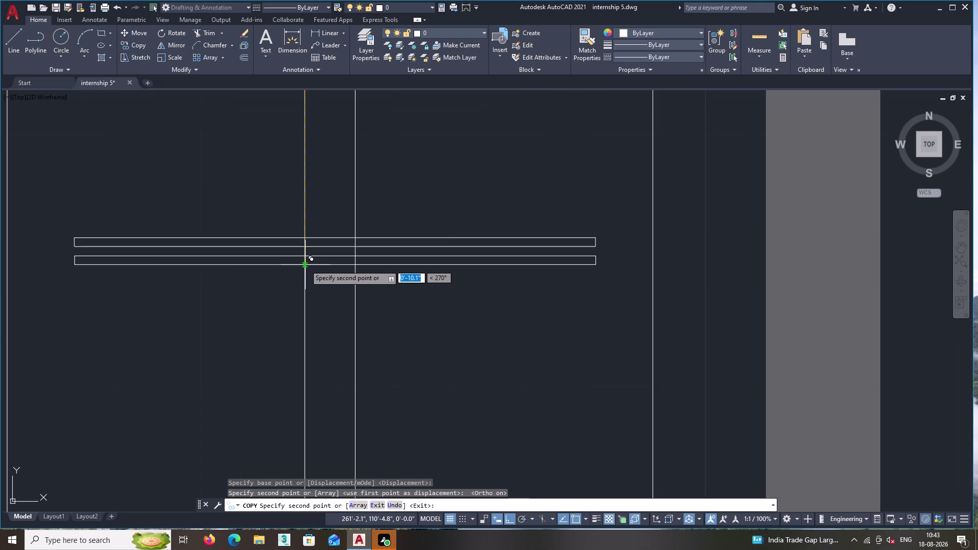
double_click(305, 264)
middle_drag(299, 374, 312, 300)
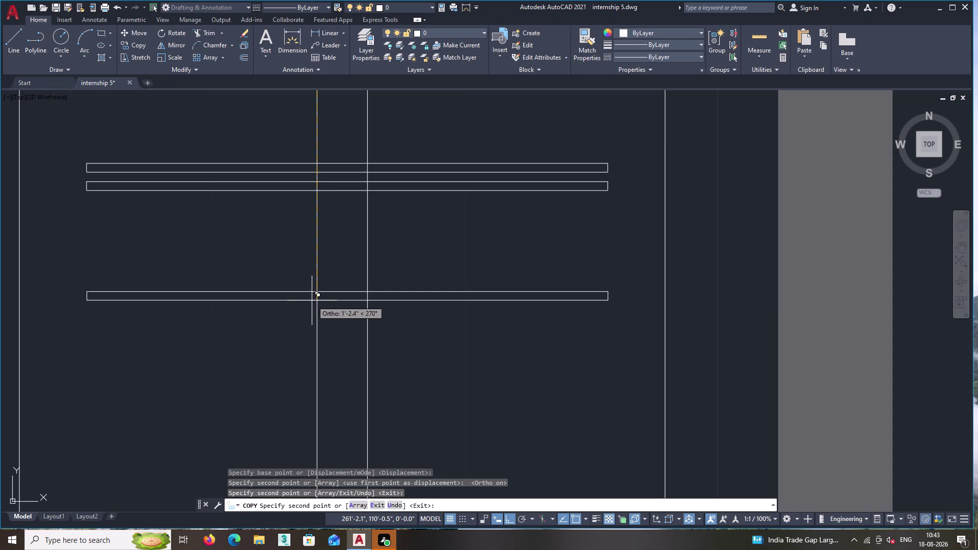
scroll(down, 3)
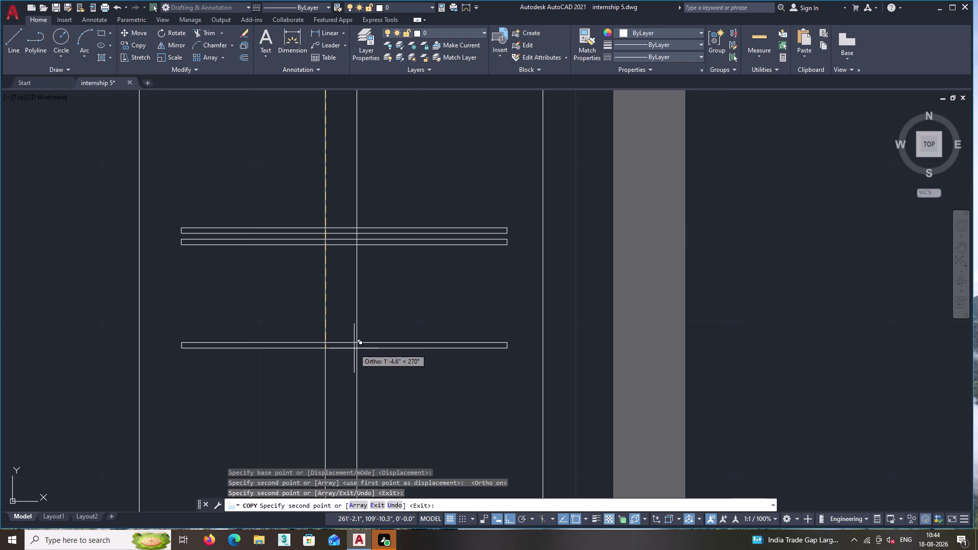
click(354, 349)
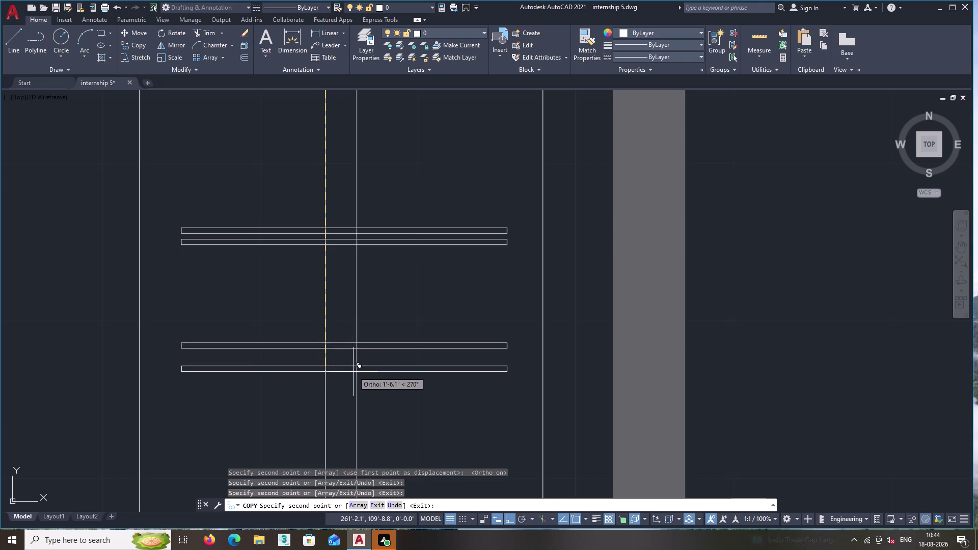
click(354, 367)
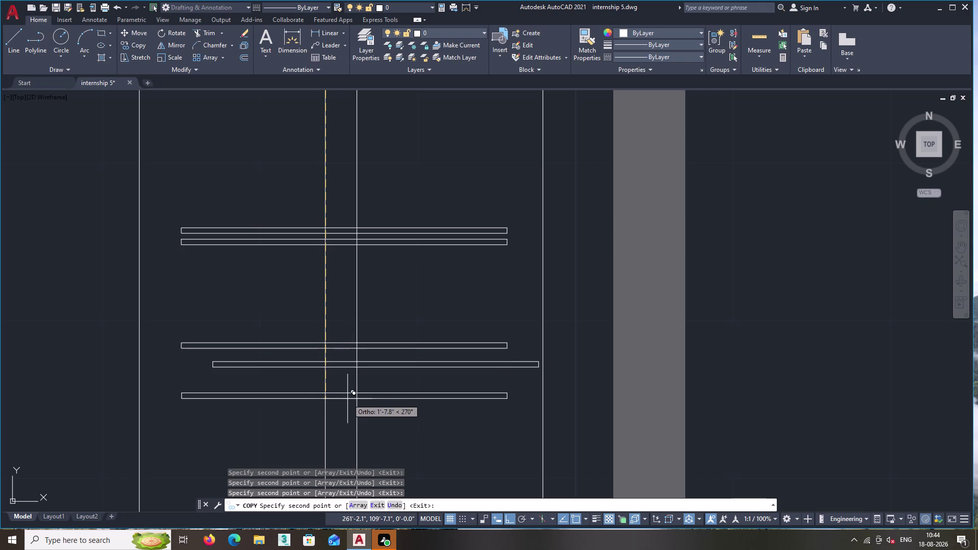
key(ctrl+z)
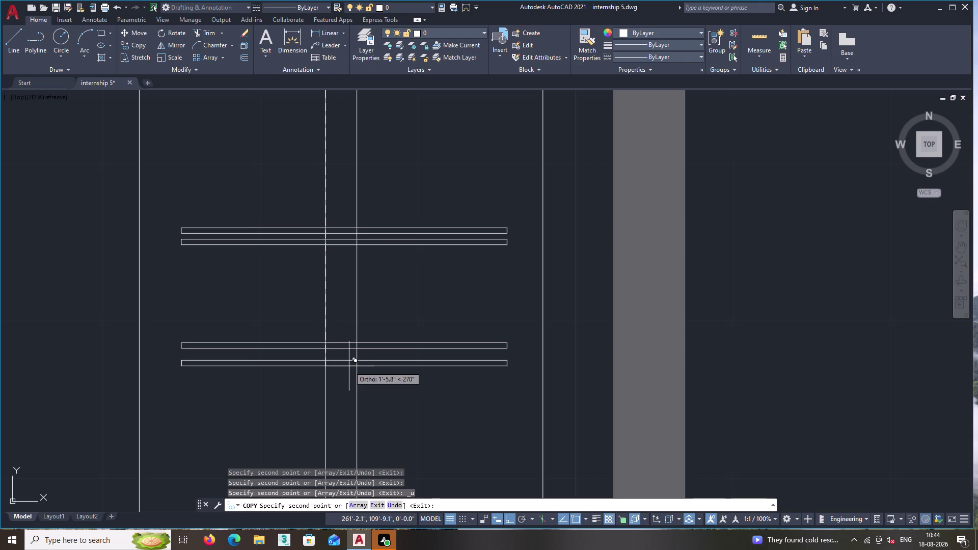
double_click(349, 366)
Keep stacking paired copies of the line down the strip.
middle_drag(347, 435, 349, 393)
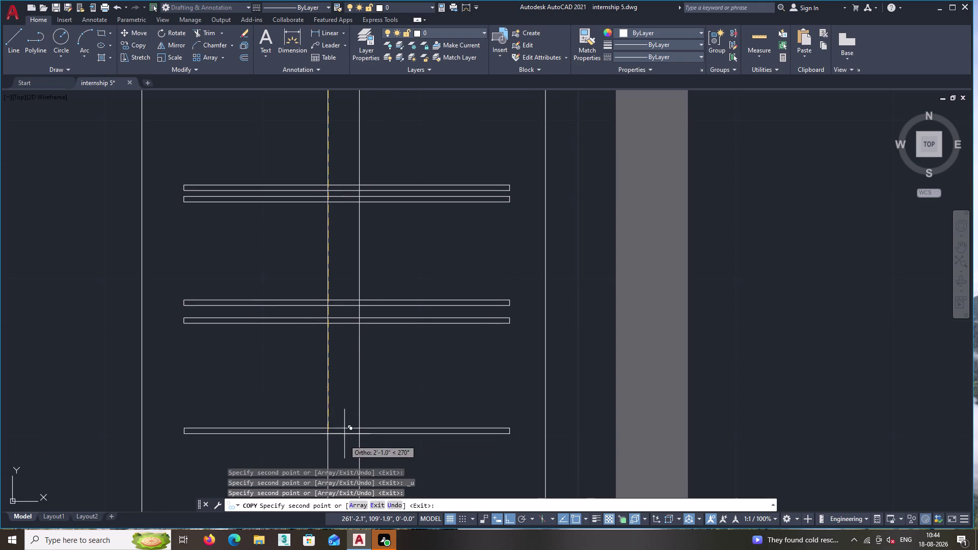
middle_drag(343, 443, 363, 343)
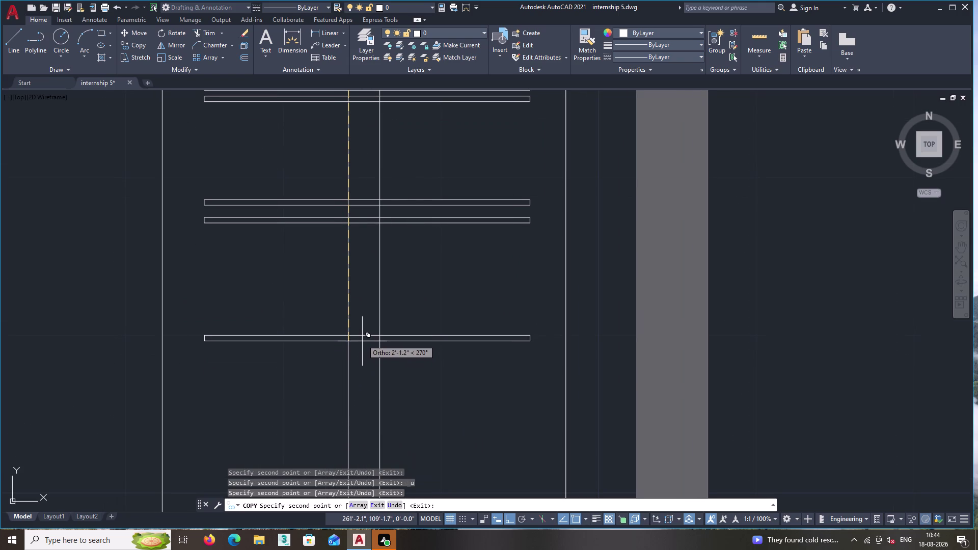
double_click(364, 335)
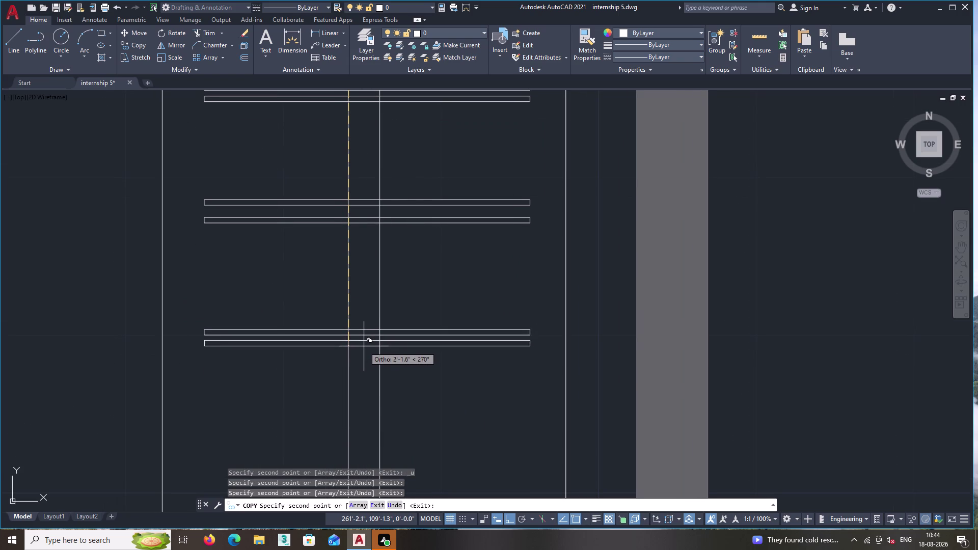
click(363, 347)
middle_drag(366, 396, 400, 280)
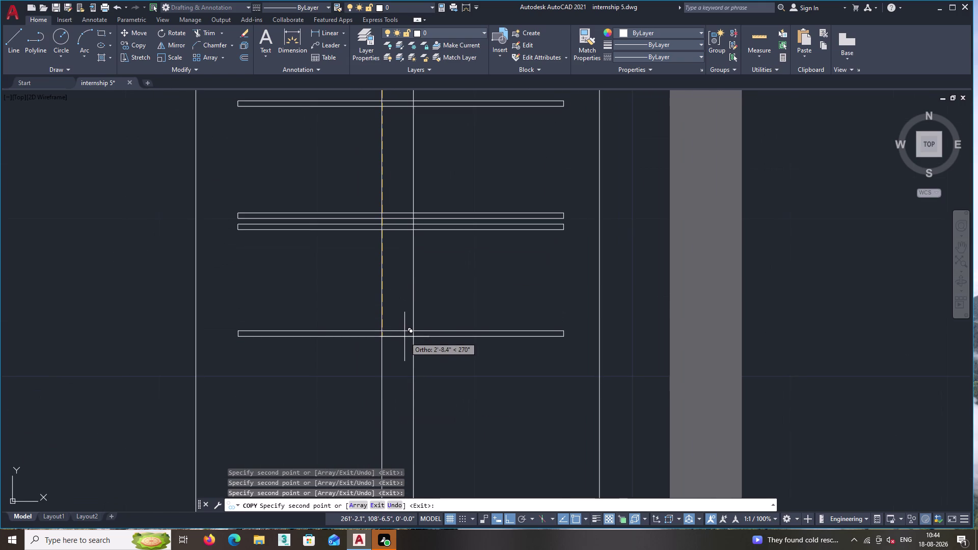
click(405, 339)
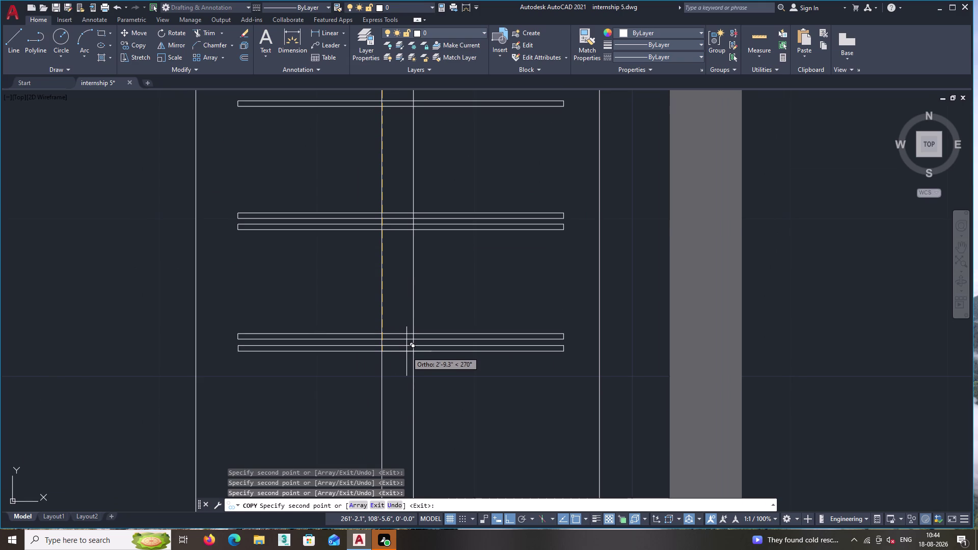
click(406, 350)
click(407, 362)
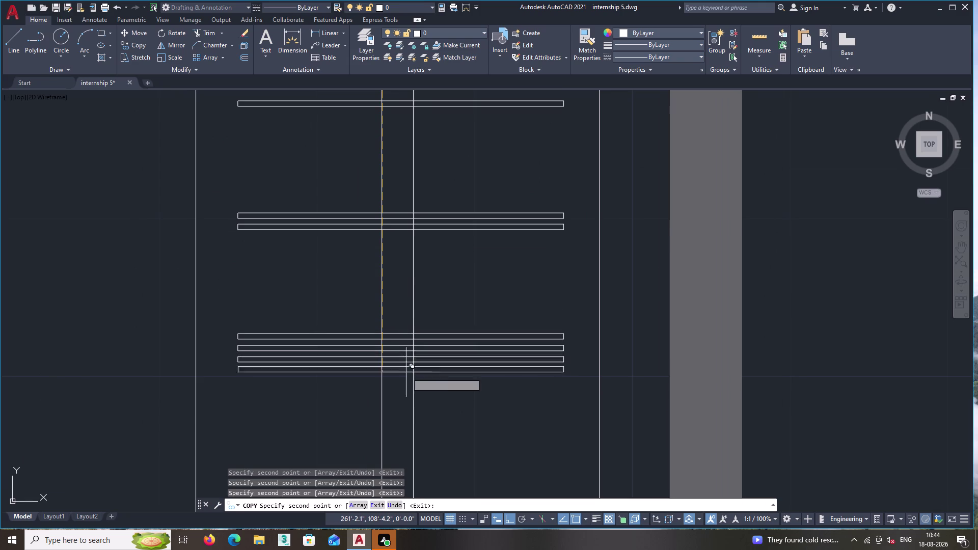
middle_drag(403, 398, 380, 294)
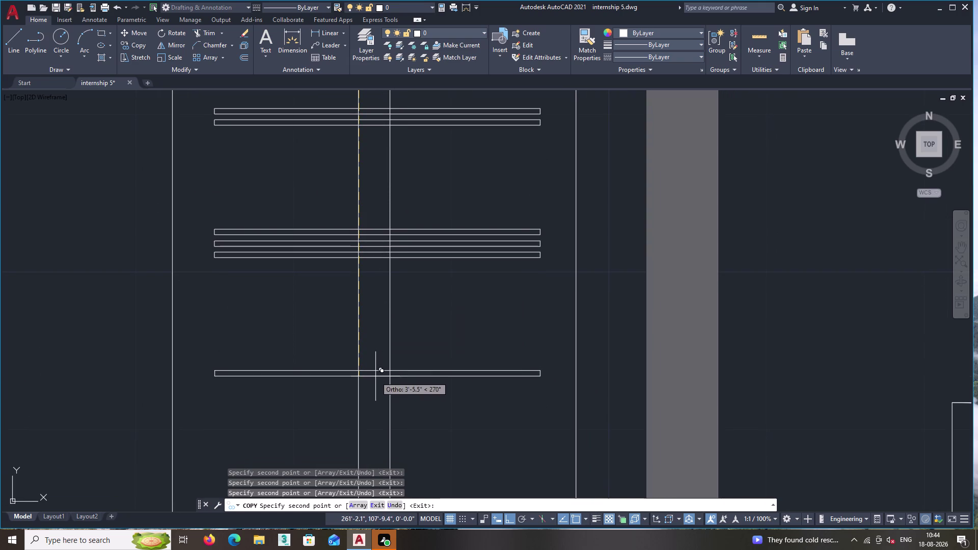
click(375, 377)
click(379, 391)
Place the last copies down to the bottom wall and end copying.
scroll(down, 3)
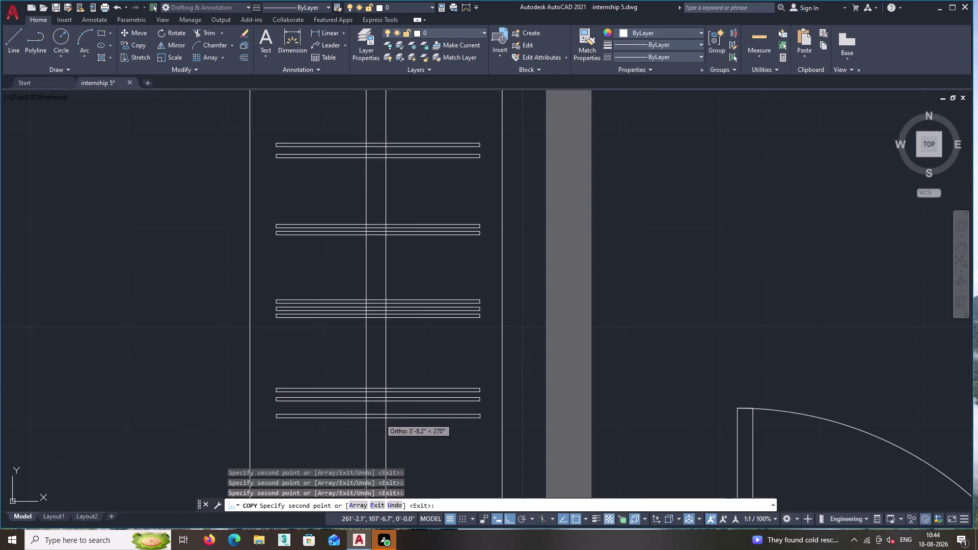
scroll(down, 3)
middle_drag(379, 419, 391, 246)
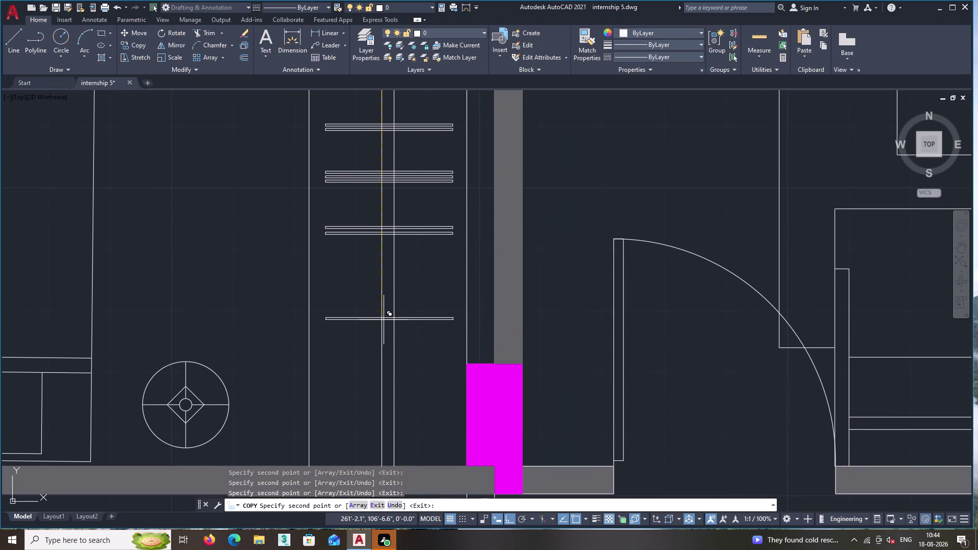
scroll(up, 3)
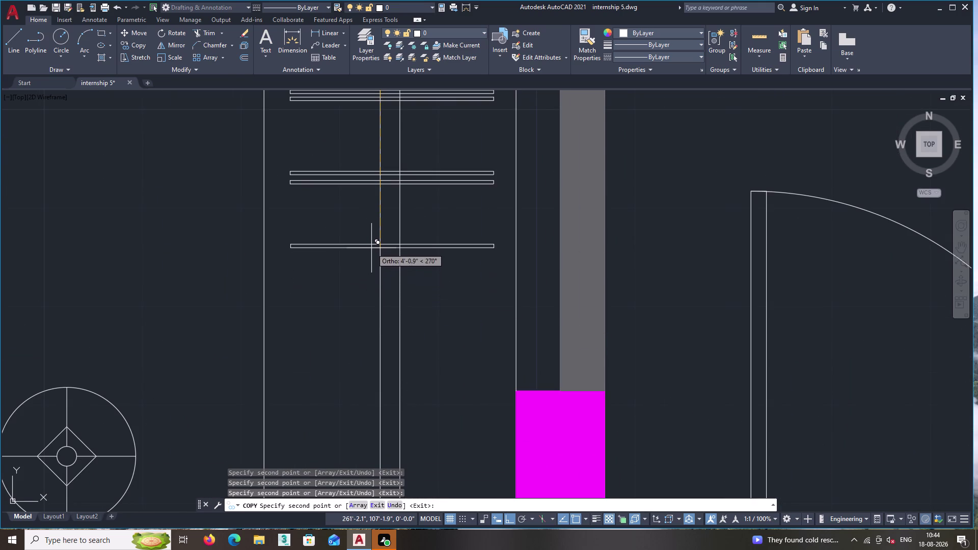
double_click(371, 247)
click(370, 260)
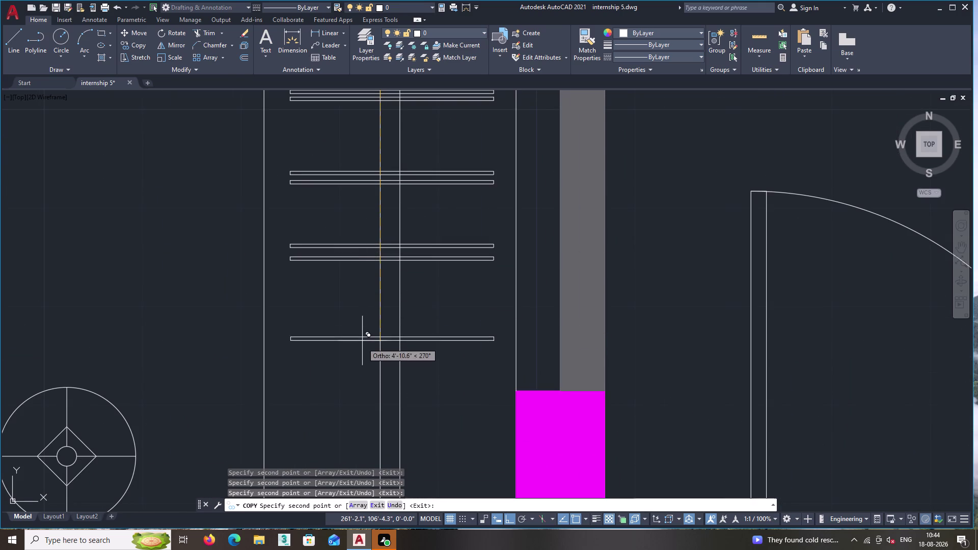
middle_drag(362, 344, 380, 263)
click(379, 319)
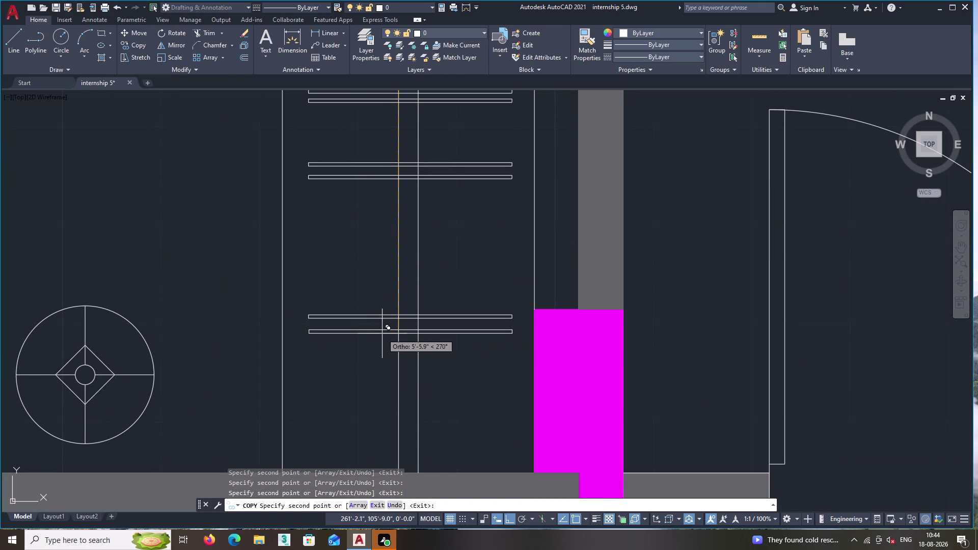
click(383, 330)
middle_drag(381, 362, 394, 273)
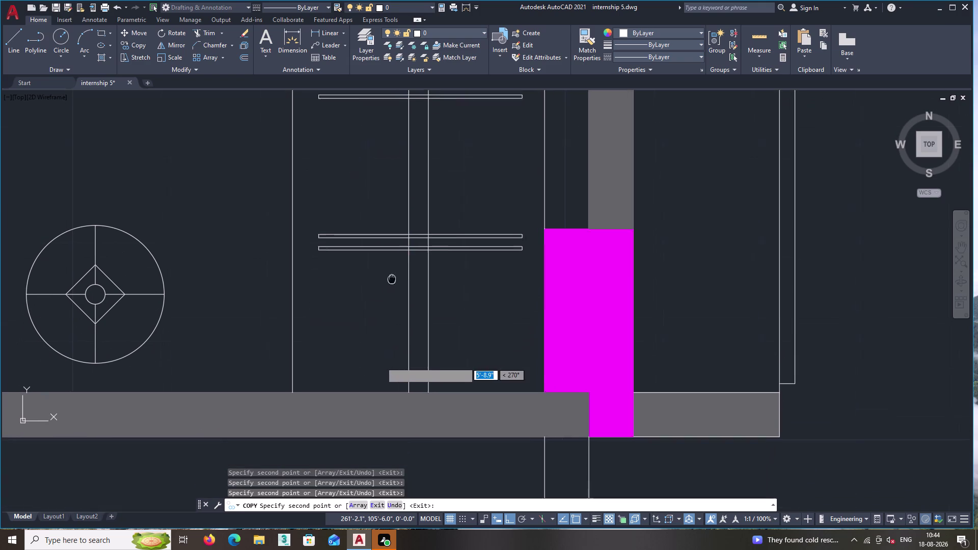
double_click(405, 367)
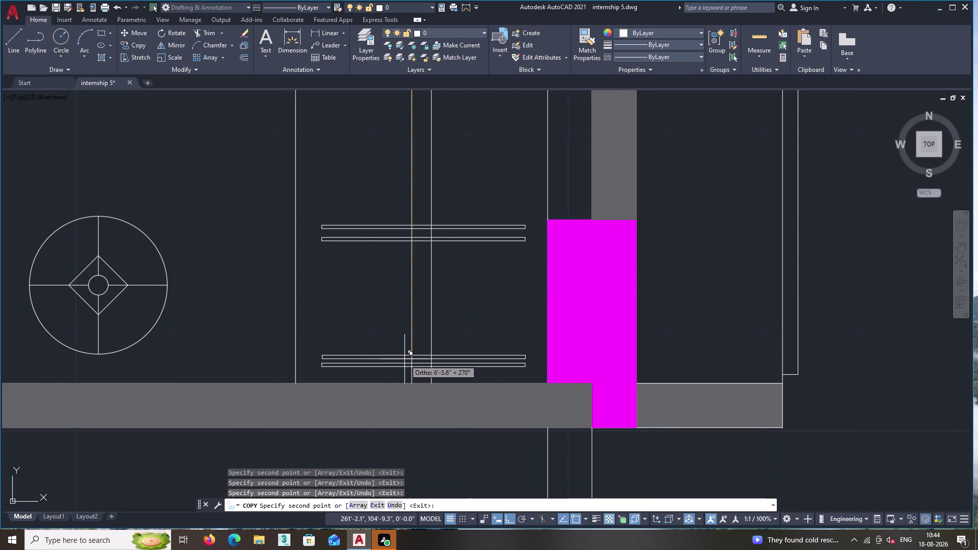
click(404, 359)
key(Return)
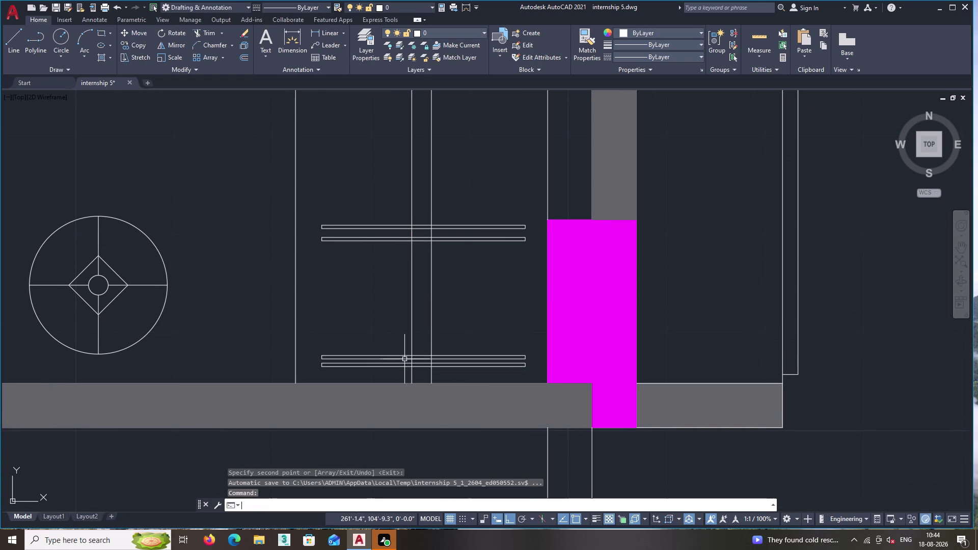
middle_drag(528, 243, 565, 496)
scroll(down, 3)
Window-select one horizontal shelf line in the strip.
middle_drag(492, 377, 534, 487)
middle_drag(478, 281, 478, 284)
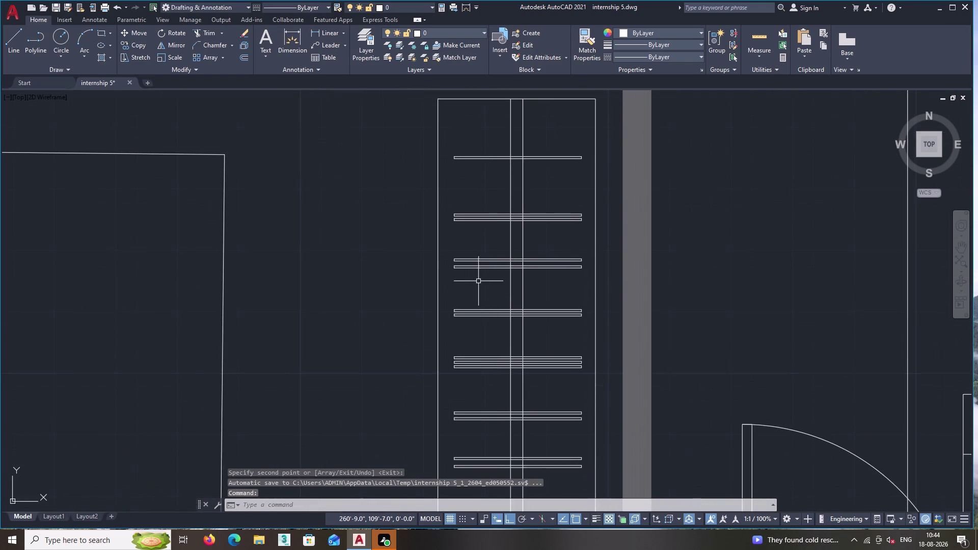
middle_drag(477, 285, 489, 460)
scroll(up, 3)
click(515, 310)
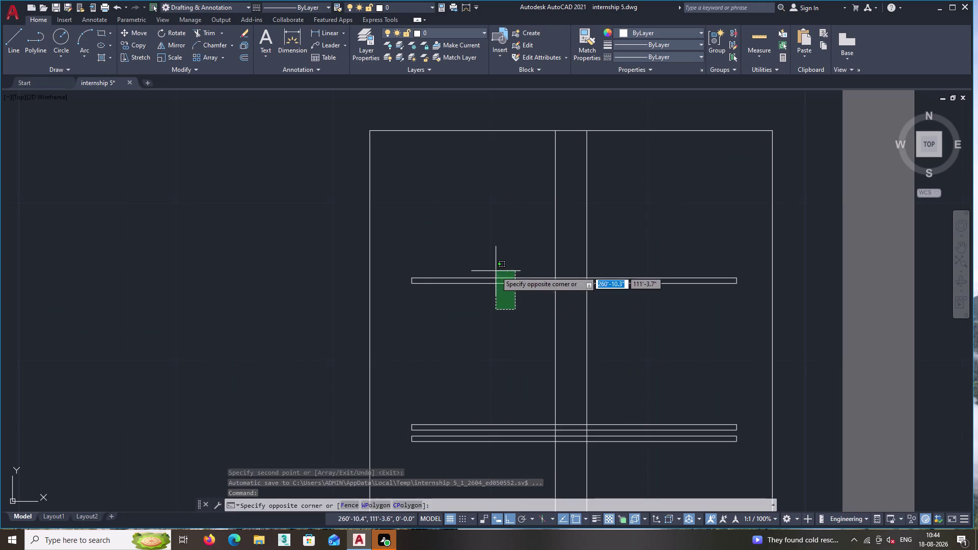
click(487, 265)
Repeat COPY to place a copy of that line left of the strip.
right_click(476, 244)
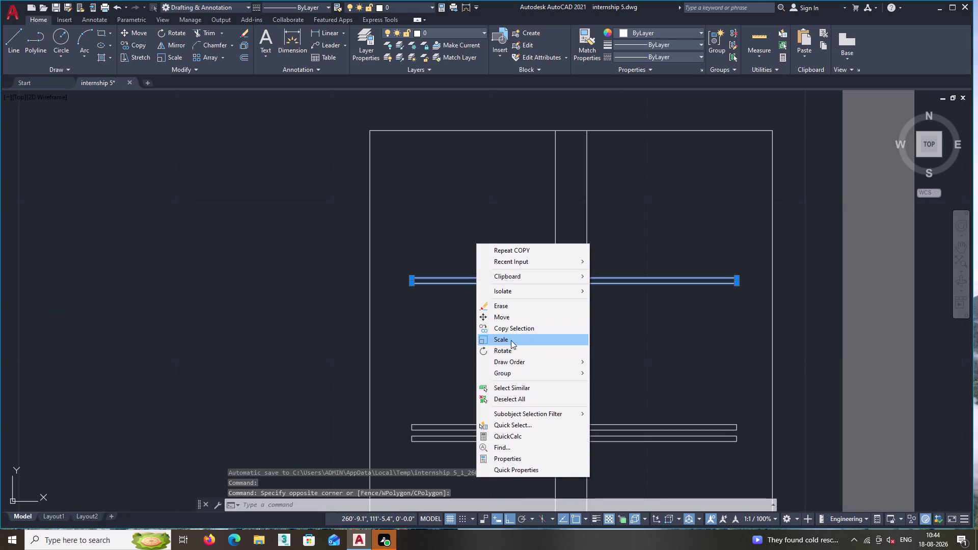
right_click(518, 326)
double_click(518, 326)
scroll(down, 3)
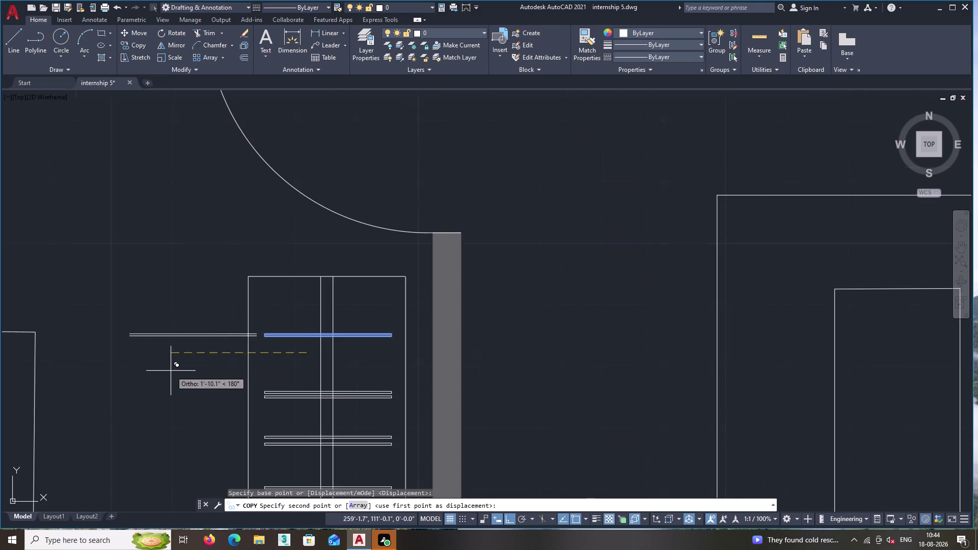
middle_drag(171, 371, 333, 356)
double_click(291, 356)
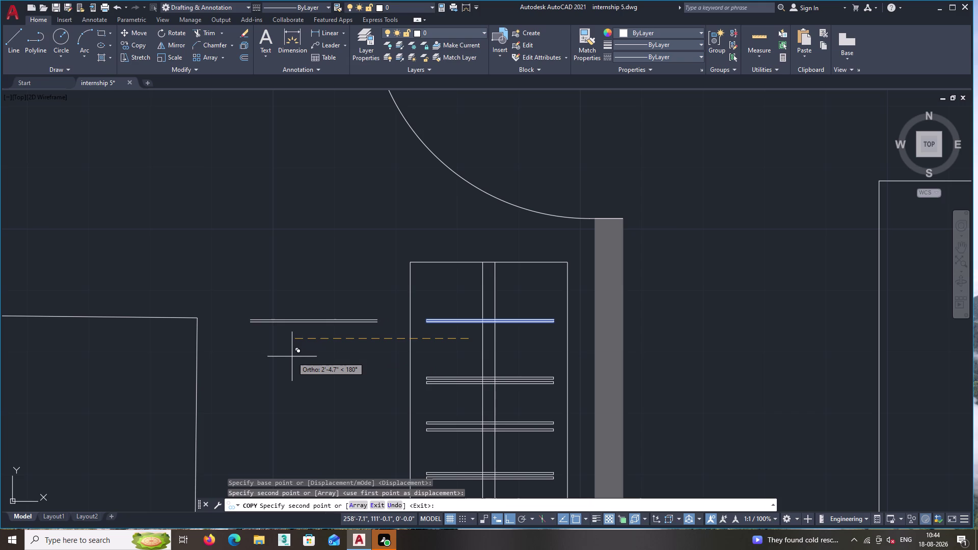
key(Escape)
click(10, 45)
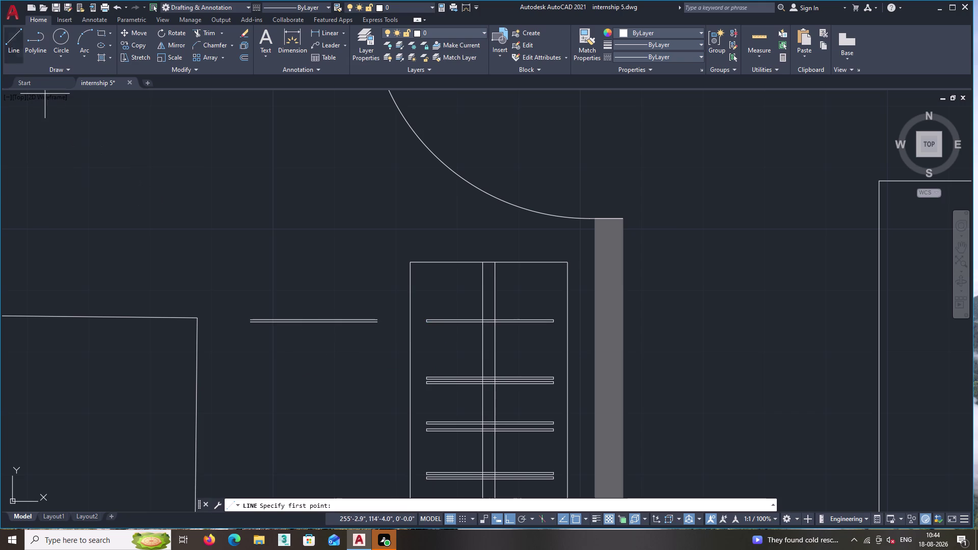
scroll(up, 3)
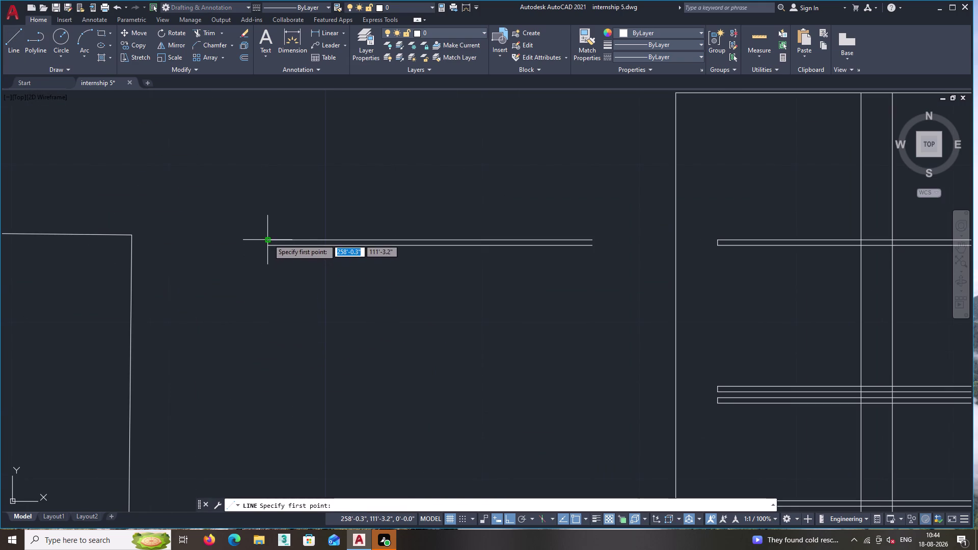
Draw a short line closing the left end of the copied double line.
double_click(268, 239)
scroll(up, 3)
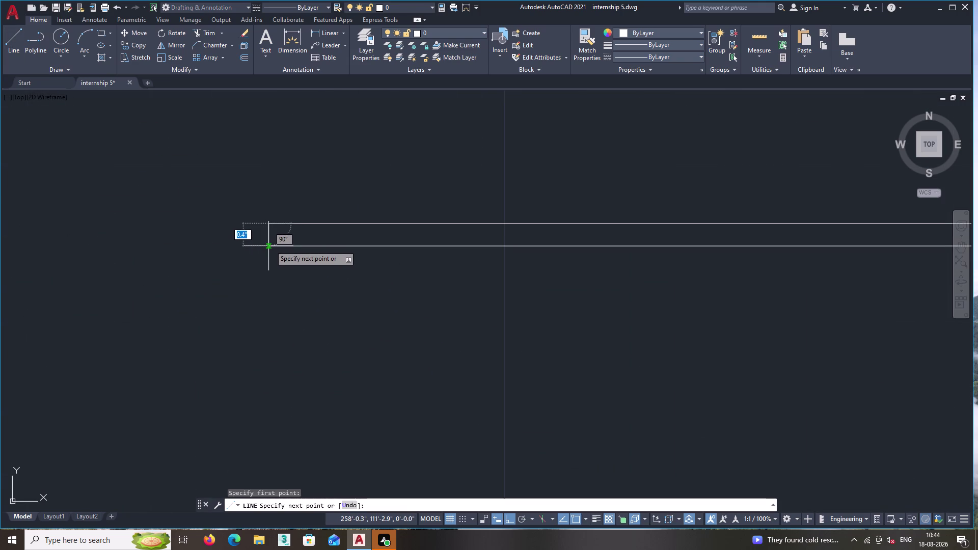
click(270, 245)
key(Return)
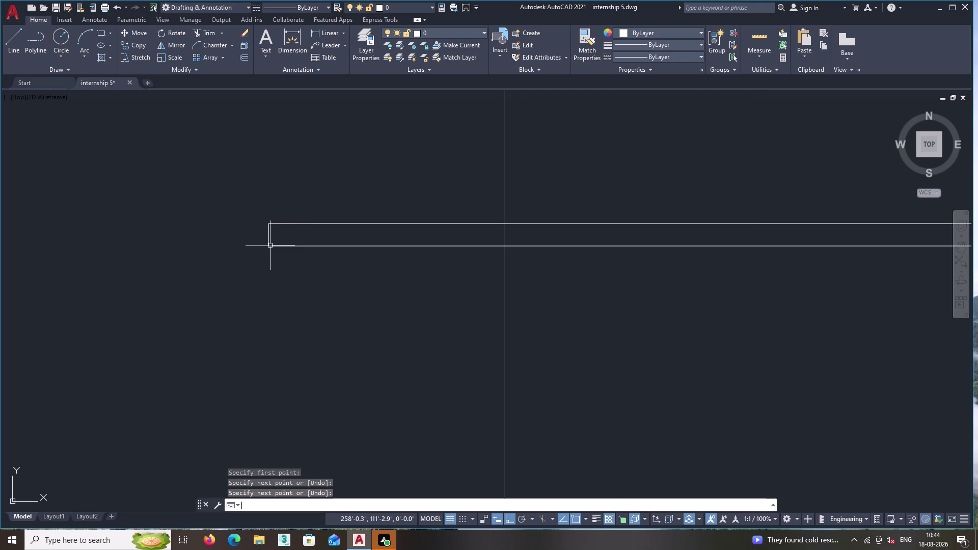
Draw a closing line at the double line's right end.
key(Return)
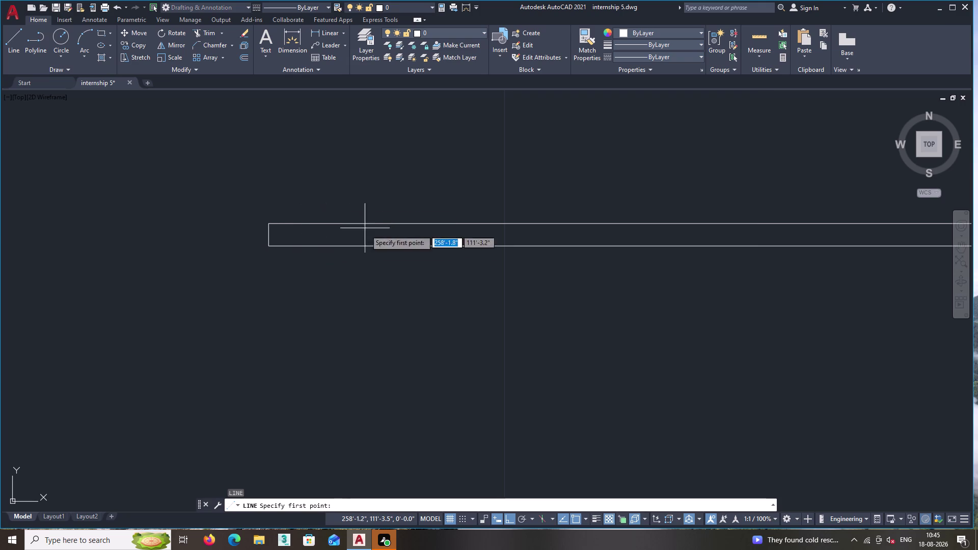
middle_drag(381, 252, 0, 321)
scroll(down, 3)
middle_drag(686, 356, 452, 338)
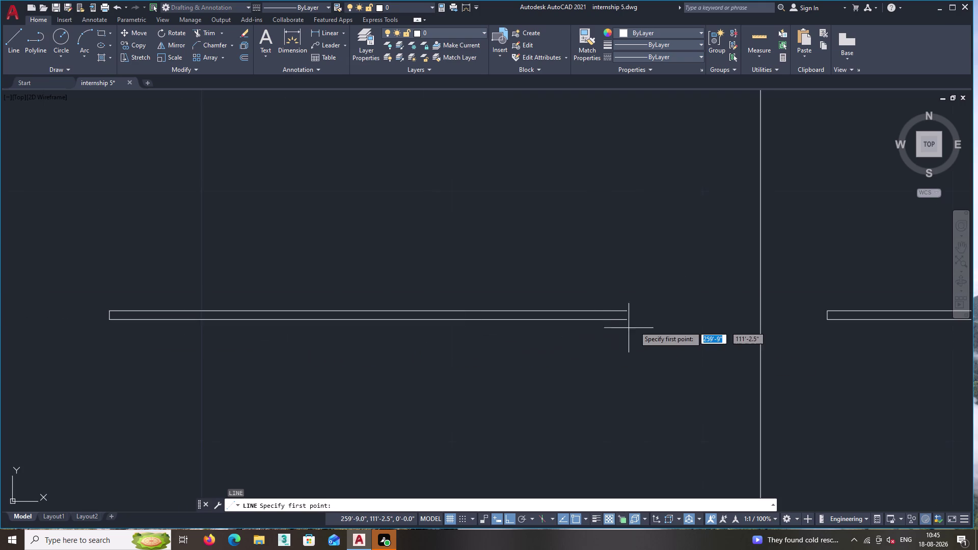
scroll(up, 3)
click(604, 296)
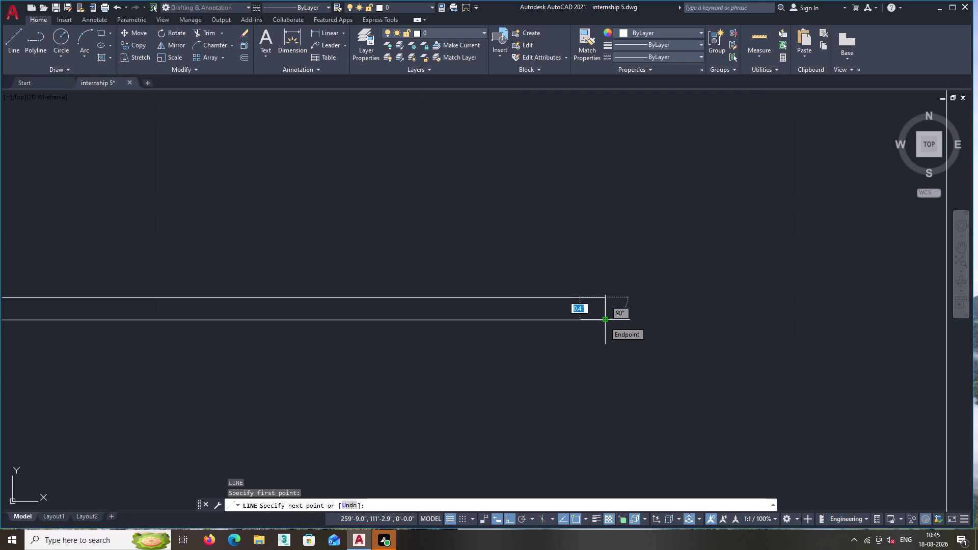
double_click(604, 321)
key(Return)
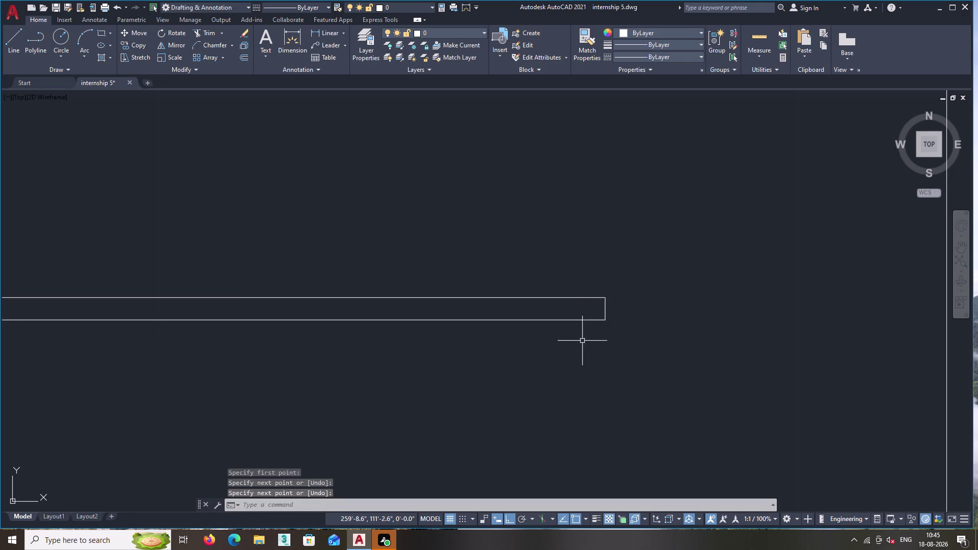
Window-select the completed thin strip.
middle_drag(598, 340, 749, 330)
middle_click(731, 328)
scroll(down, 3)
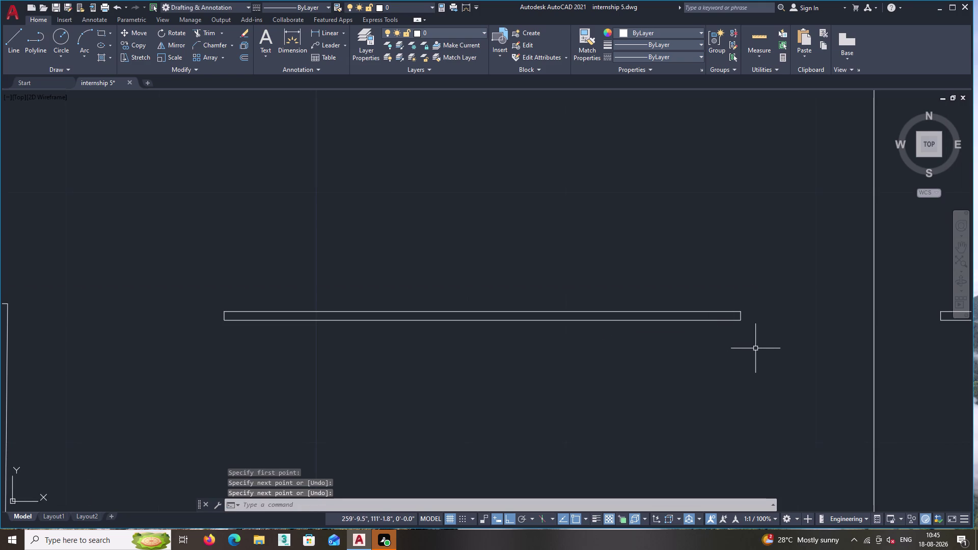
click(757, 349)
double_click(102, 288)
Rotate the strip about its left end, with Ortho off, to a rising slope.
right_click(162, 225)
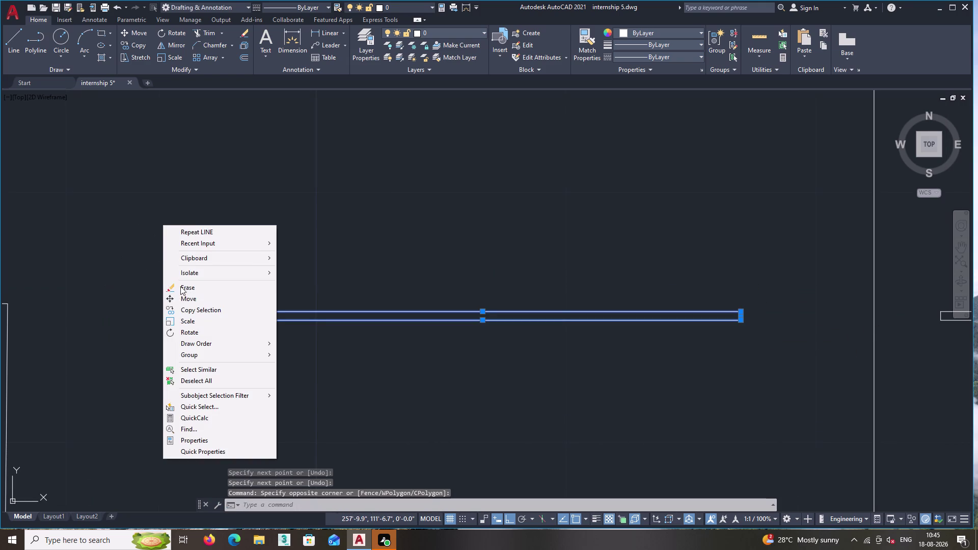
click(187, 332)
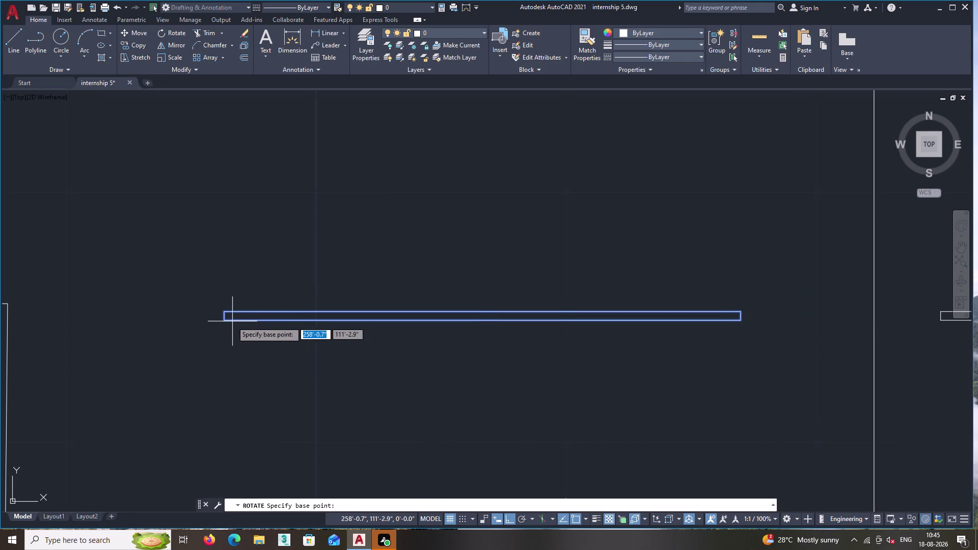
double_click(230, 320)
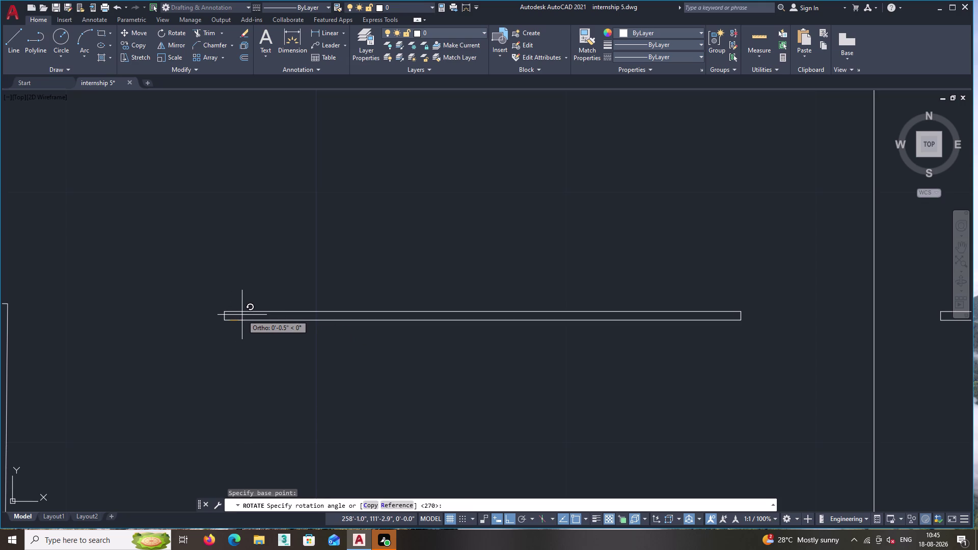
key(F8)
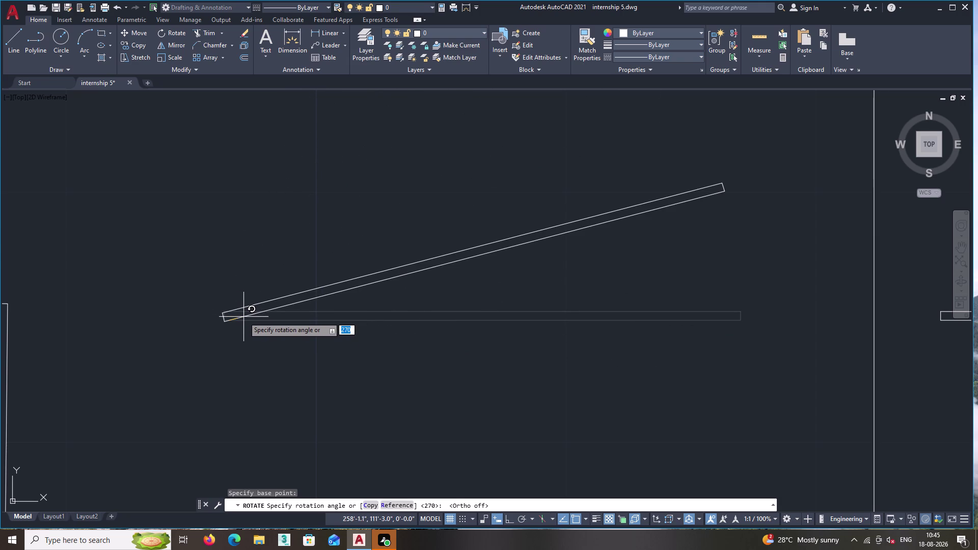
double_click(244, 317)
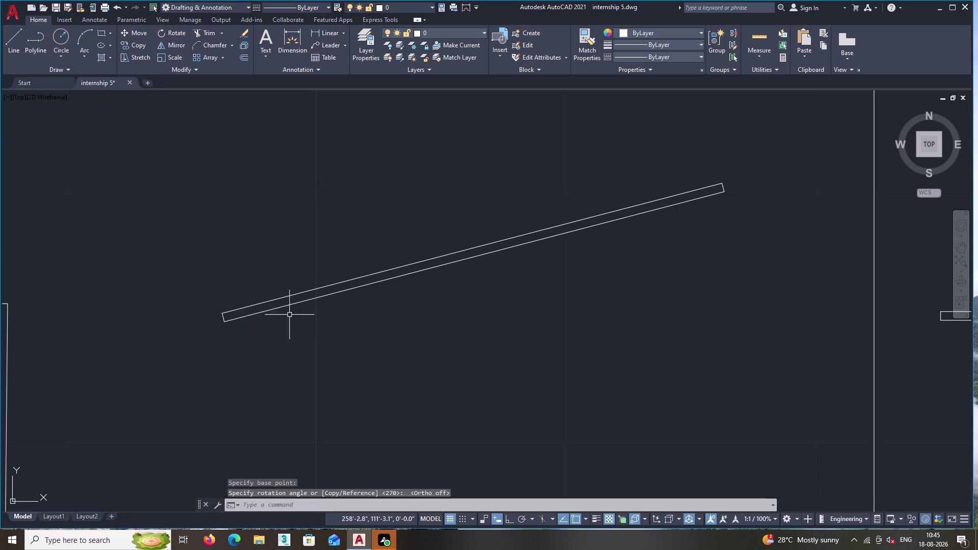
scroll(down, 3)
click(419, 326)
Select the whole sloped strip and choose Copy Selection from the right-click menu.
double_click(376, 274)
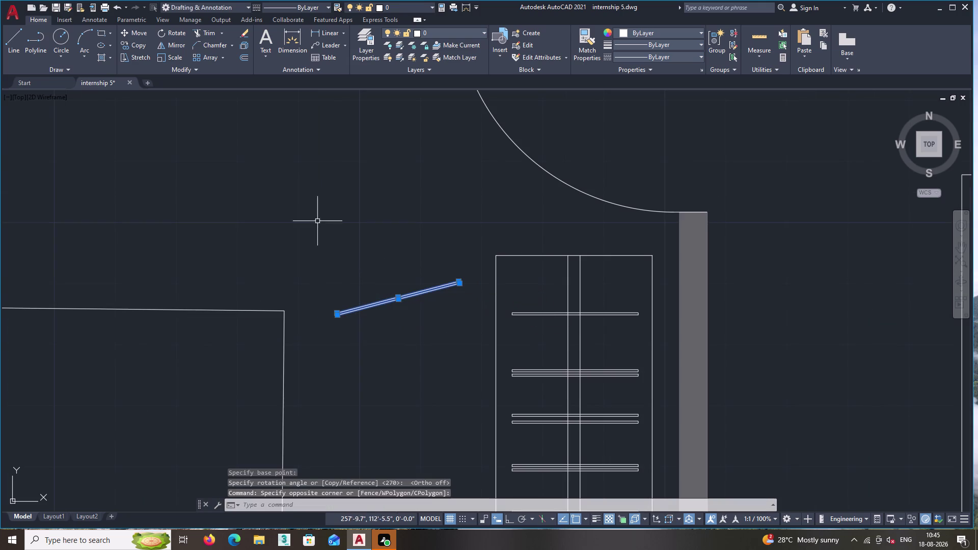
scroll(up, 3)
scroll(up, 3)
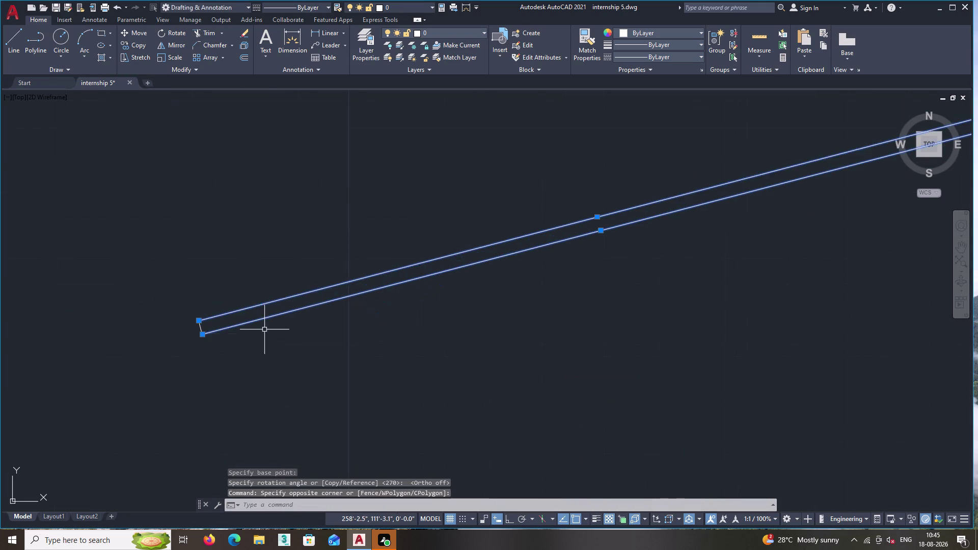
scroll(up, 3)
click(204, 325)
click(148, 316)
scroll(down, 3)
middle_drag(630, 260, 429, 361)
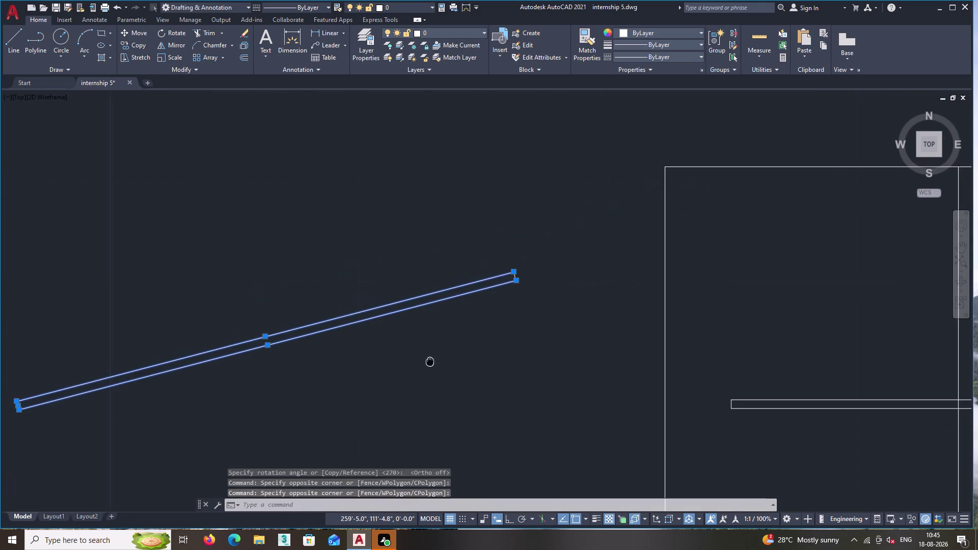
scroll(up, 3)
click(537, 319)
click(466, 269)
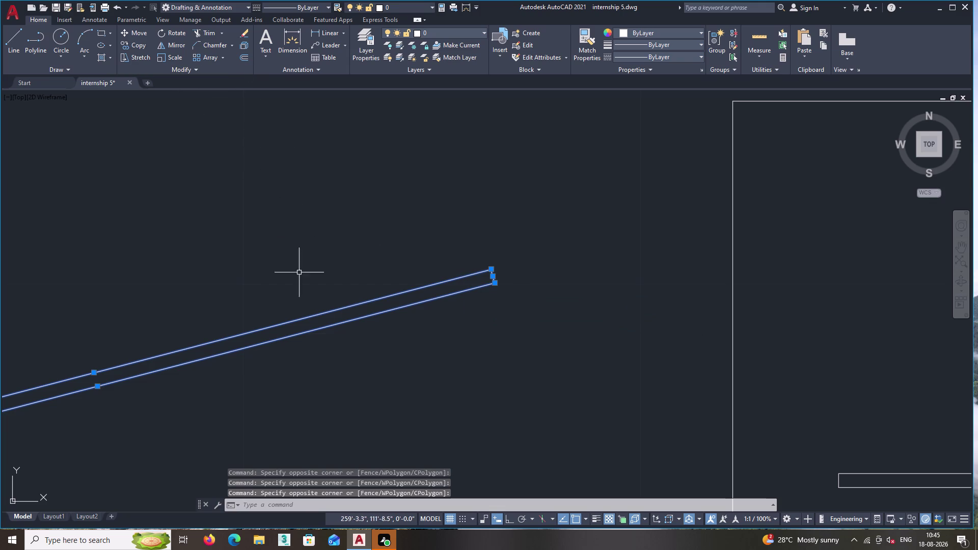
right_click(320, 298)
click(362, 153)
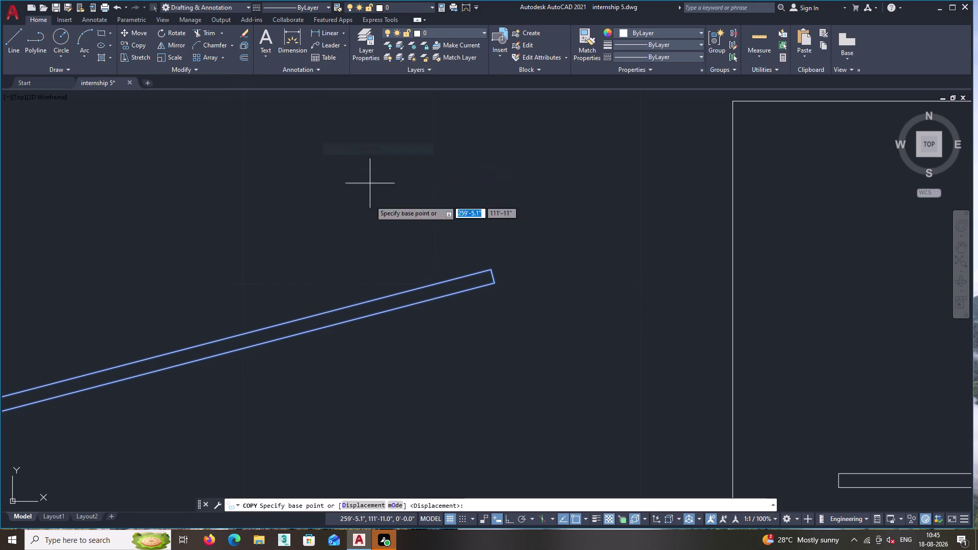
Use the strip's midpoint as base point and place the first two sloped copies.
middle_click(261, 357)
scroll(down, 3)
middle_drag(273, 355, 545, 316)
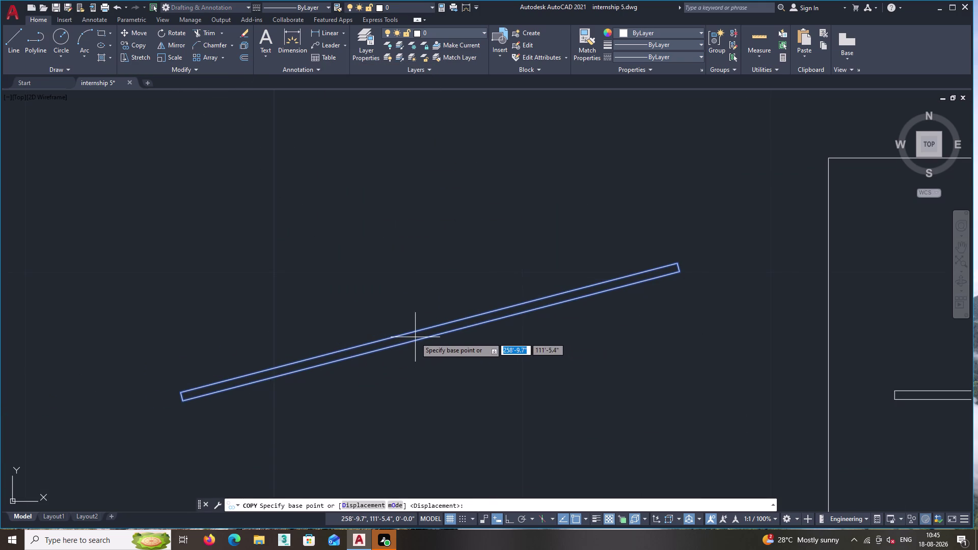
click(415, 336)
middle_drag(501, 331, 228, 331)
scroll(down, 3)
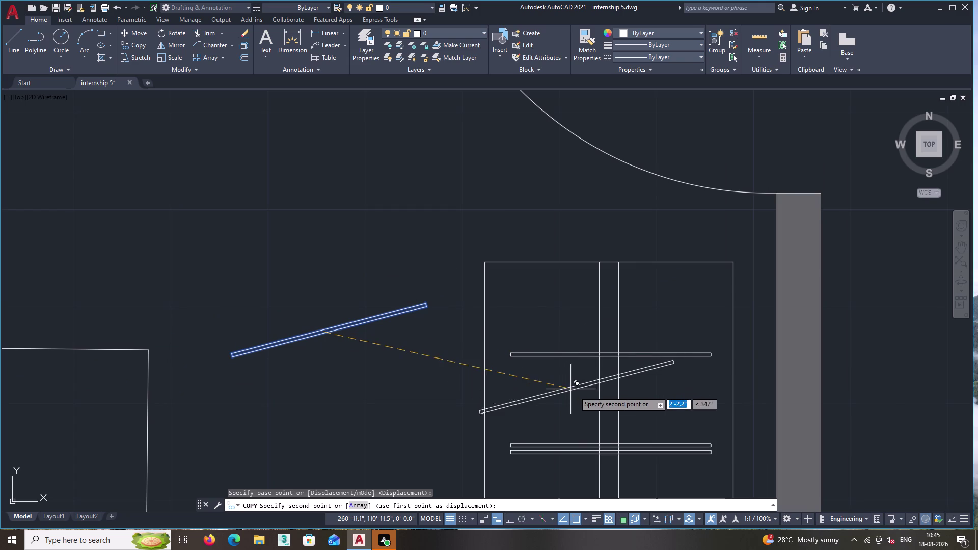
middle_drag(587, 392, 480, 384)
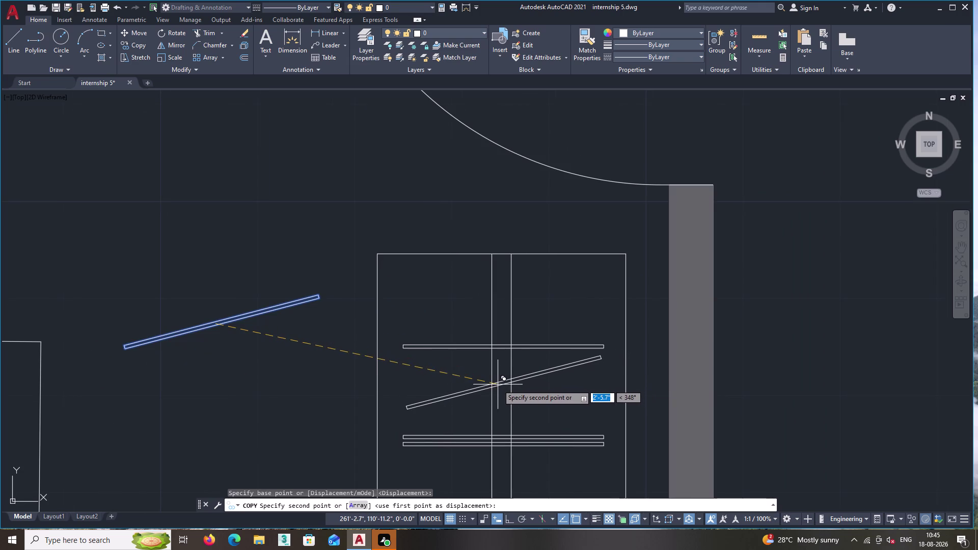
click(501, 382)
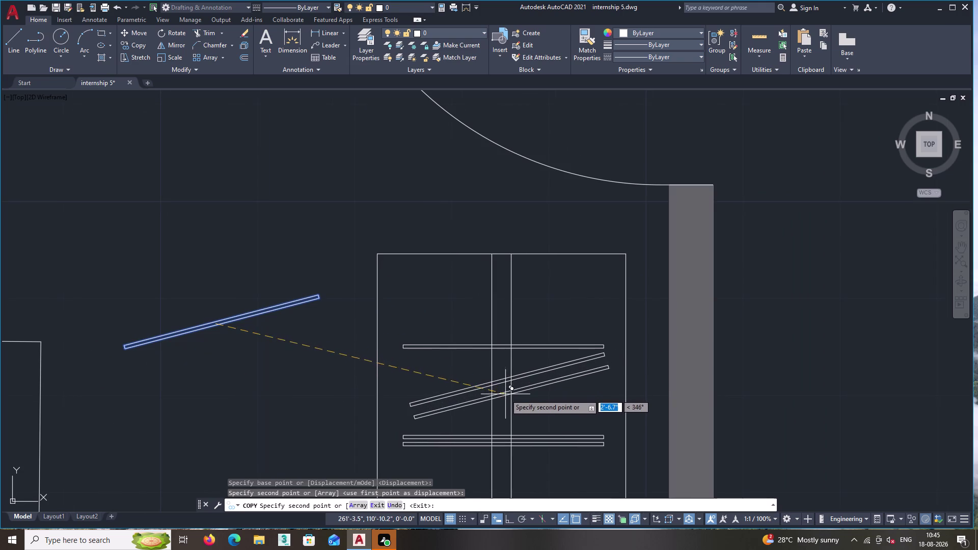
click(503, 397)
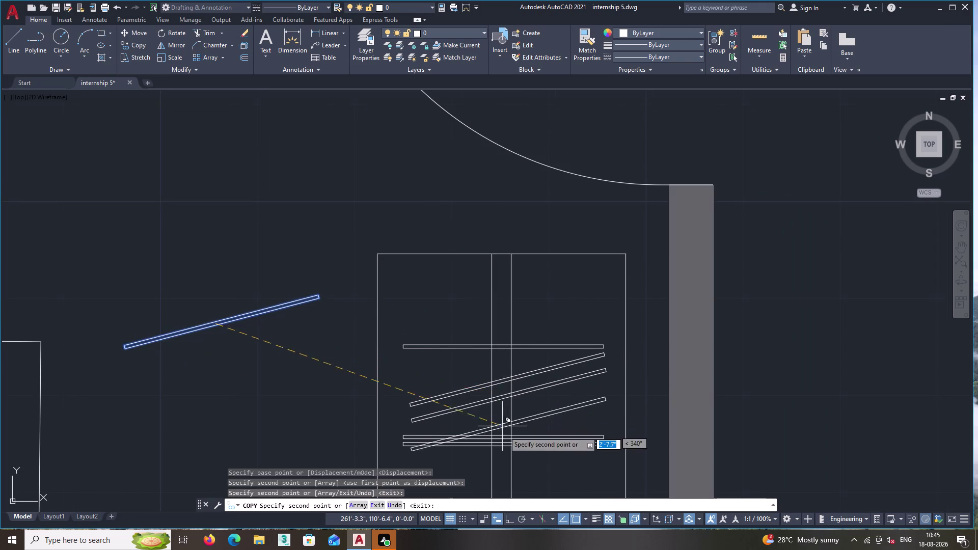
Place five more sloped copies further down between the wardrobe wall lines.
middle_drag(504, 432, 487, 314)
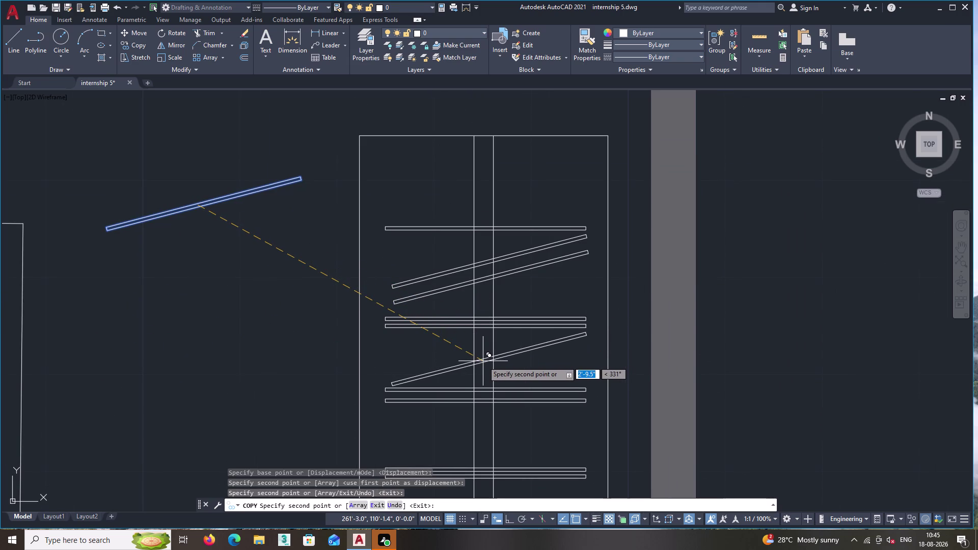
click(481, 359)
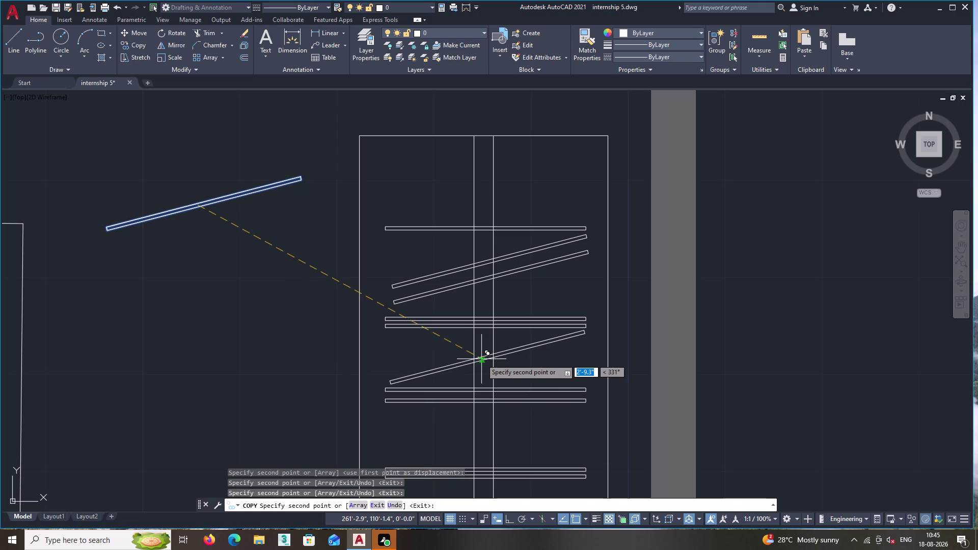
middle_drag(499, 390, 490, 327)
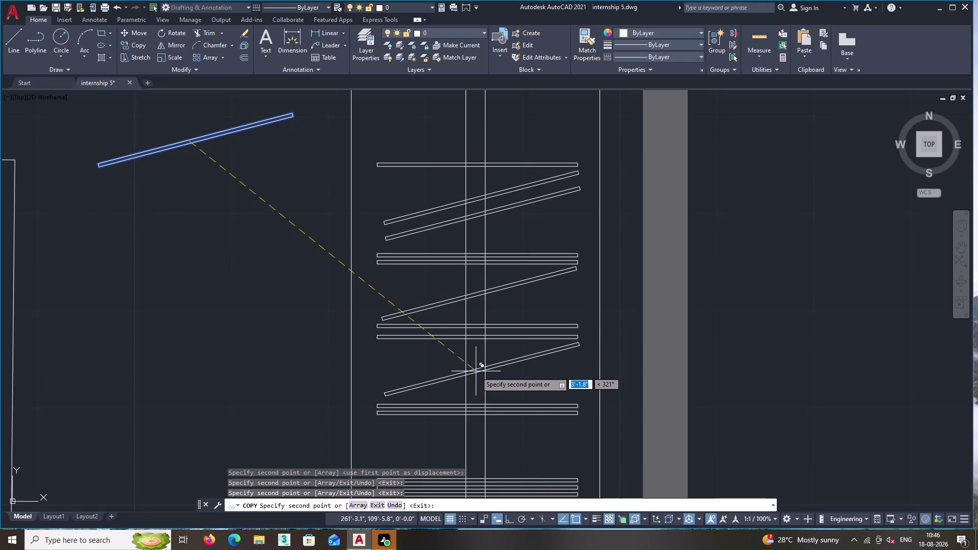
click(476, 371)
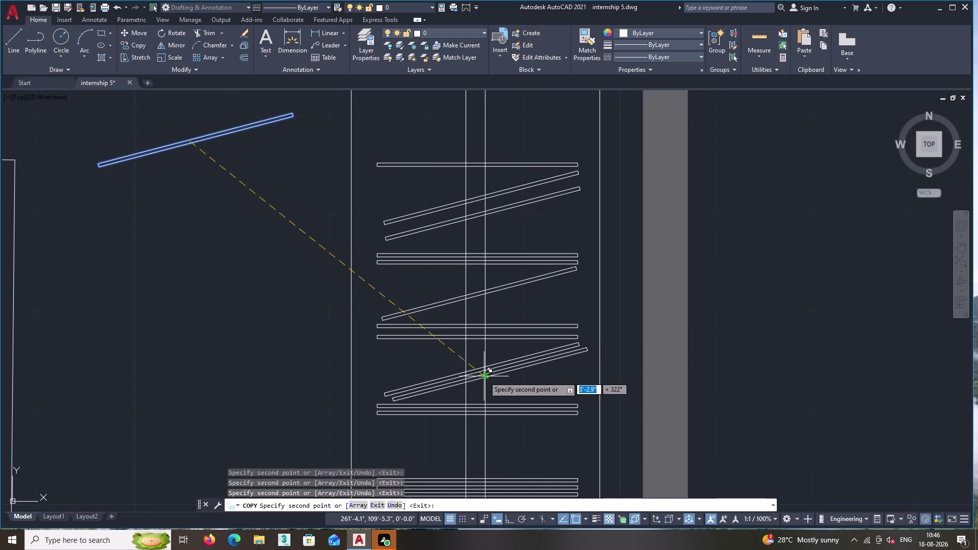
click(481, 378)
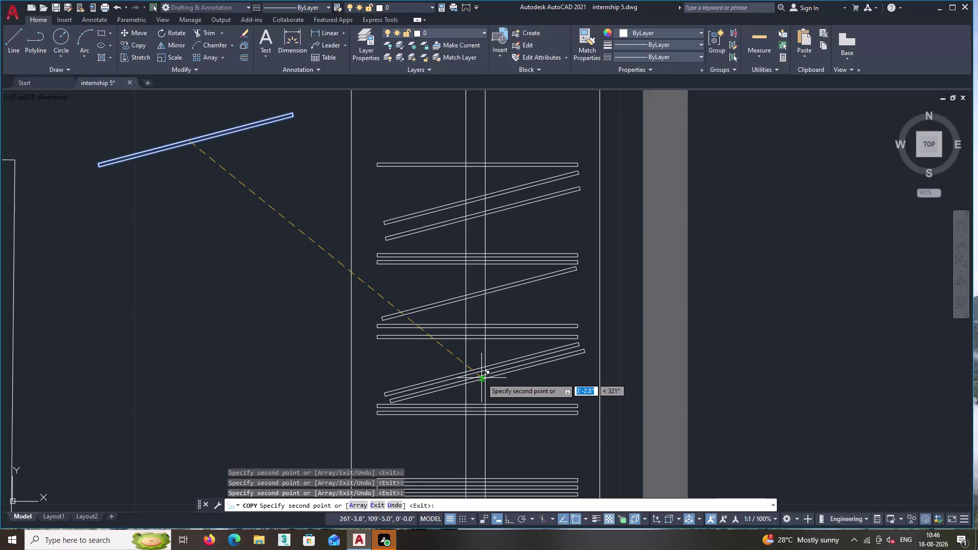
middle_drag(482, 421, 467, 355)
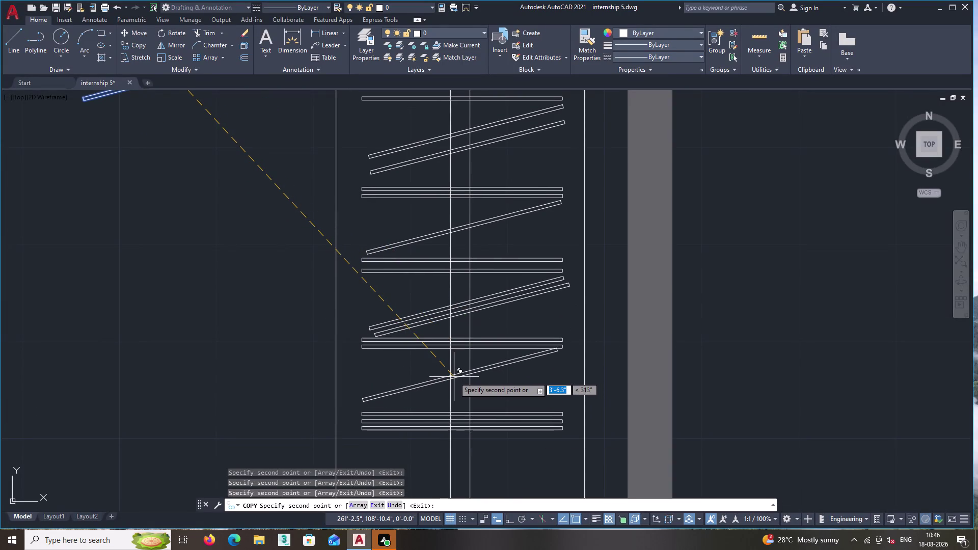
click(460, 380)
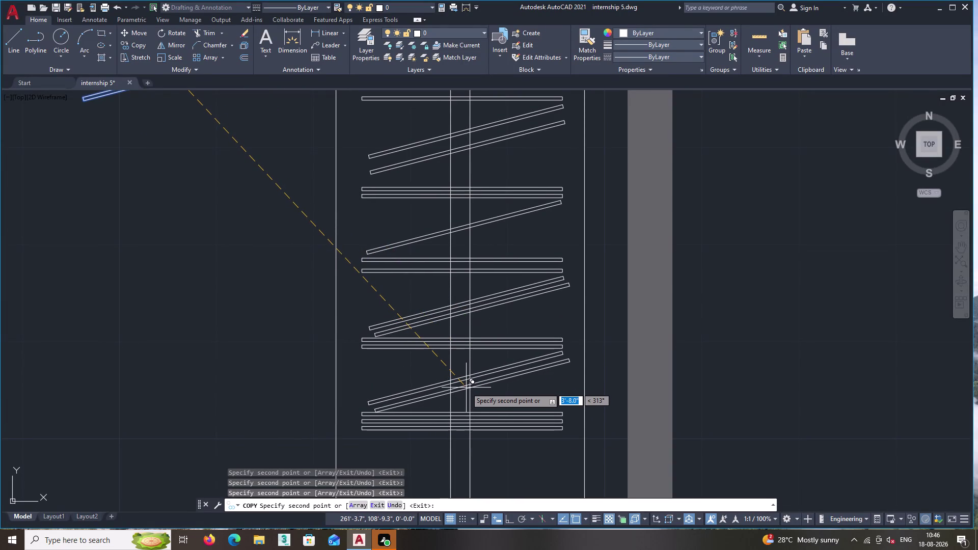
click(467, 386)
Place six more sloped copies down to the balcony's lower end.
middle_drag(472, 382, 449, 310)
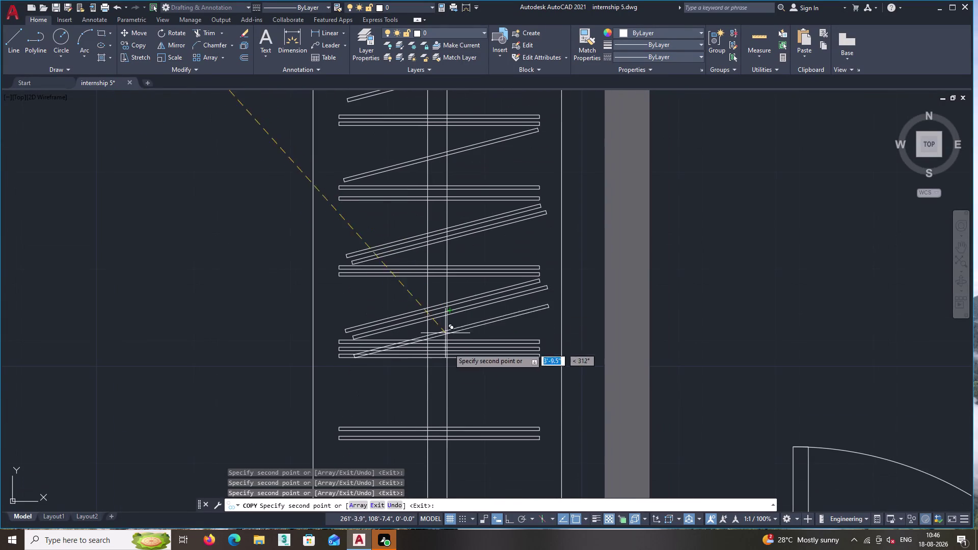
click(438, 388)
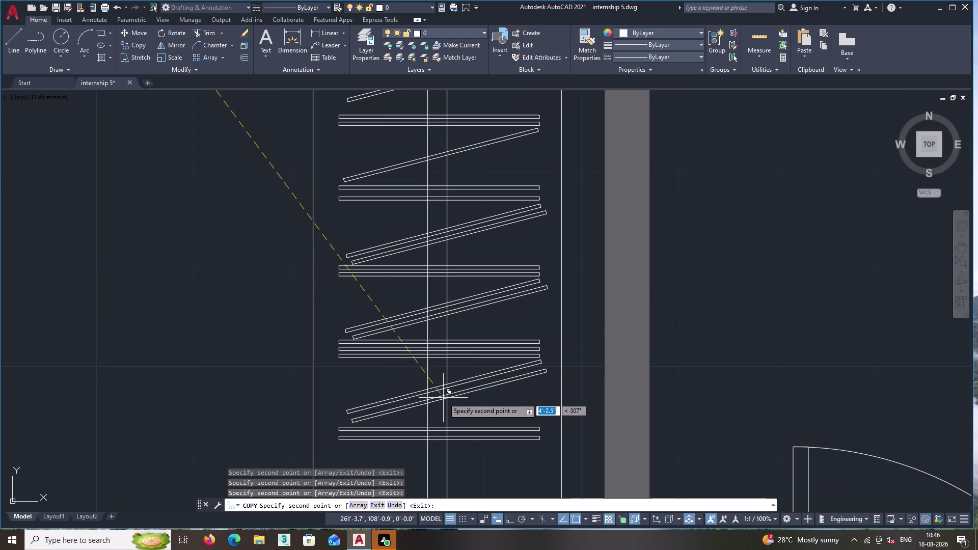
click(443, 400)
middle_drag(443, 397, 419, 307)
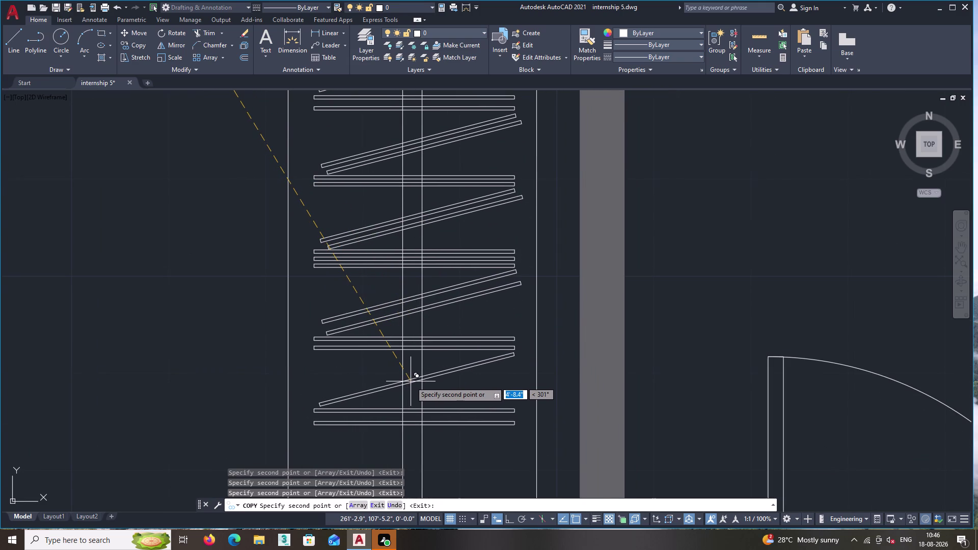
click(411, 382)
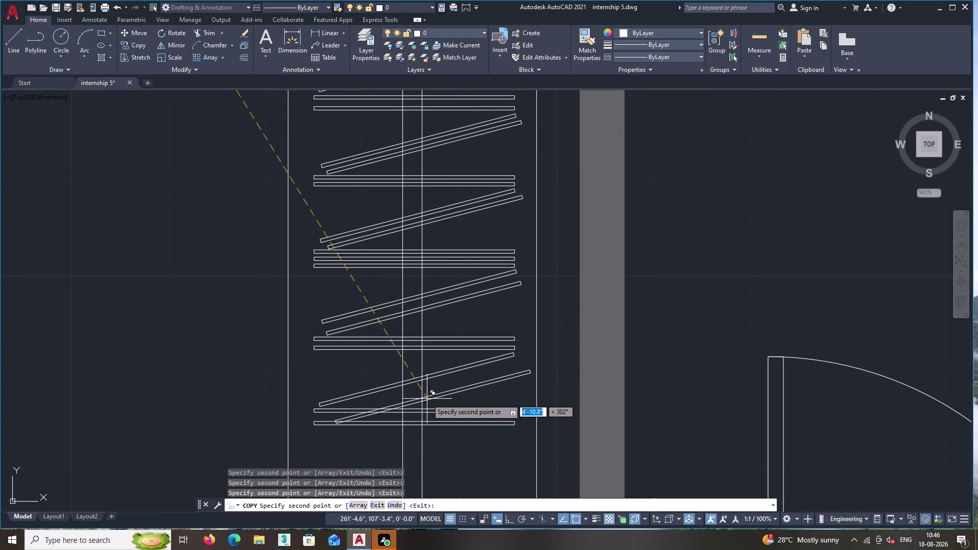
middle_drag(424, 395, 406, 325)
scroll(down, 3)
scroll(up, 3)
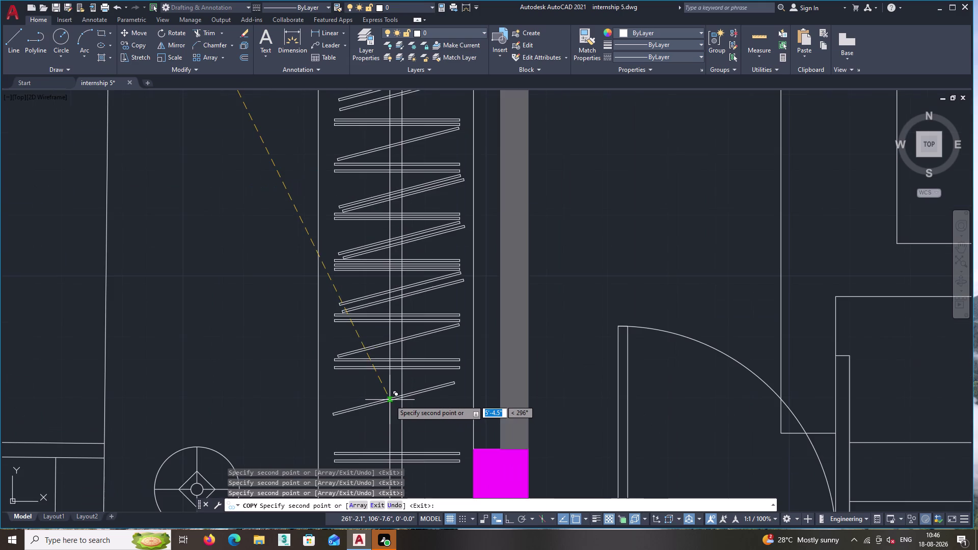
click(395, 392)
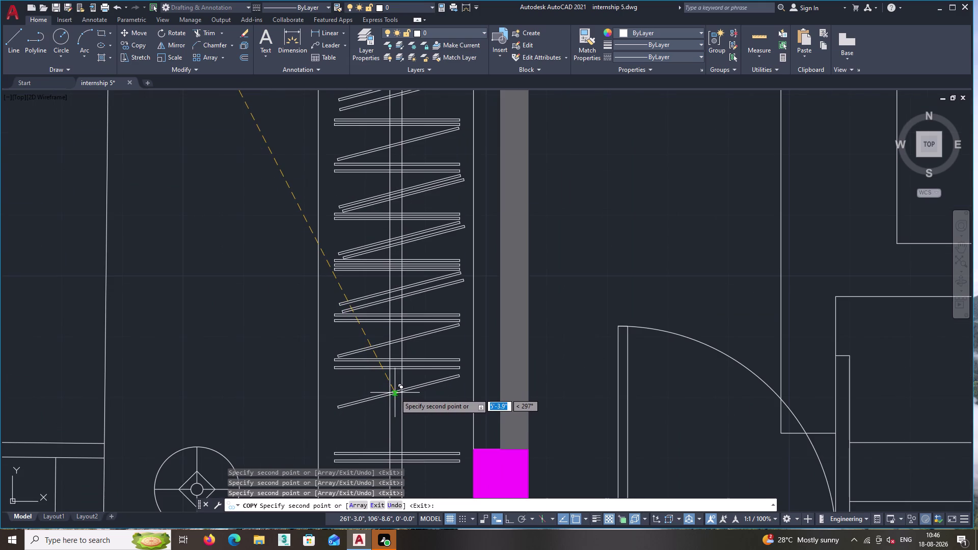
click(396, 406)
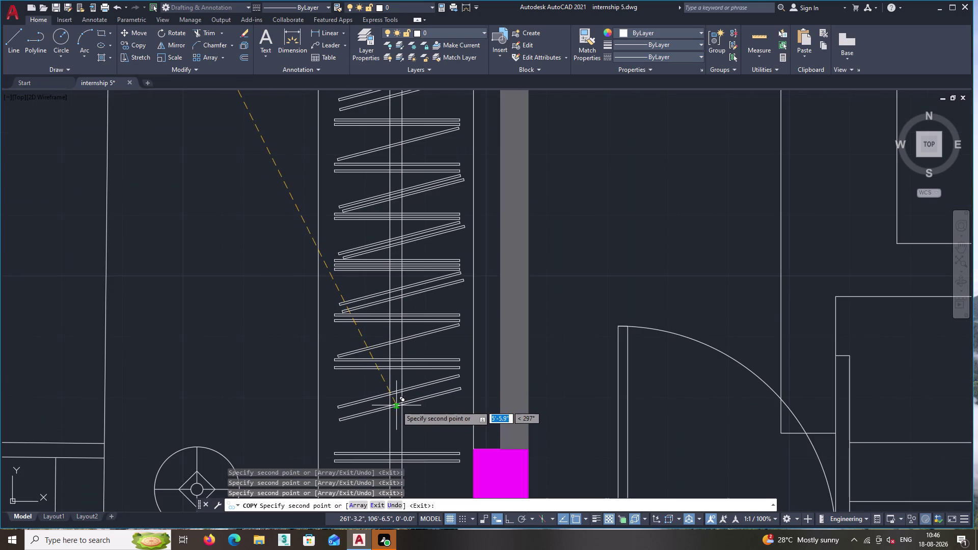
double_click(401, 421)
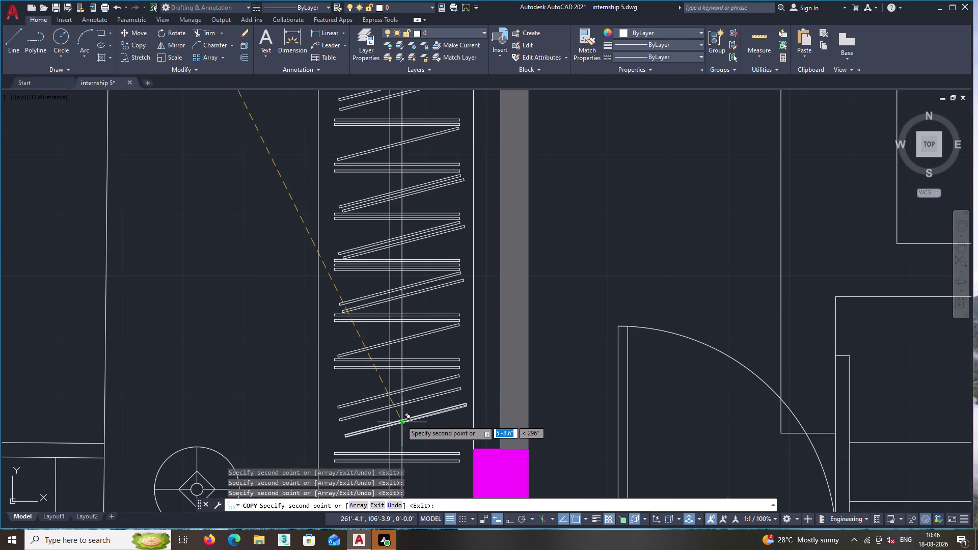
Place two final hanger-line copies and end the Copy command.
middle_drag(400, 409, 370, 267)
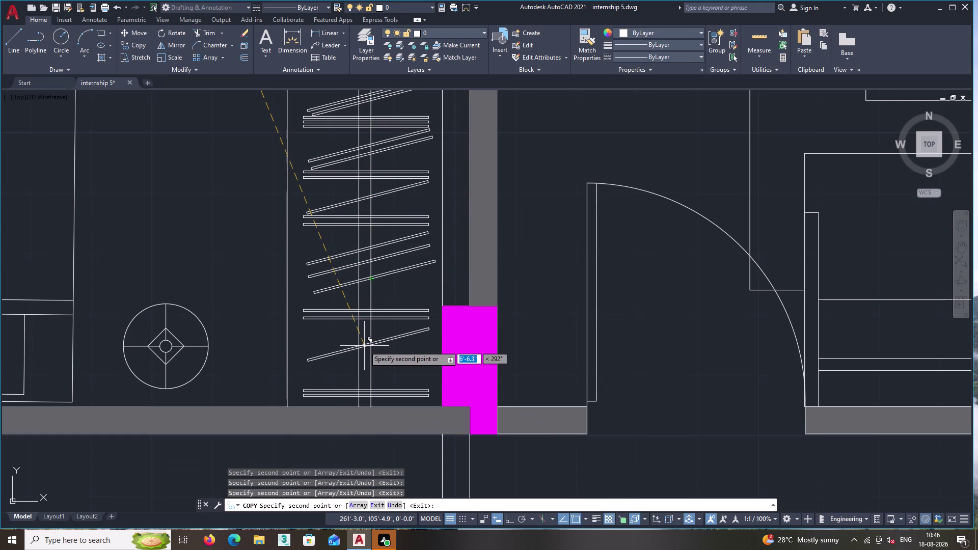
click(364, 346)
click(367, 359)
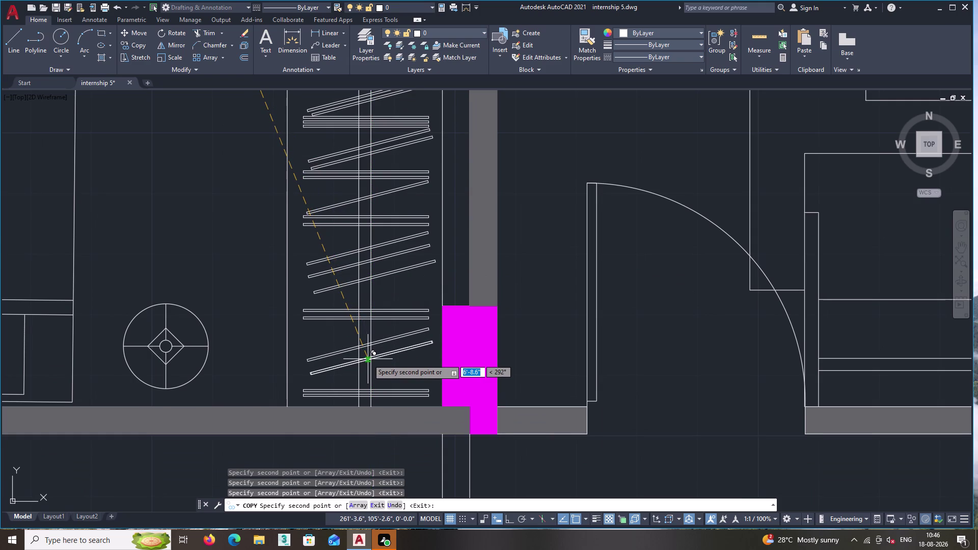
key(Escape)
scroll(down, 3)
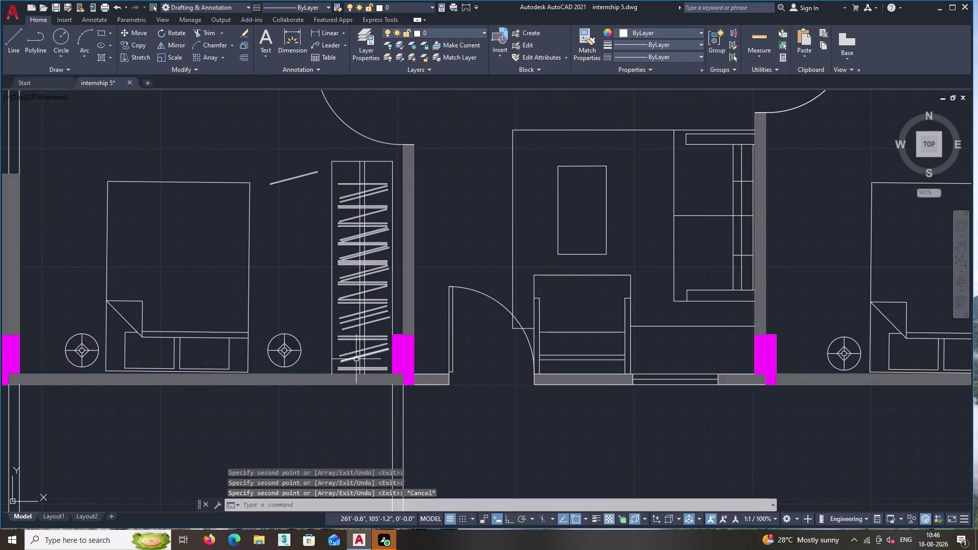
Window-select the upper group of wardrobe hanger lines.
scroll(up, 3)
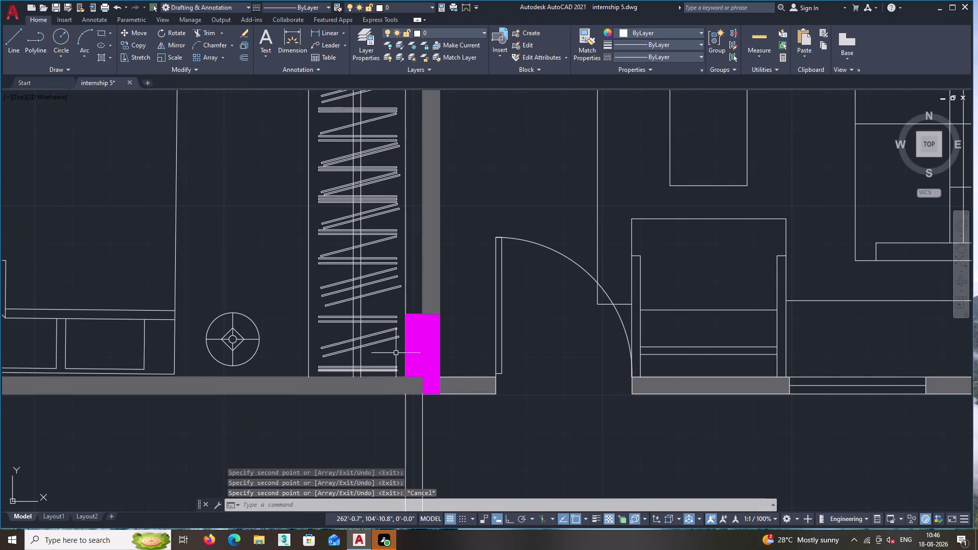
scroll(up, 3)
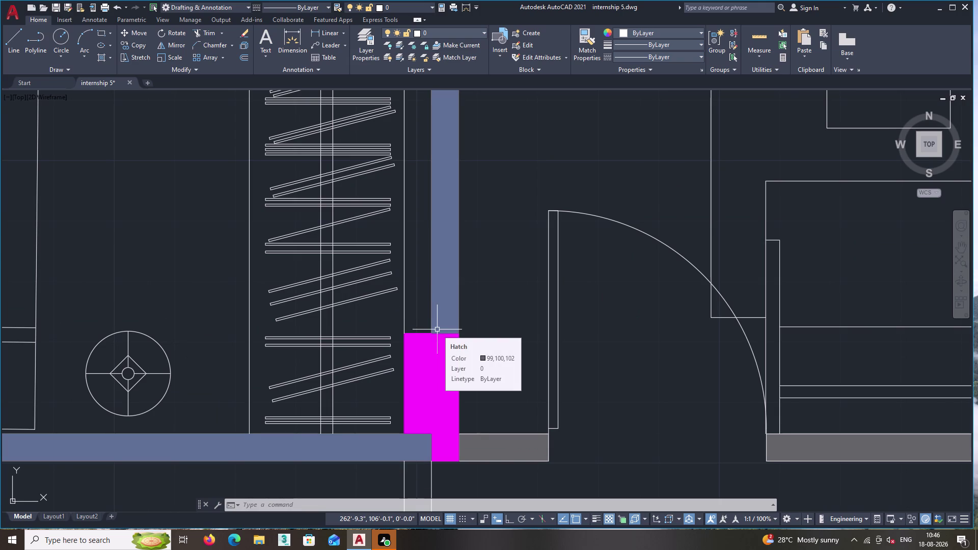
scroll(up, 3)
click(411, 309)
drag(411, 310, 403, 305)
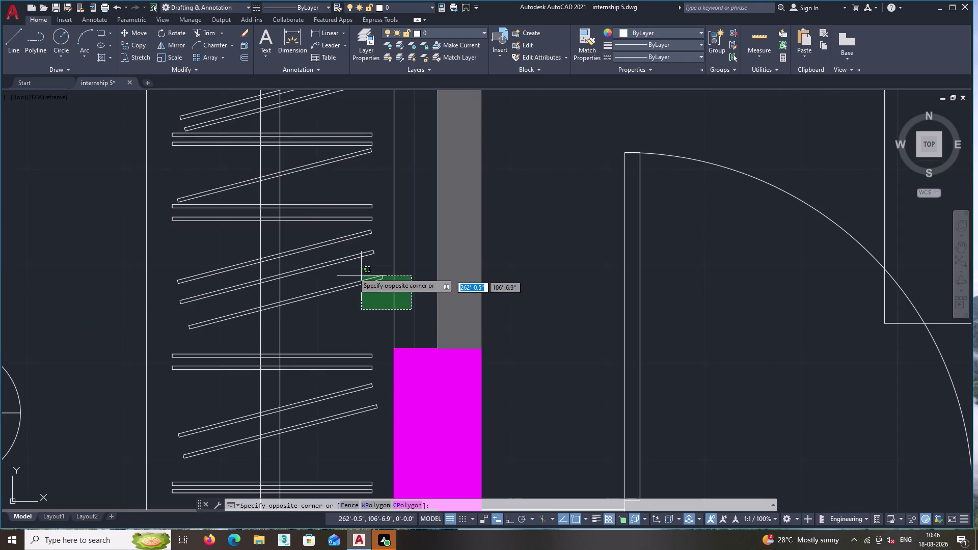
click(117, 182)
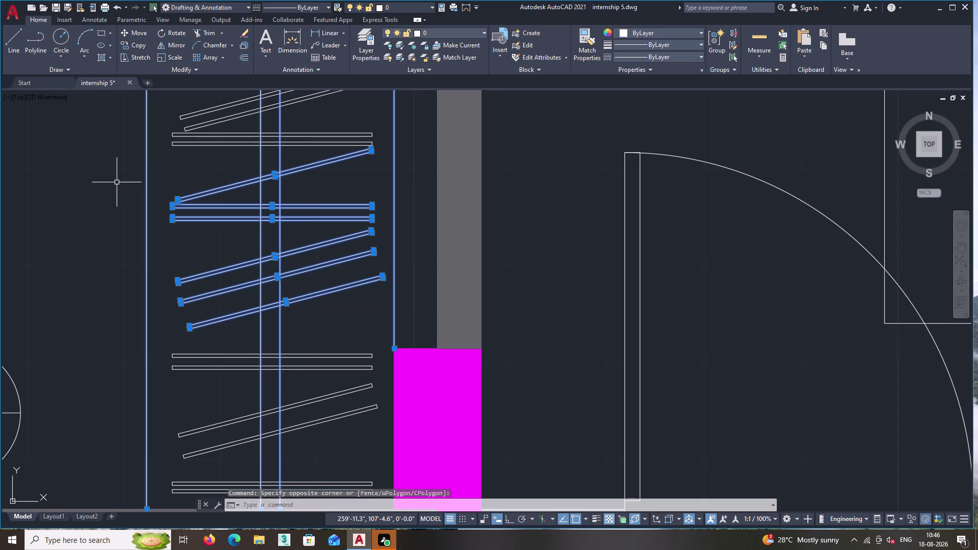
Add the middle and upper wardrobe lines to the selection.
middle_drag(84, 183, 77, 296)
scroll(down, 3)
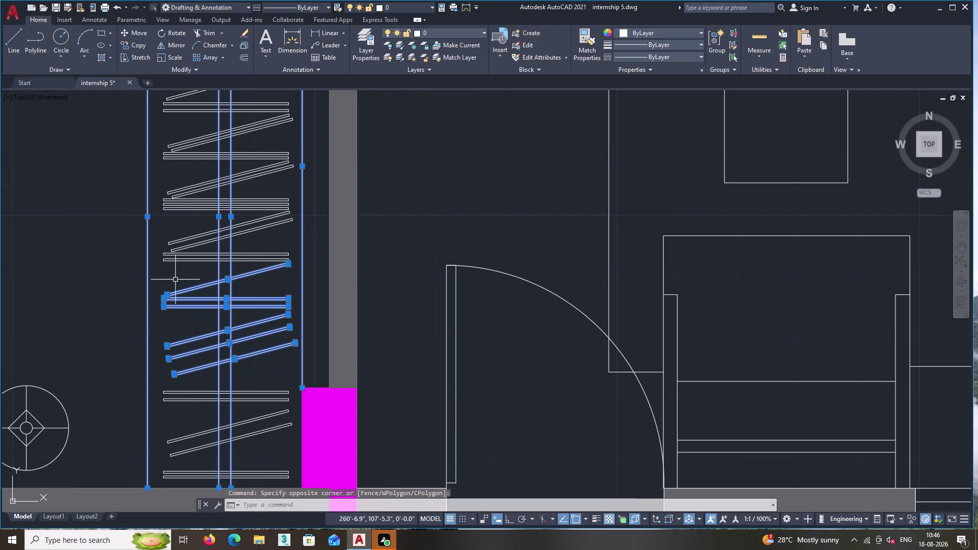
middle_drag(270, 290, 261, 336)
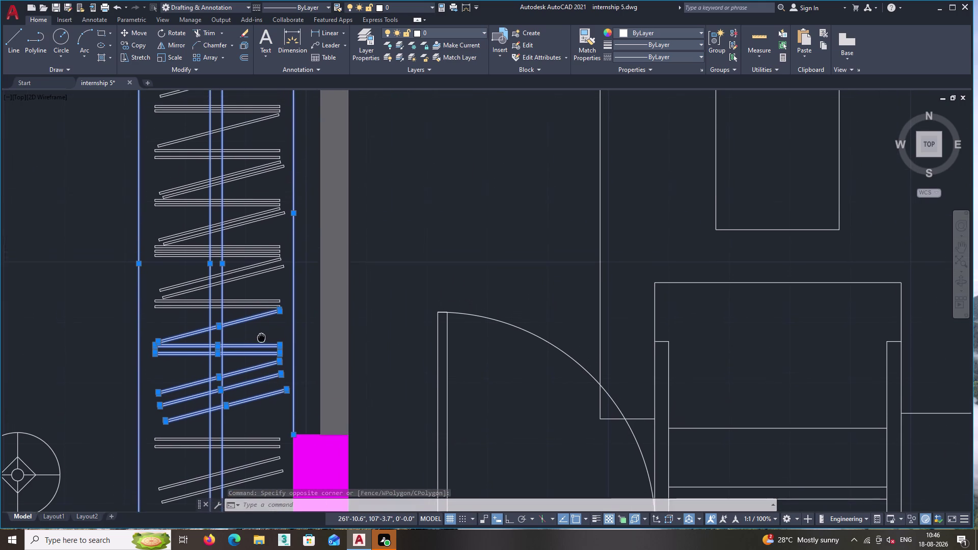
middle_drag(262, 336, 264, 350)
scroll(down, 3)
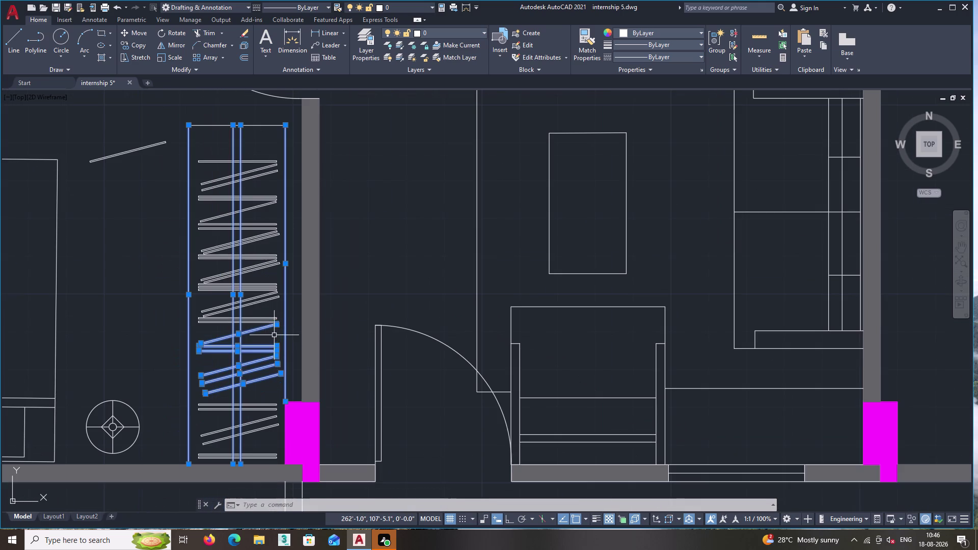
click(274, 335)
click(183, 149)
scroll(up, 3)
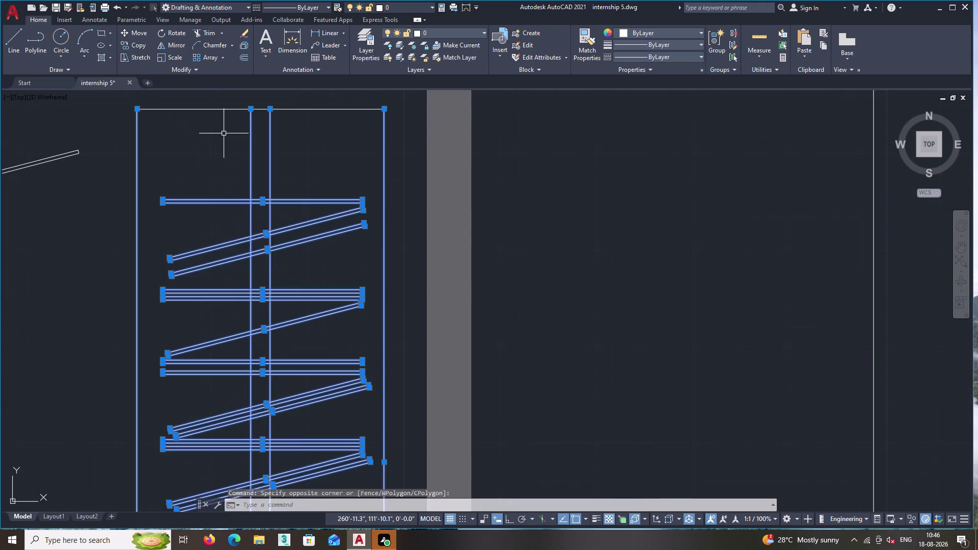
middle_drag(221, 141, 234, 239)
click(234, 239)
drag(235, 238, 233, 234)
click(192, 172)
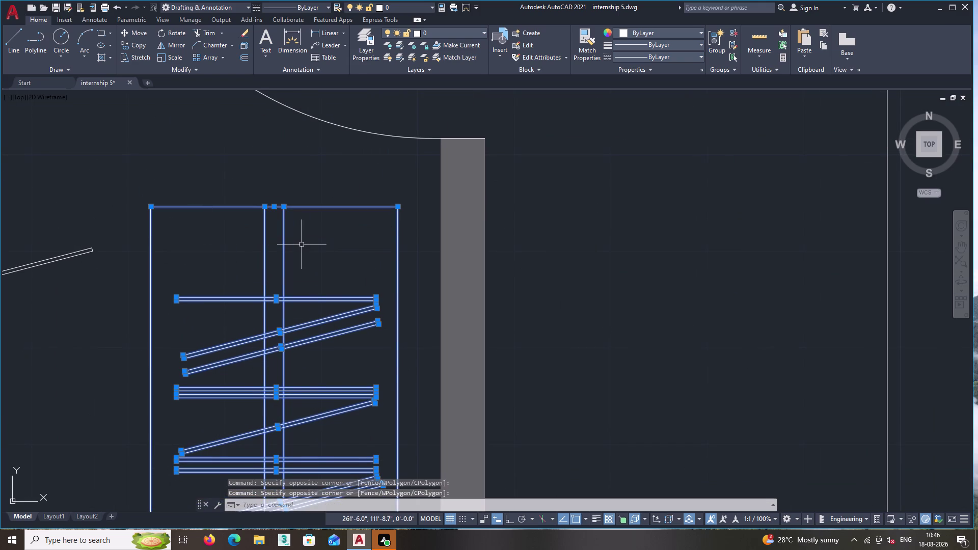
Add the bottom wardrobe lines to the selection.
scroll(down, 3)
scroll(down, 3)
middle_drag(302, 251, 313, 189)
scroll(up, 3)
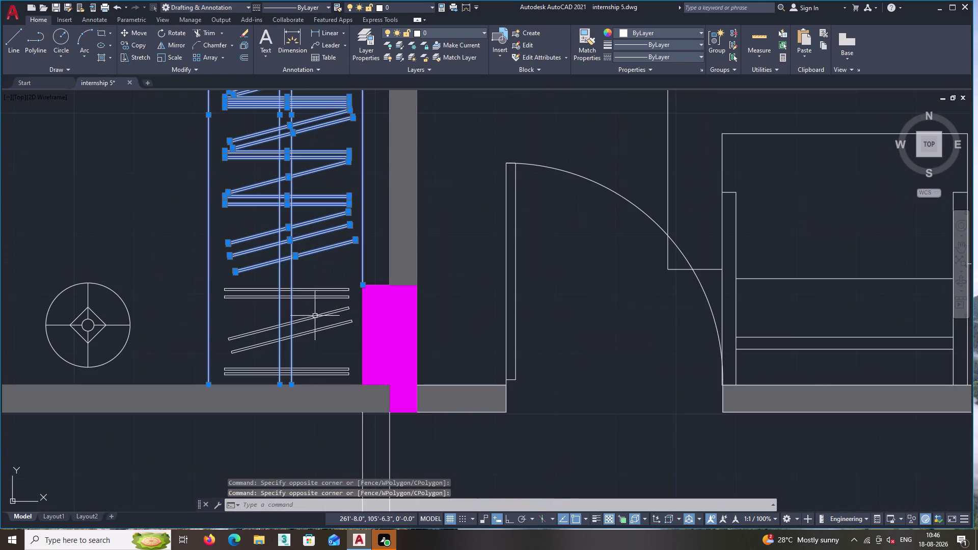
scroll(up, 3)
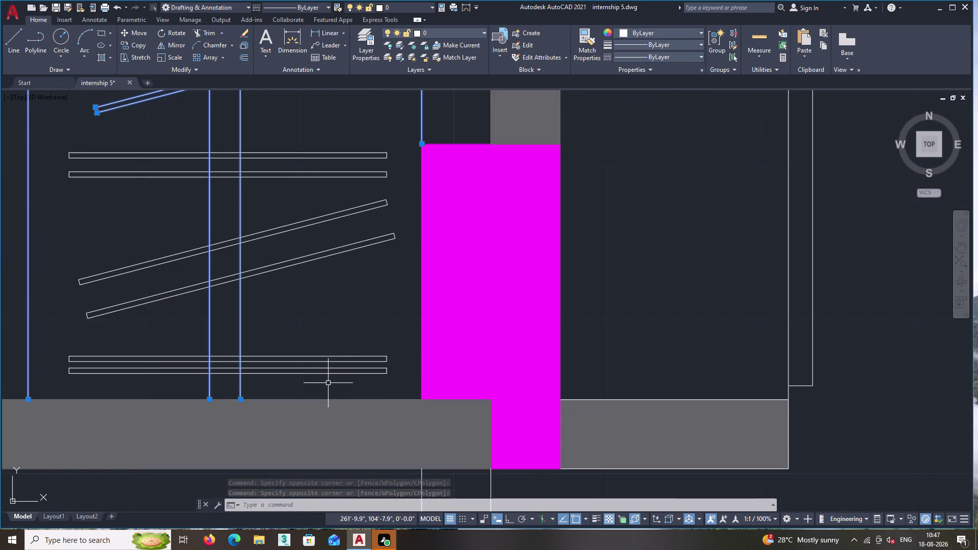
click(327, 383)
click(244, 146)
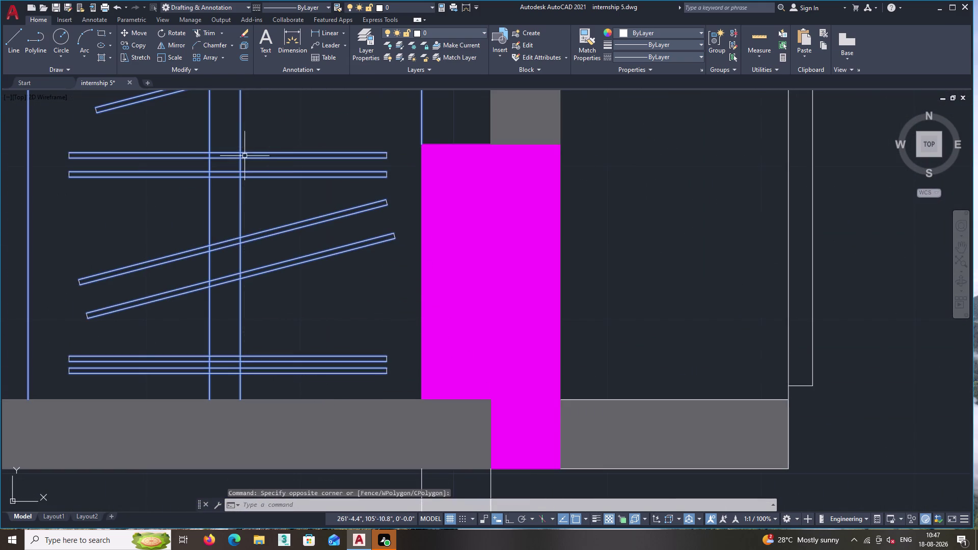
Add the remaining wardrobe lines to complete the selection.
scroll(down, 3)
middle_drag(194, 243, 169, 275)
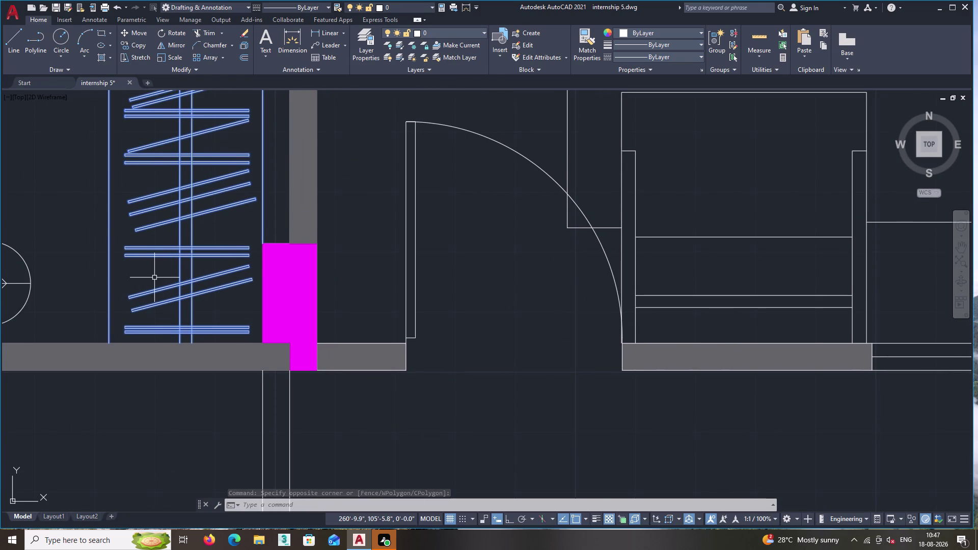
scroll(down, 3)
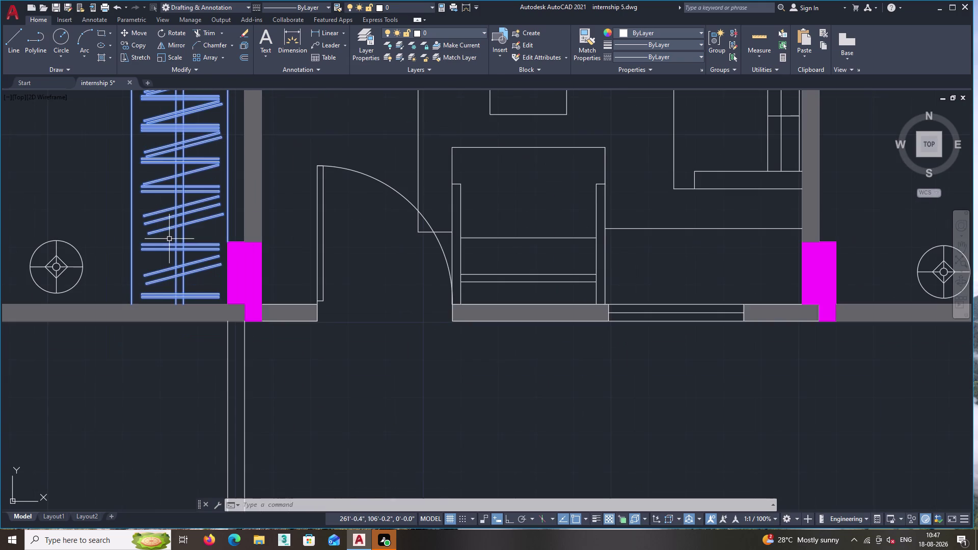
middle_drag(167, 234, 176, 320)
scroll(down, 3)
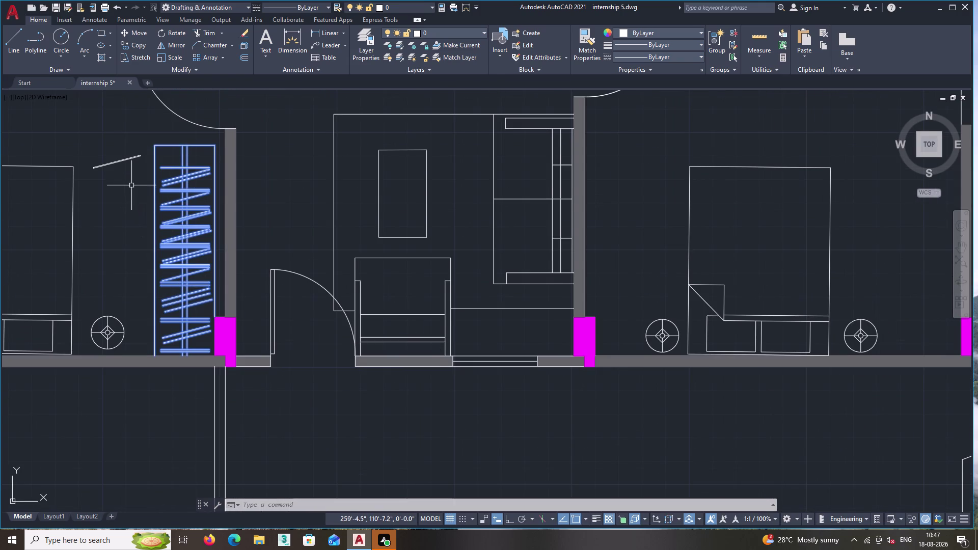
middle_drag(131, 184, 134, 220)
scroll(up, 3)
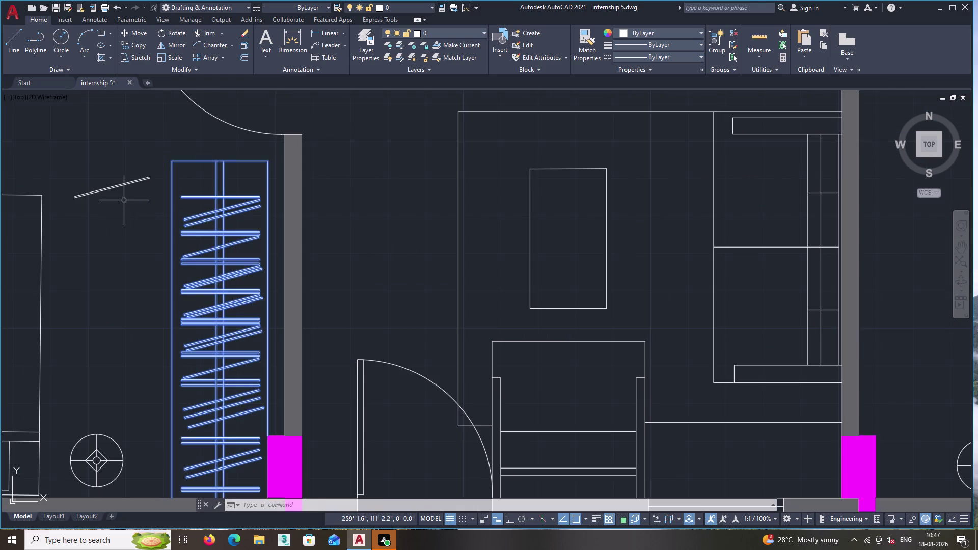
click(124, 200)
click(102, 161)
right_click(102, 162)
click(102, 162)
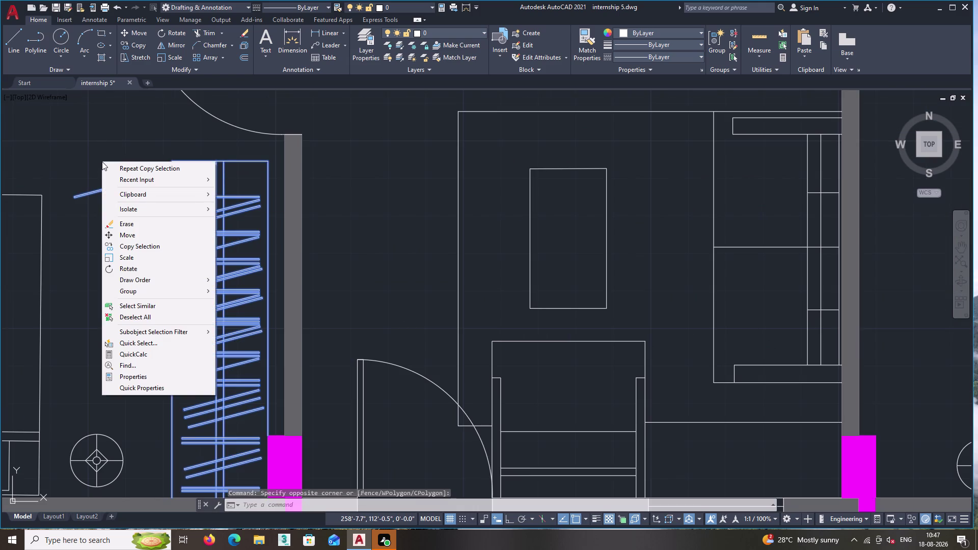
click(129, 225)
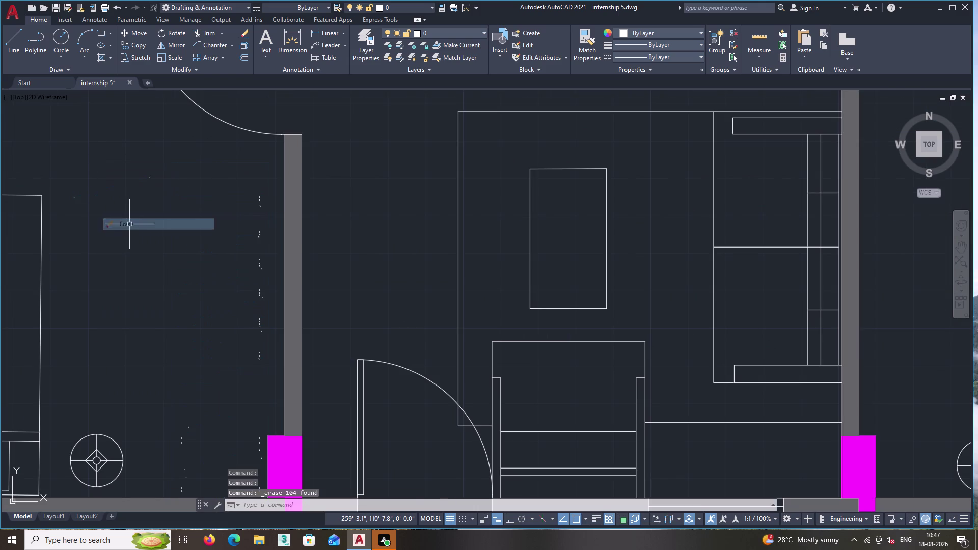
key(ctrl+z)
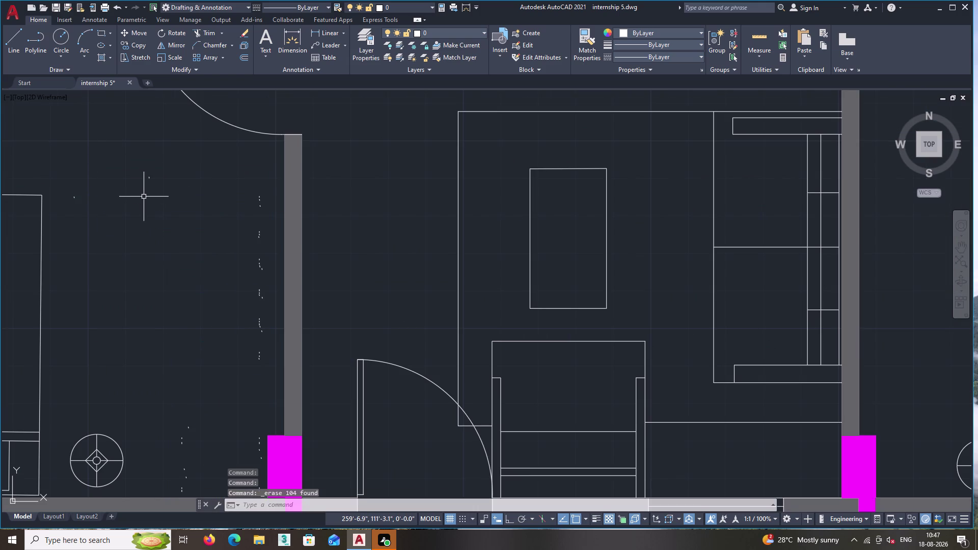
scroll(up, 3)
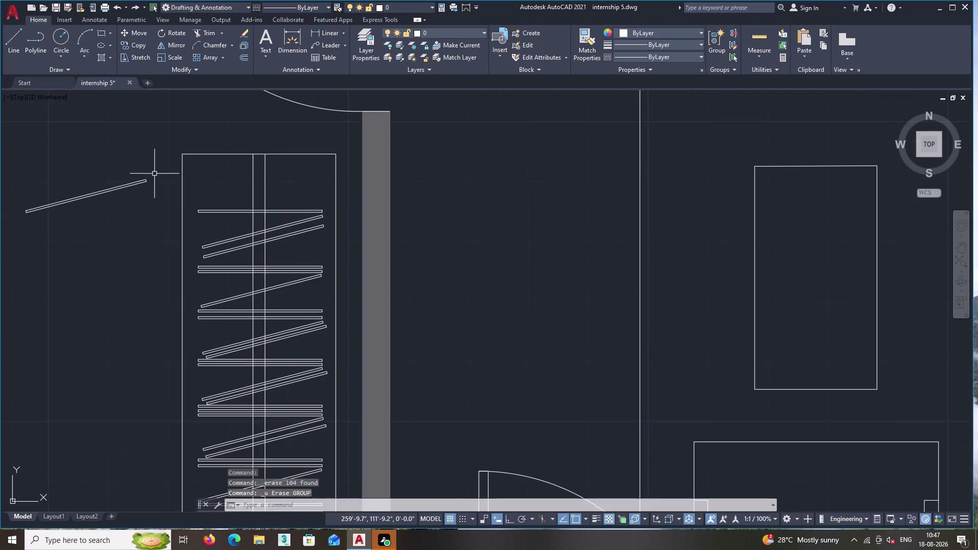
double_click(200, 25)
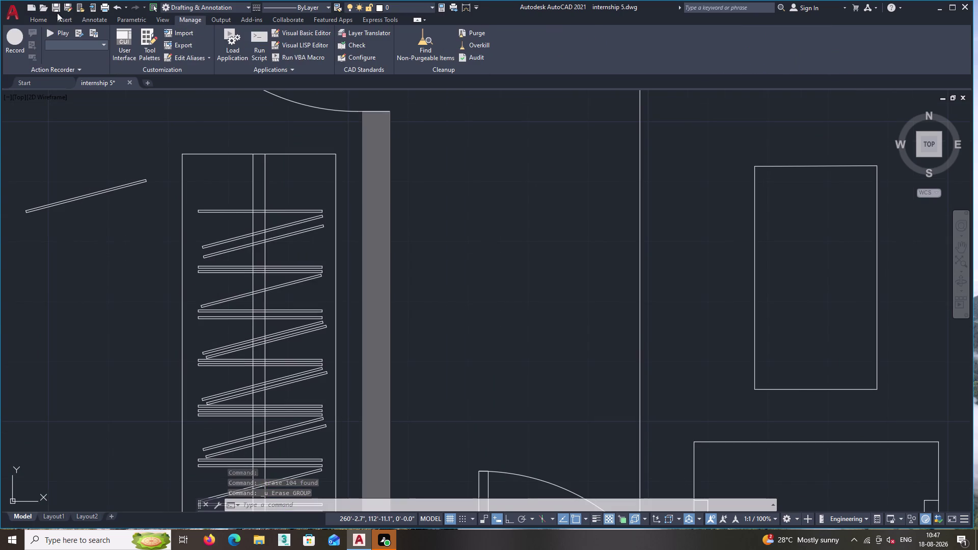
double_click(41, 14)
double_click(41, 14)
double_click(42, 19)
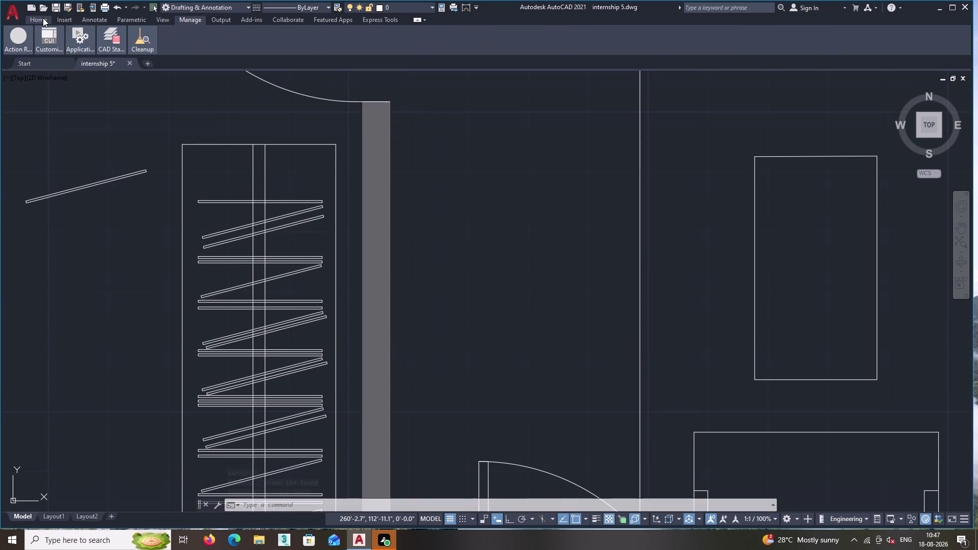
click(43, 17)
click(42, 17)
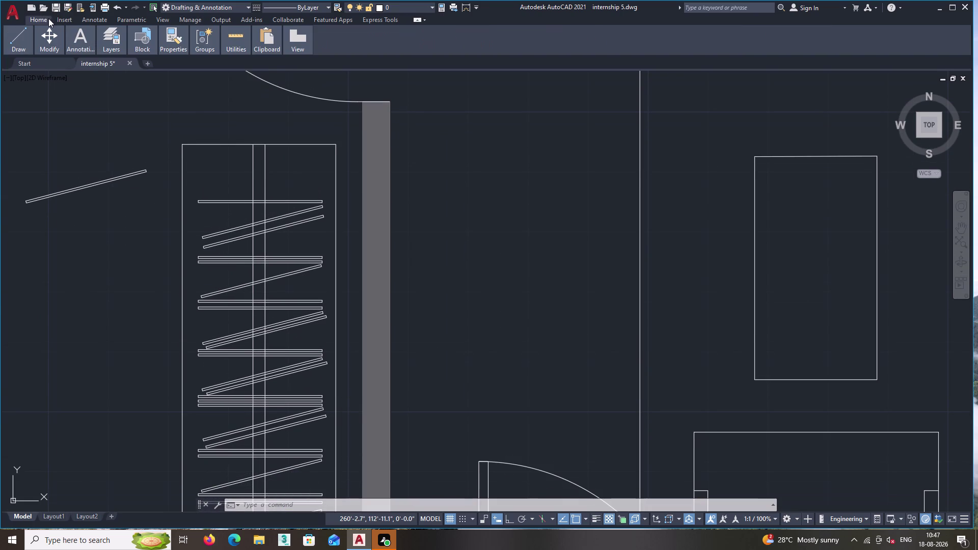
click(44, 18)
double_click(44, 18)
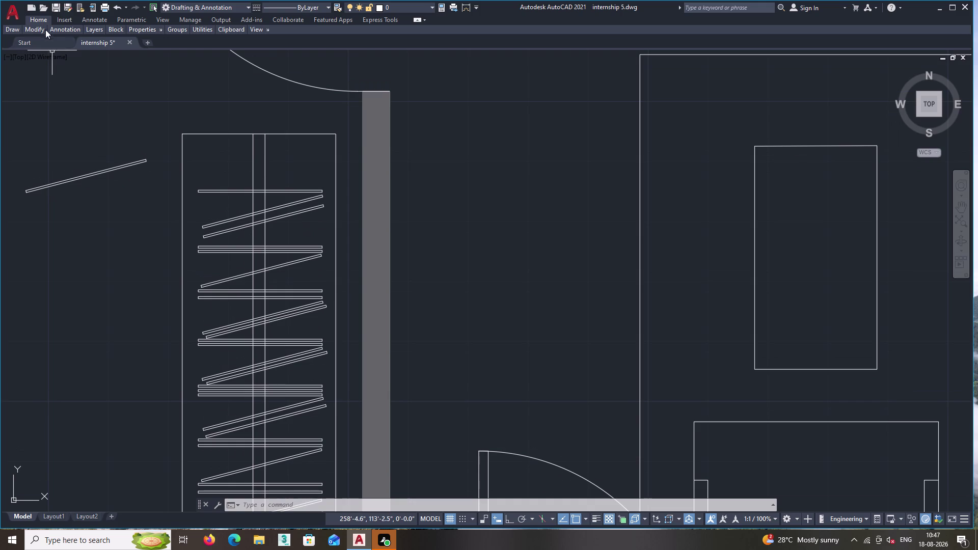
click(38, 20)
double_click(38, 20)
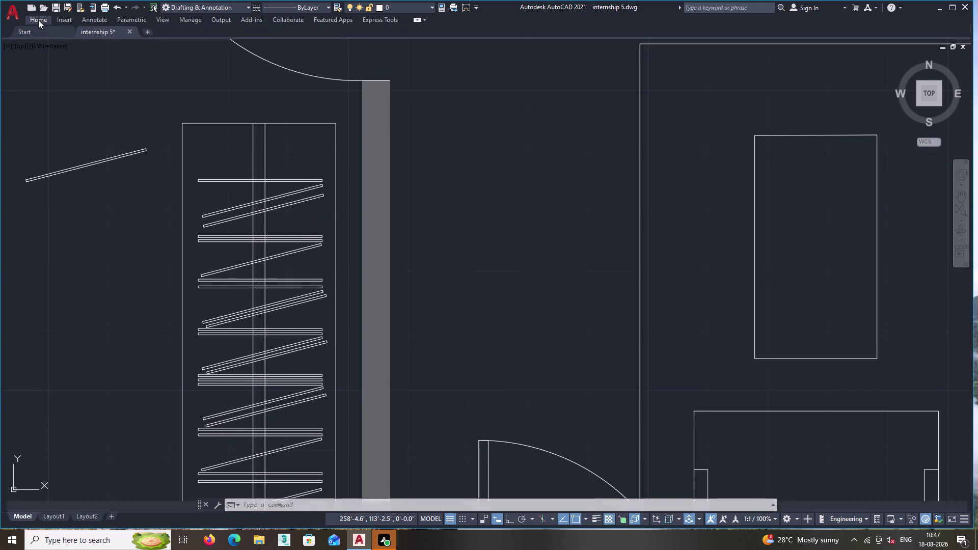
double_click(38, 20)
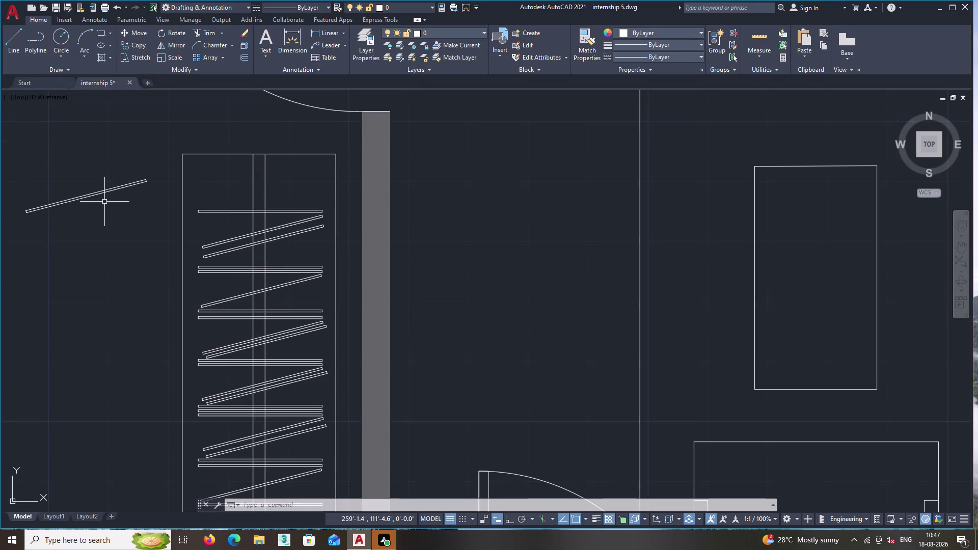
Start Trim and cut away parts of the stray sloped line beside the wardrobe.
scroll(down, 3)
middle_drag(128, 367, 128, 368)
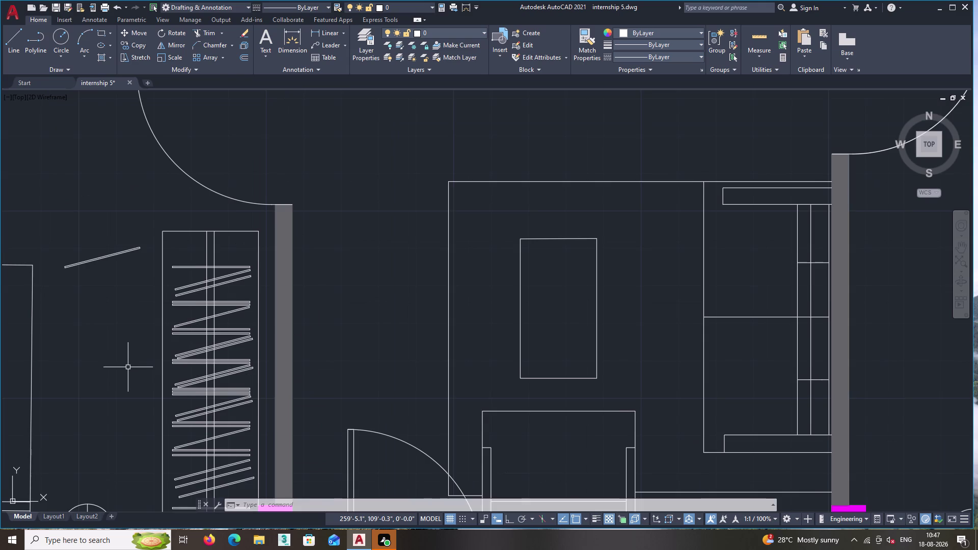
middle_drag(128, 368, 140, 291)
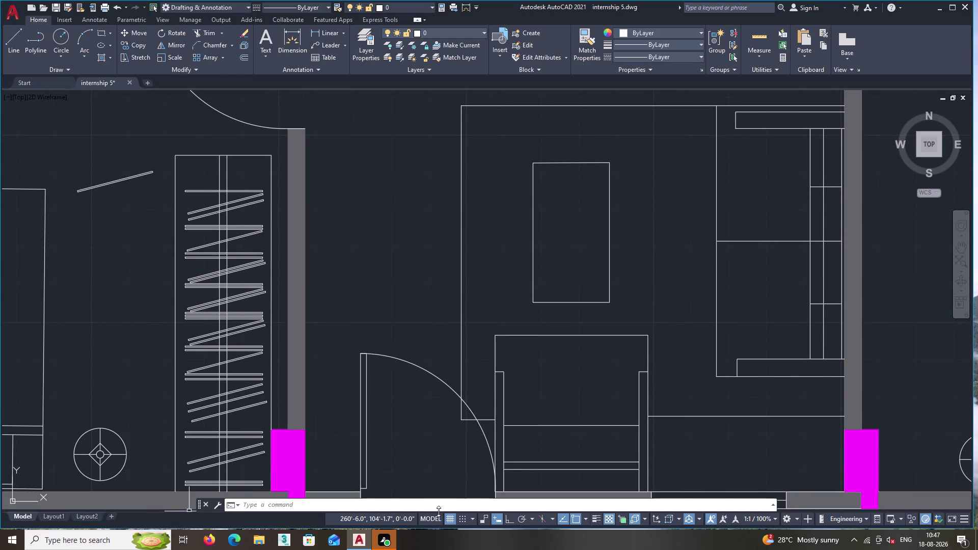
scroll(down, 3)
middle_drag(119, 248, 129, 300)
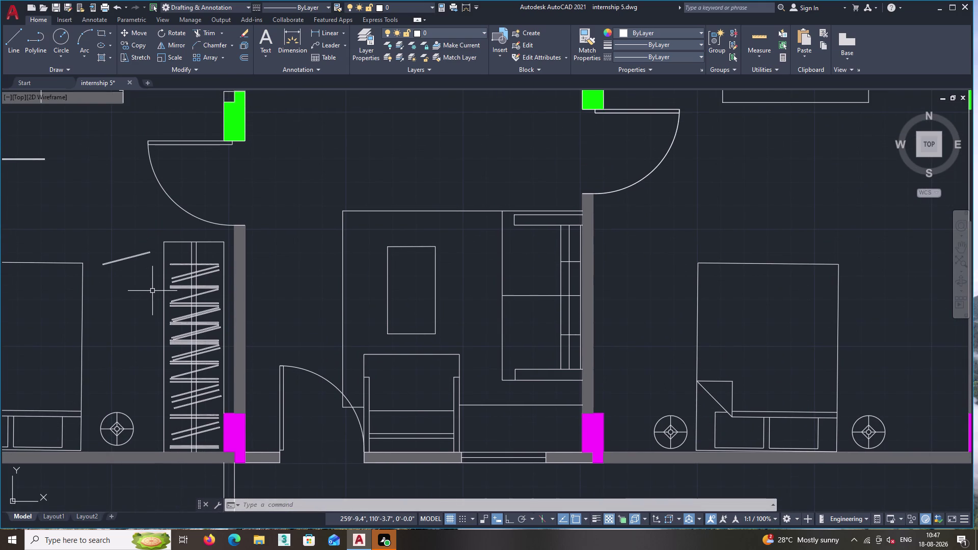
scroll(up, 3)
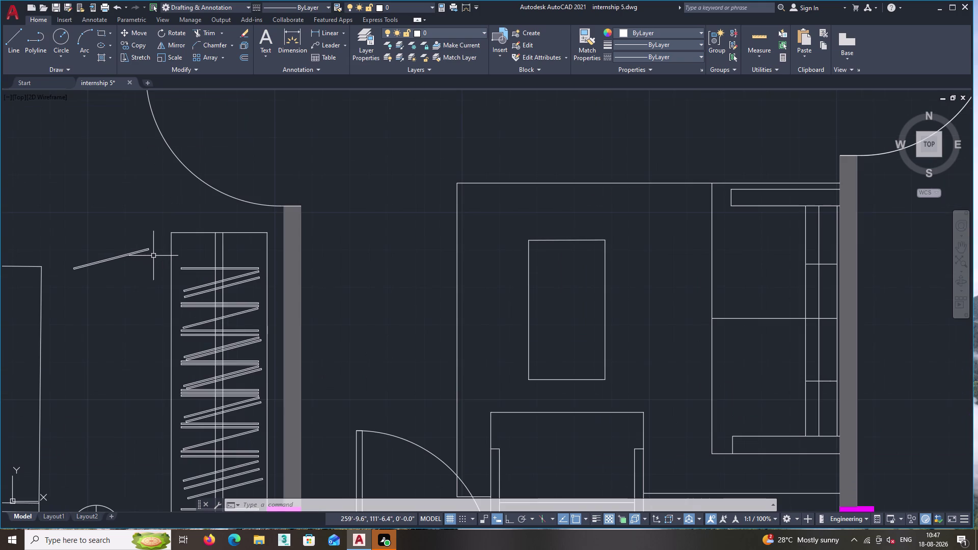
double_click(203, 33)
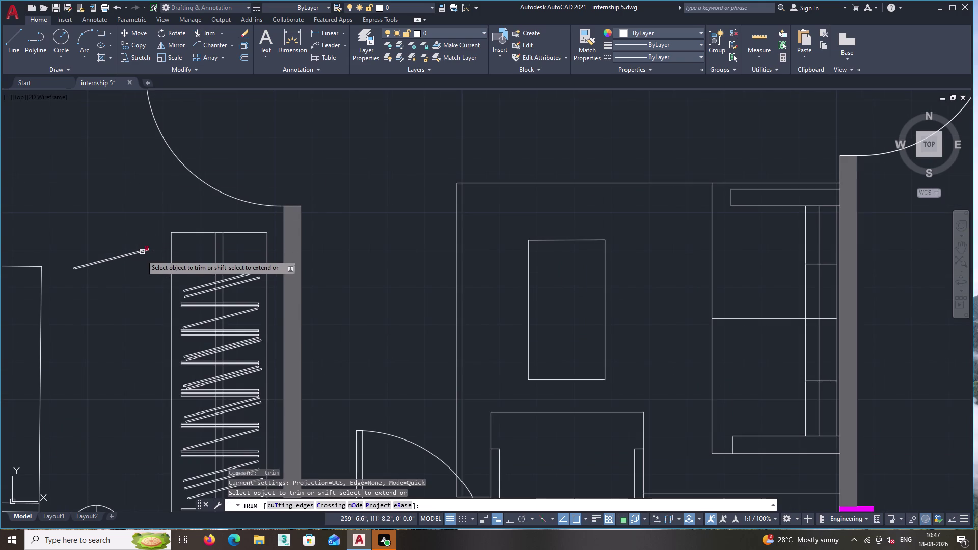
click(142, 264)
click(128, 227)
scroll(up, 3)
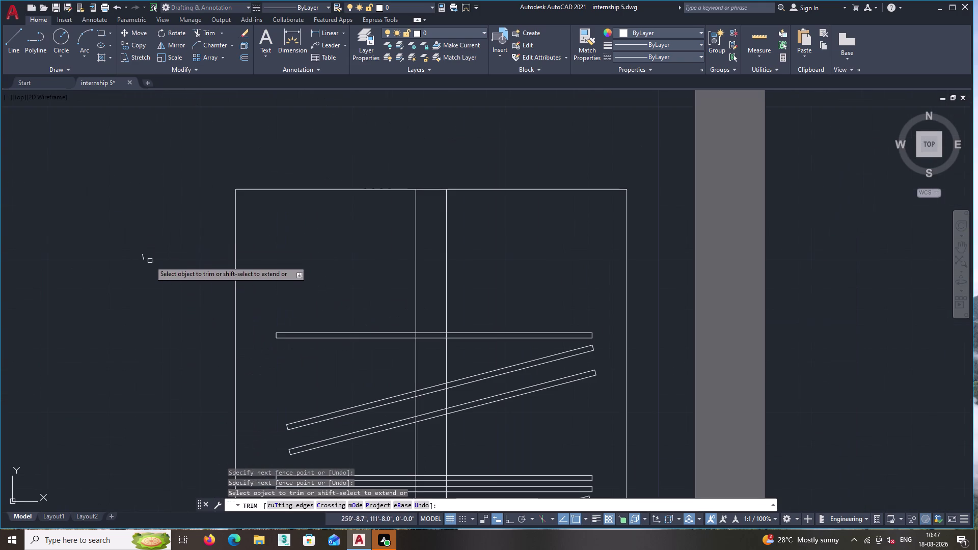
double_click(150, 262)
click(138, 251)
Trim the leftover stray fragments using fence selections.
middle_click(113, 283)
scroll(down, 3)
middle_drag(112, 283, 230, 275)
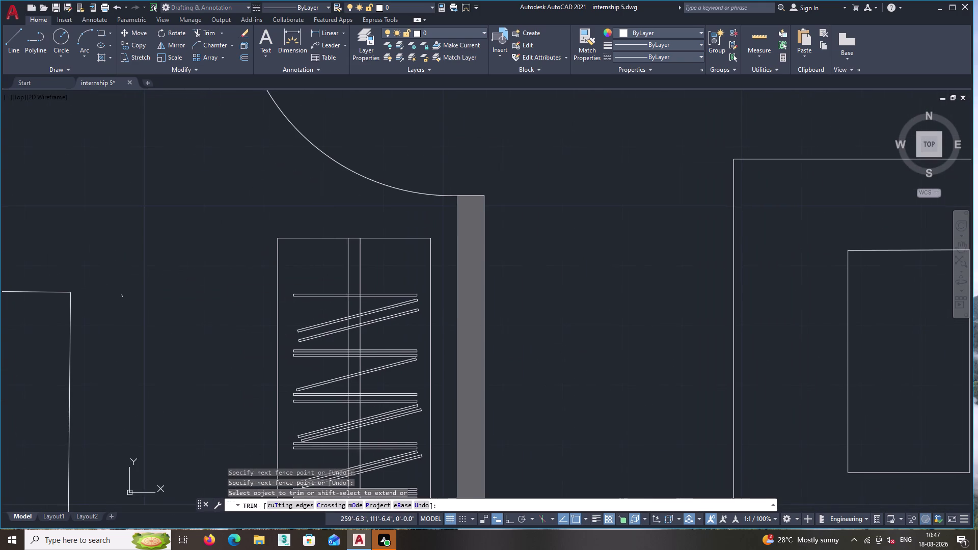
click(140, 306)
double_click(122, 294)
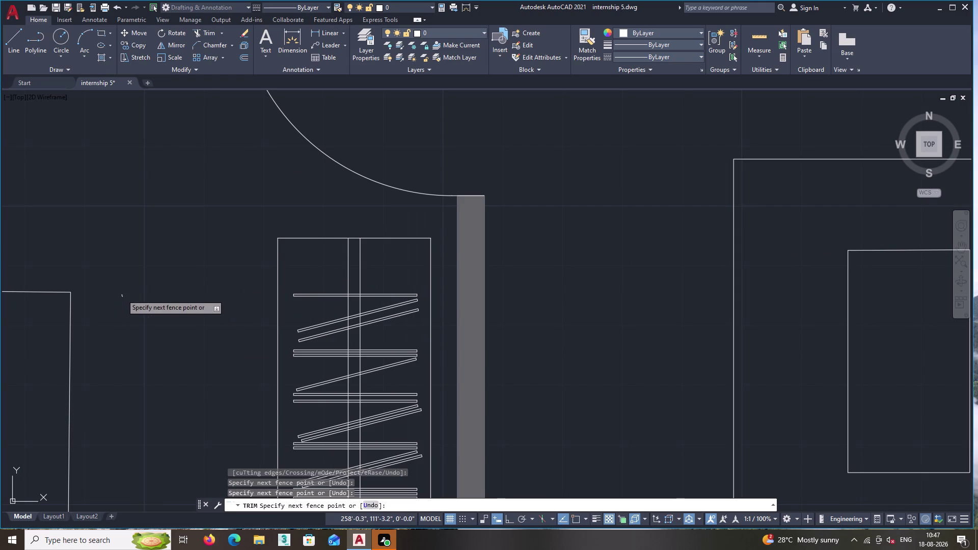
click(128, 304)
click(121, 297)
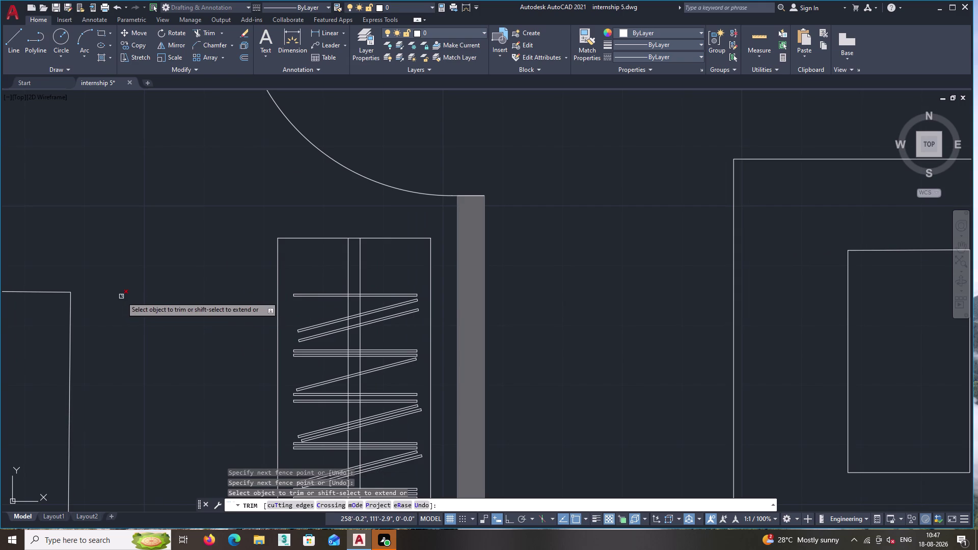
double_click(130, 292)
Trim the last bit of the stray line and end the Trim command.
scroll(up, 3)
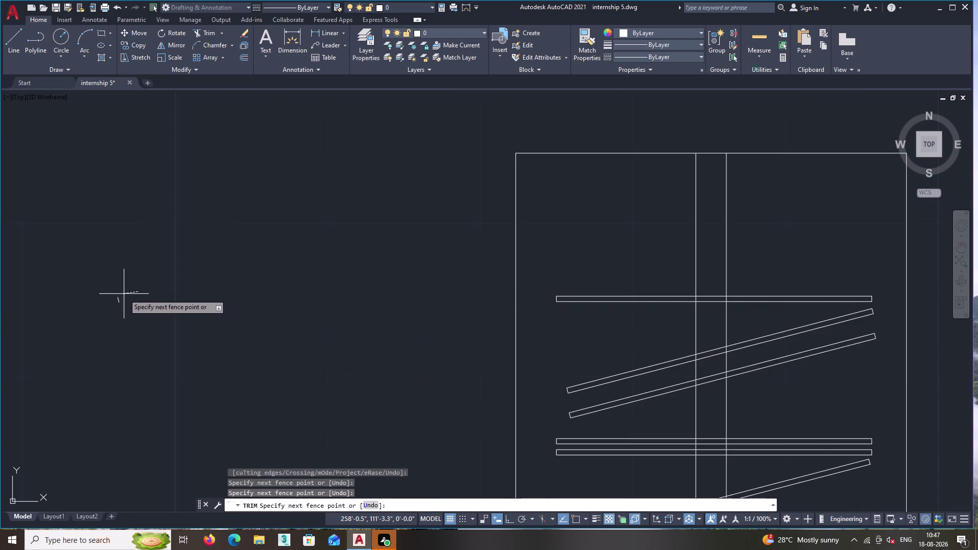
scroll(up, 3)
click(111, 308)
scroll(down, 3)
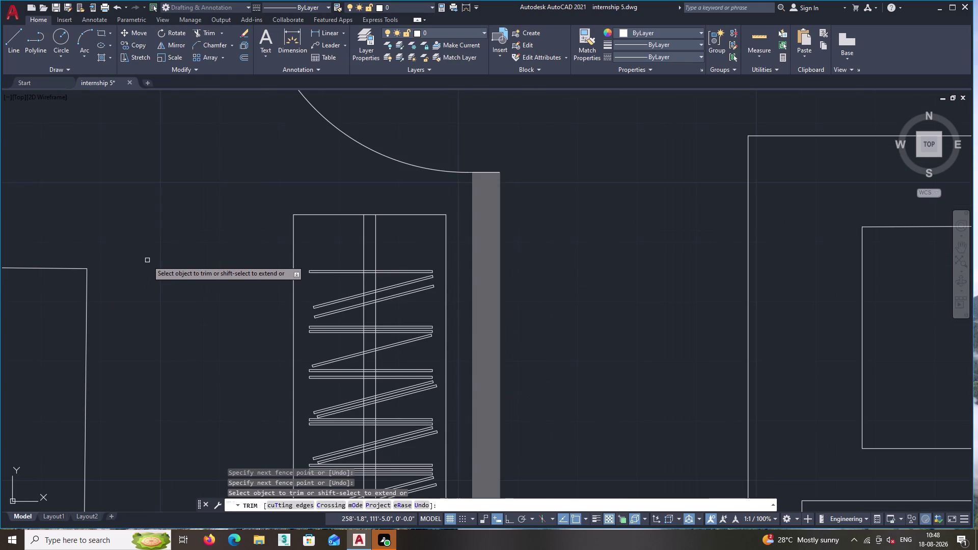
key(Escape)
scroll(down, 3)
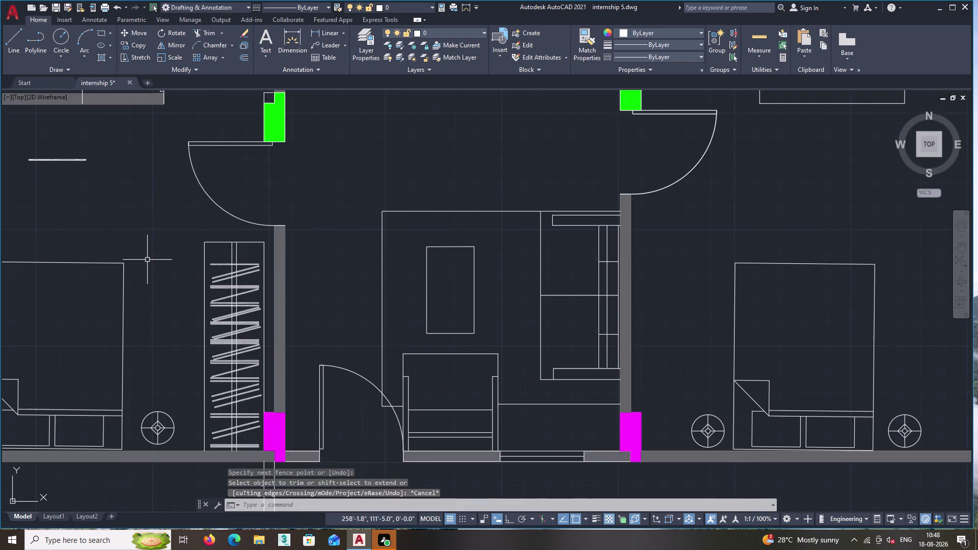
scroll(up, 3)
scroll(down, 3)
scroll(down, 3)
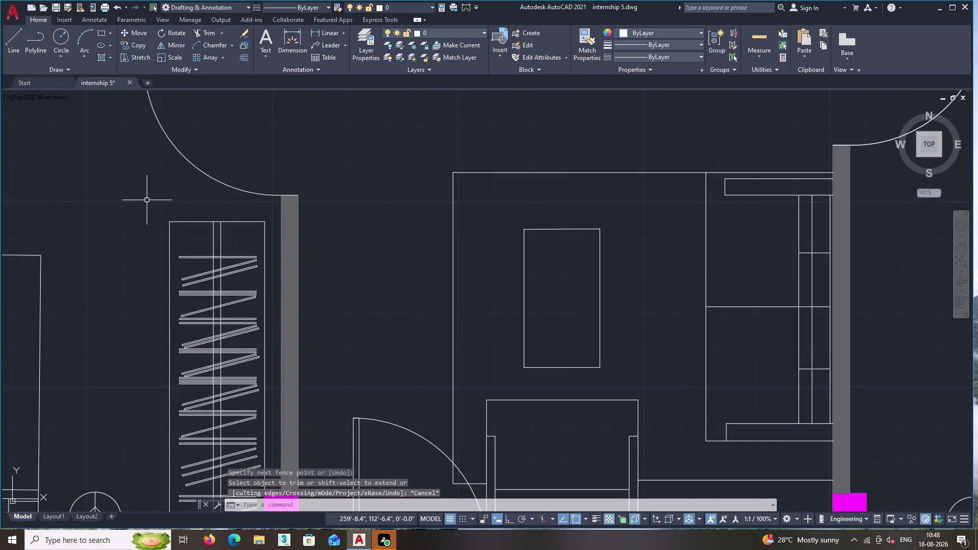
middle_drag(138, 199, 286, 260)
scroll(up, 3)
Window-select and erase the stray horizontal lines above the bedroom door.
click(364, 218)
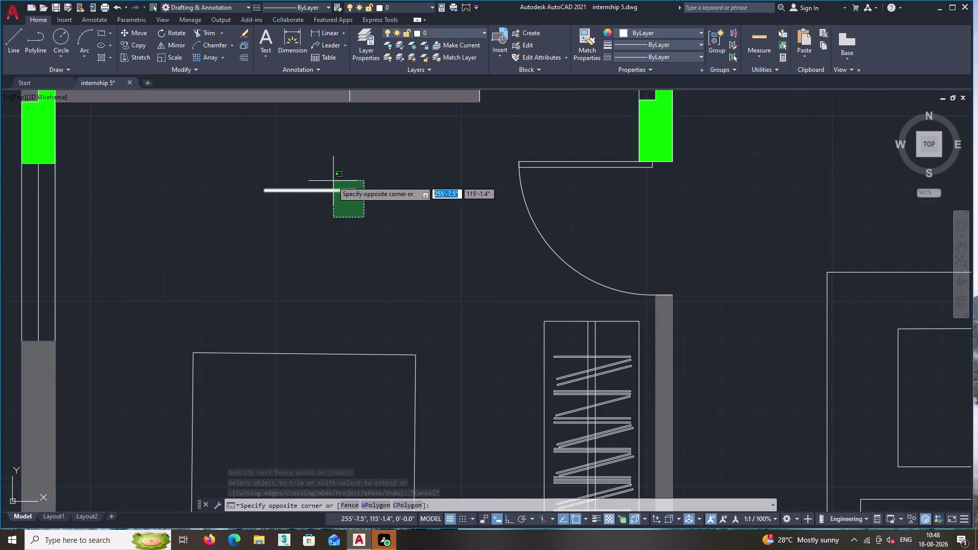
click(255, 182)
key(Delete)
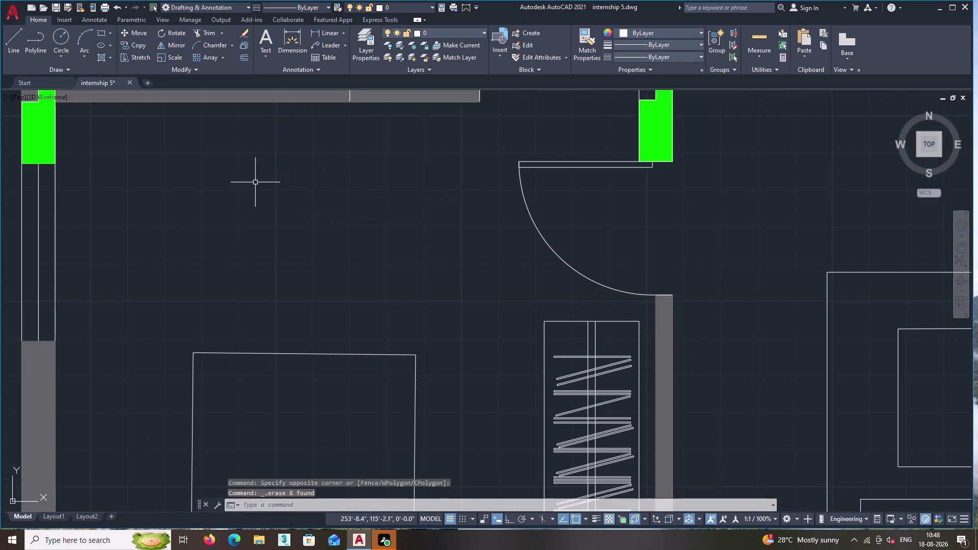
scroll(down, 3)
scroll(up, 3)
Pan and zoom around the whole floor plan to review it.
middle_drag(284, 200, 158, 87)
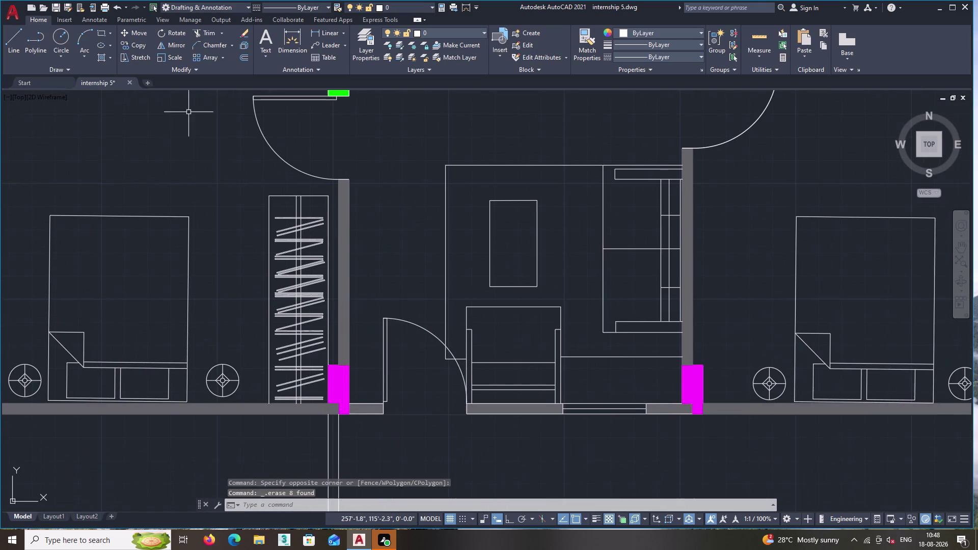
scroll(down, 3)
scroll(down, 3)
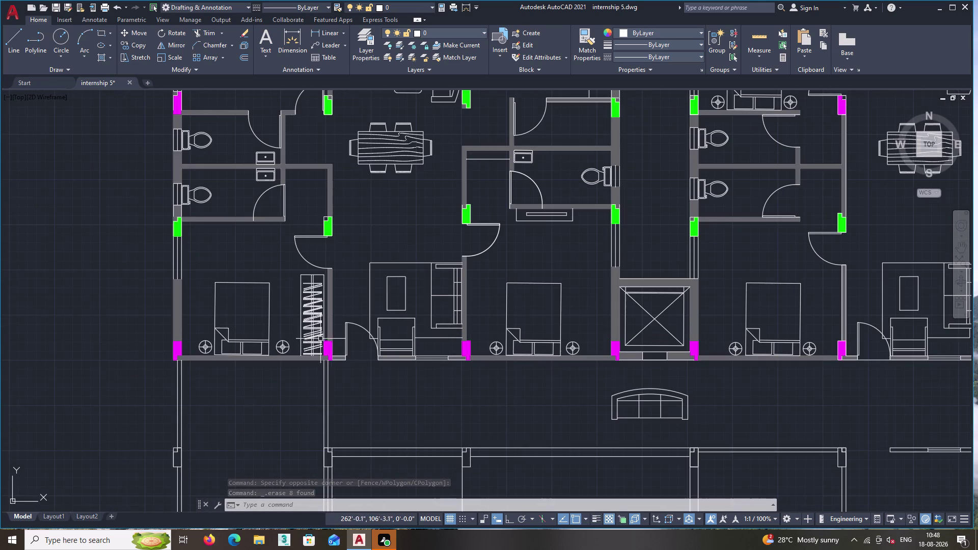
middle_drag(405, 405, 307, 390)
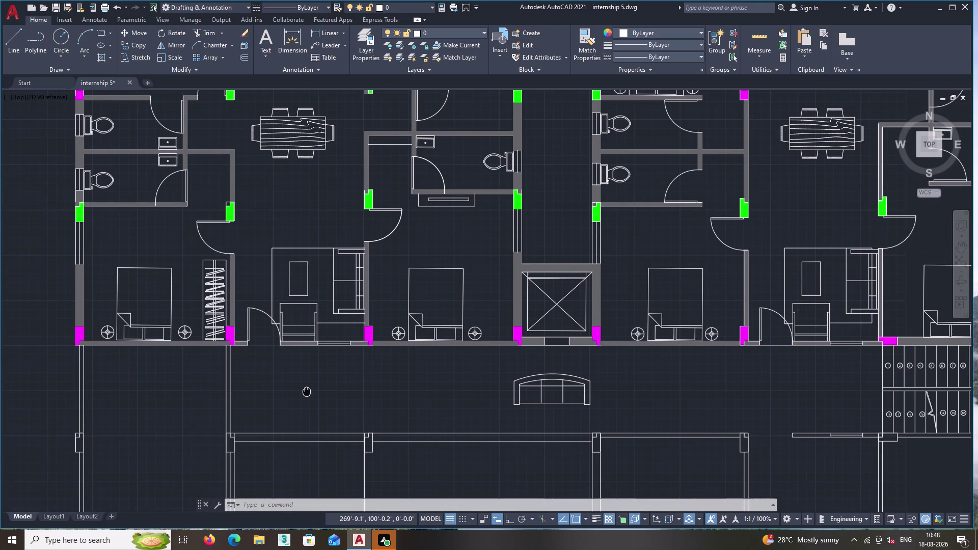
middle_drag(306, 391, 224, 389)
scroll(down, 3)
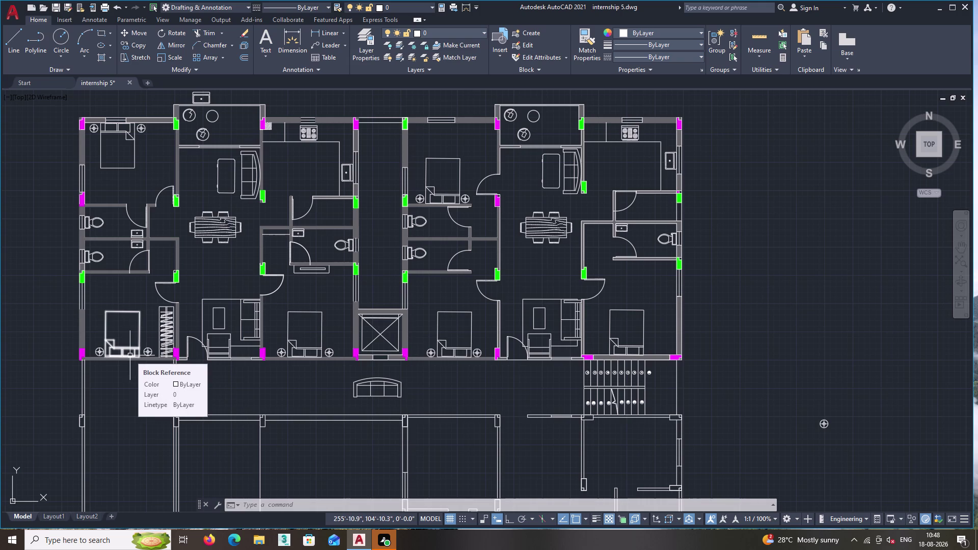
scroll(up, 3)
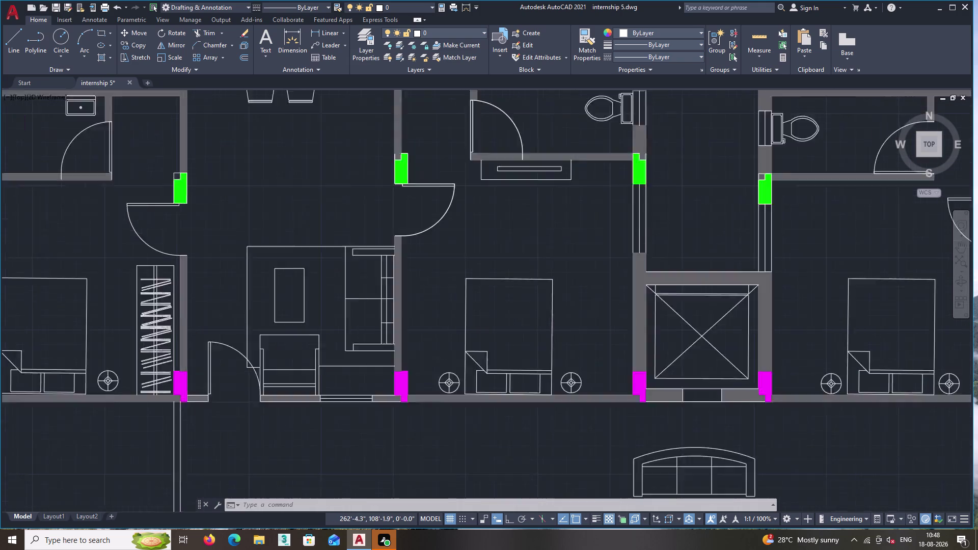
scroll(up, 3)
scroll(up, 3)
click(166, 354)
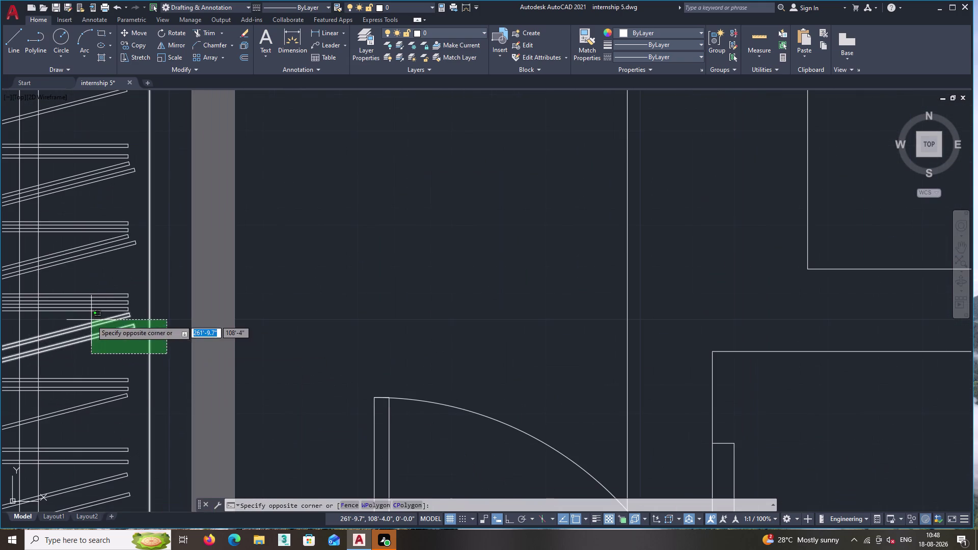
middle_drag(91, 320, 363, 318)
scroll(down, 3)
middle_drag(176, 189, 197, 290)
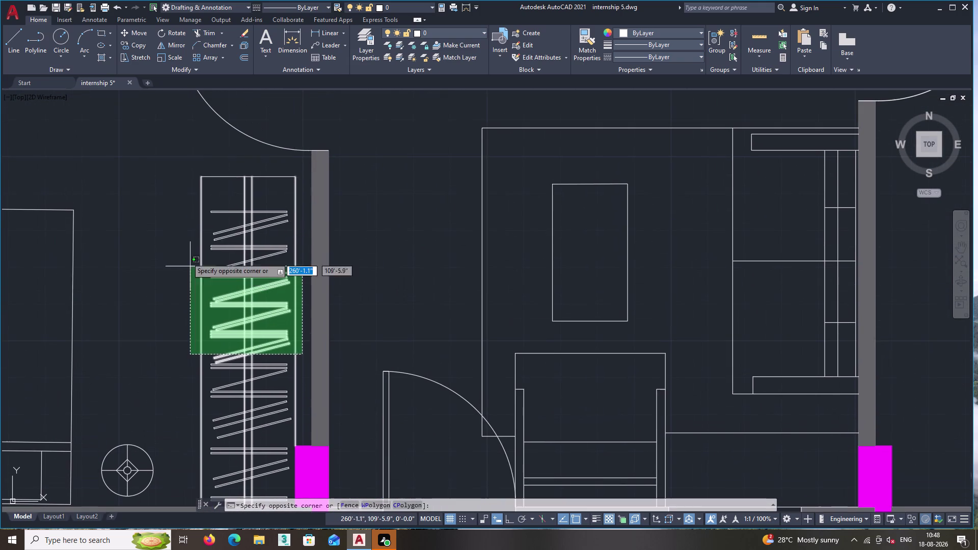
click(168, 168)
middle_drag(162, 277, 50, 147)
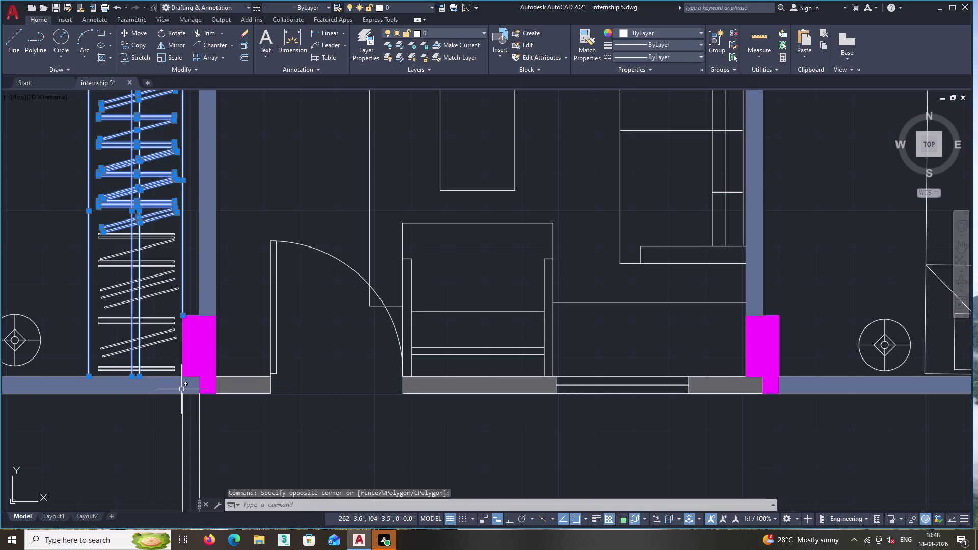
scroll(up, 3)
scroll(up, 3)
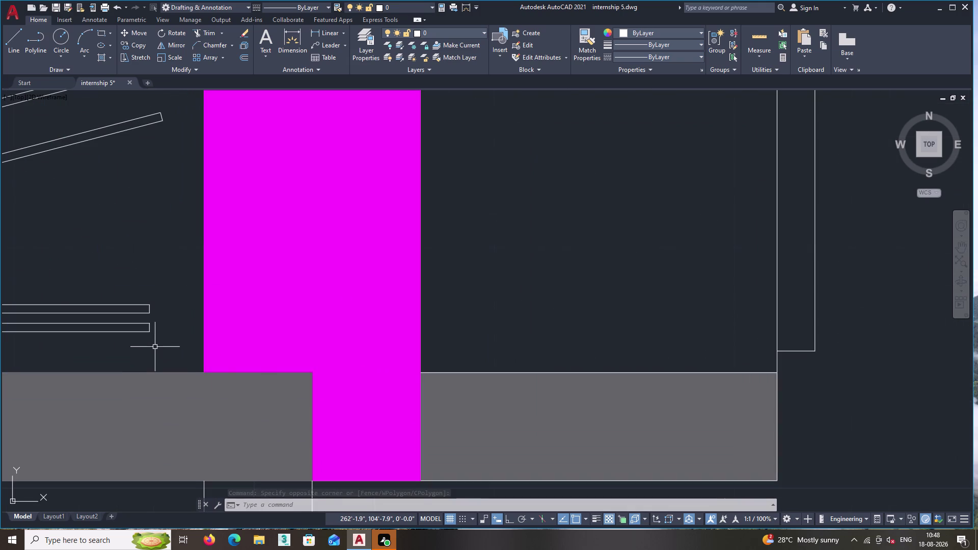
double_click(154, 347)
middle_drag(83, 224, 200, 286)
click(73, 138)
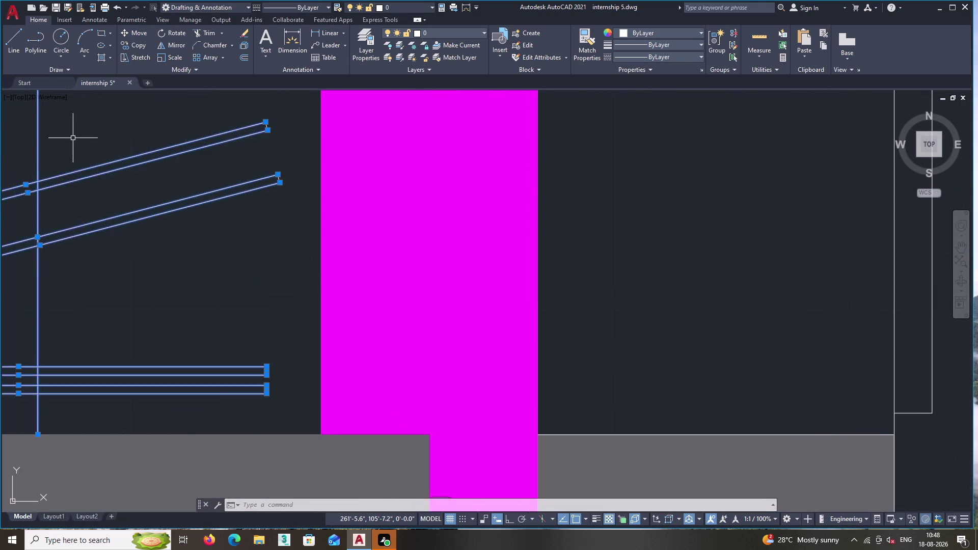
middle_click(73, 138)
scroll(down, 3)
middle_drag(72, 138, 187, 286)
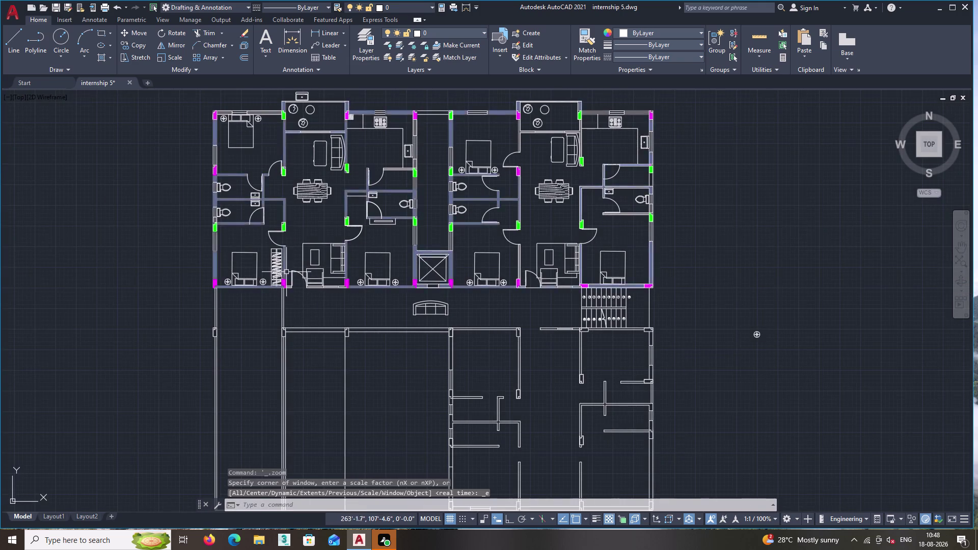
scroll(up, 3)
scroll(up, 3)
scroll(up, 3)
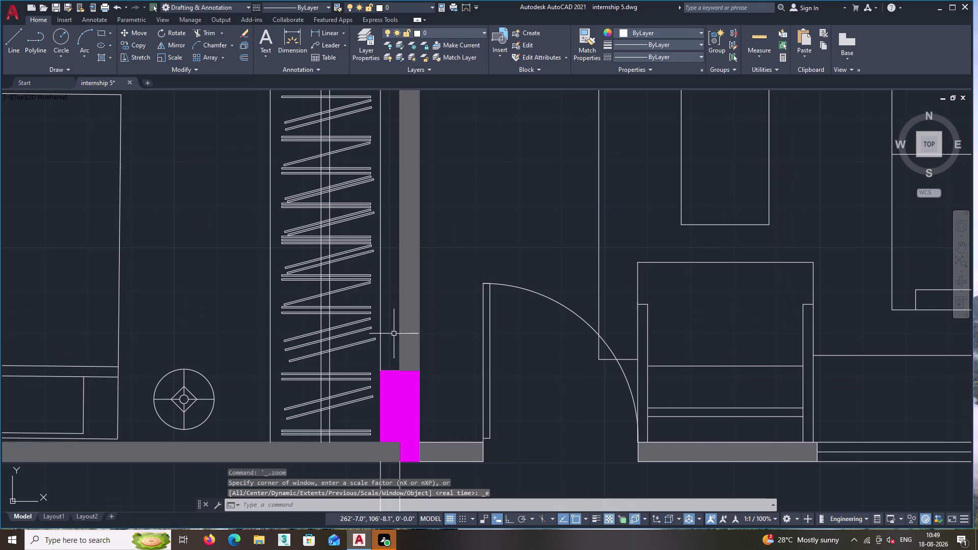
click(389, 346)
Select the wardrobe's upper zigzag lines.
middle_drag(271, 156, 278, 285)
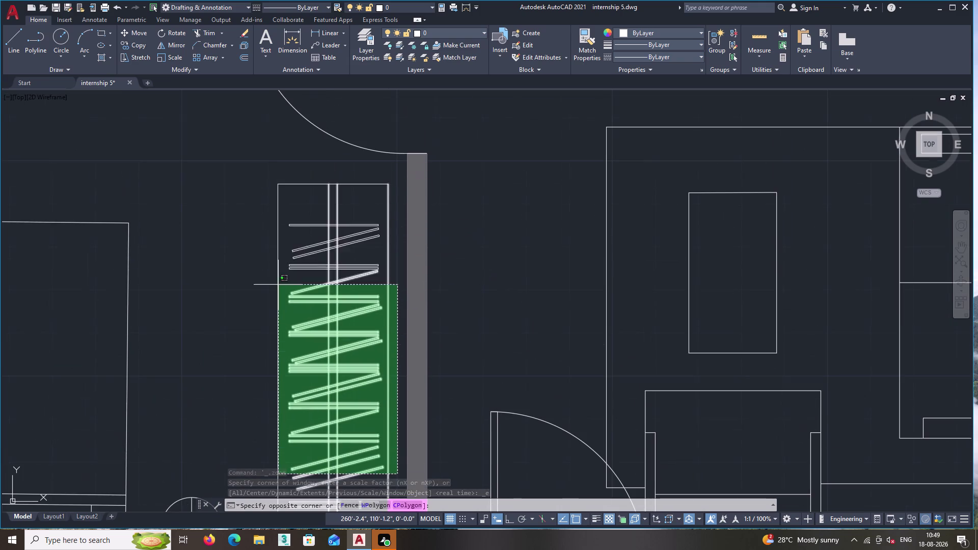
click(260, 178)
middle_drag(261, 178, 235, 146)
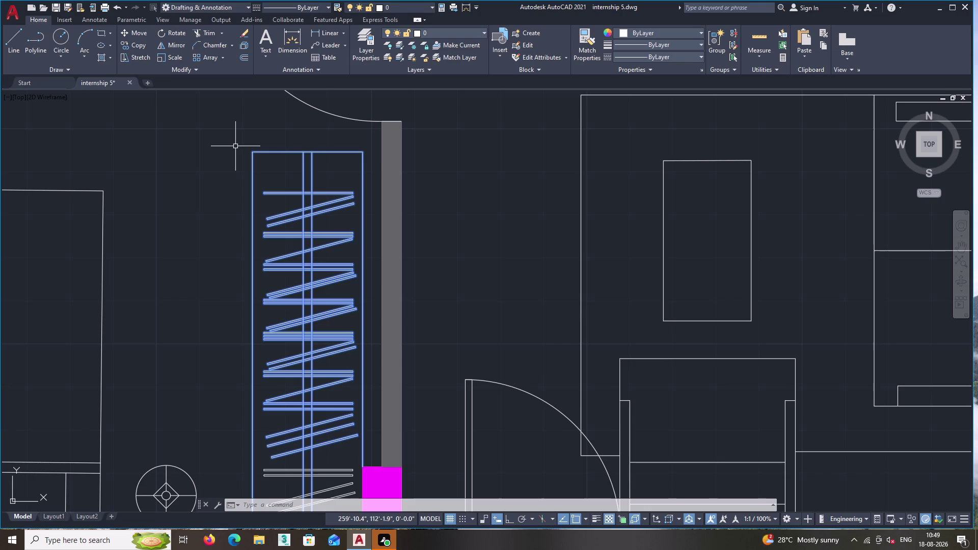
middle_drag(281, 233, 269, 172)
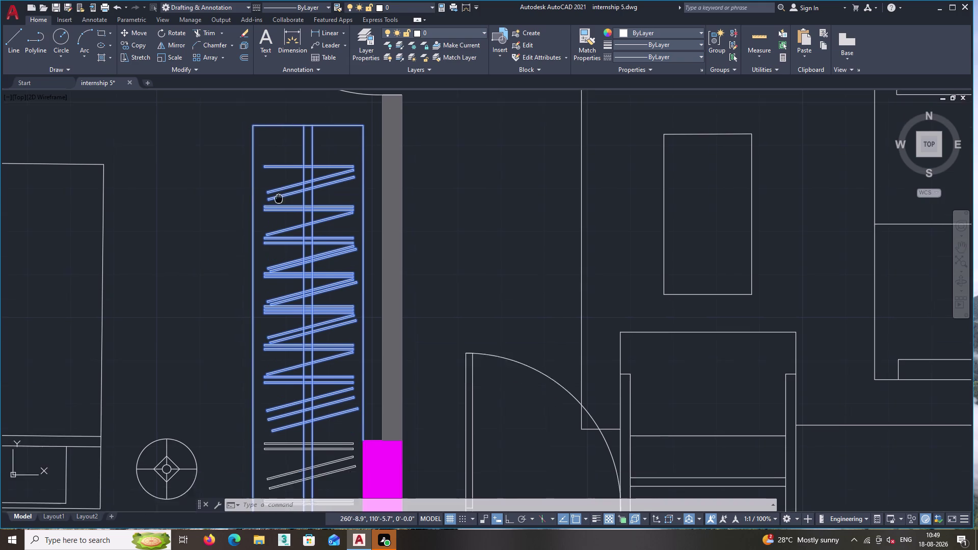
middle_drag(269, 173, 266, 134)
scroll(up, 3)
Add the lower sloped lines near the magenta column and bring up the selection's editing options.
double_click(322, 410)
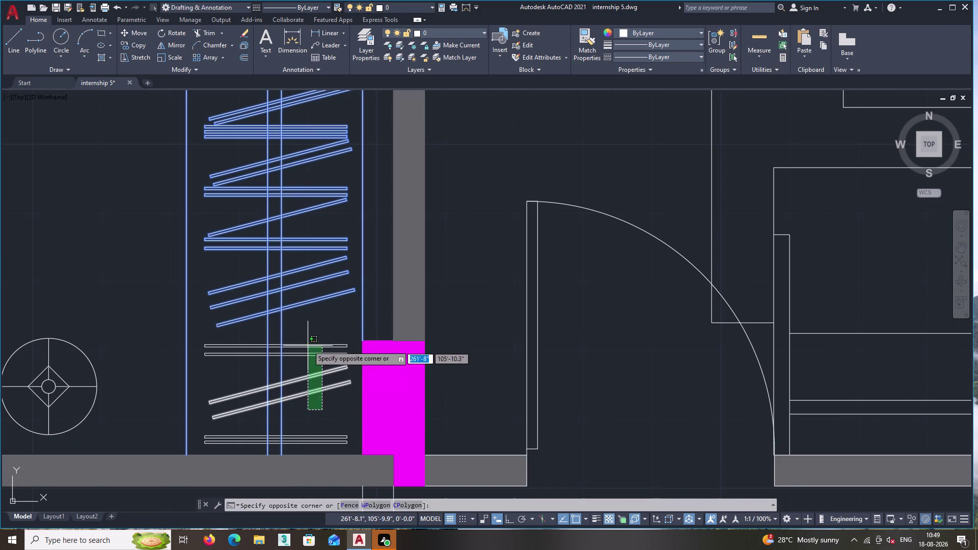
click(302, 327)
middle_drag(321, 413, 314, 333)
scroll(up, 3)
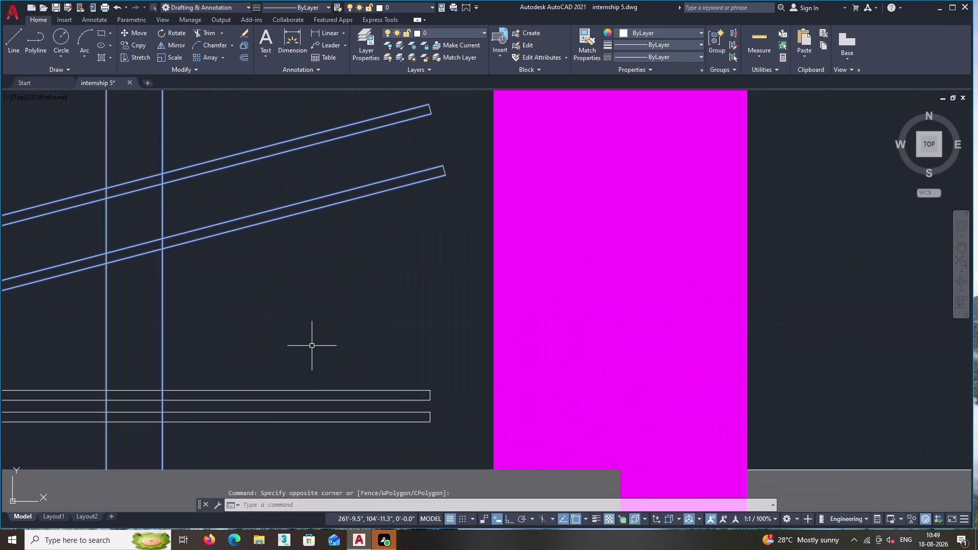
click(314, 441)
click(289, 361)
scroll(down, 3)
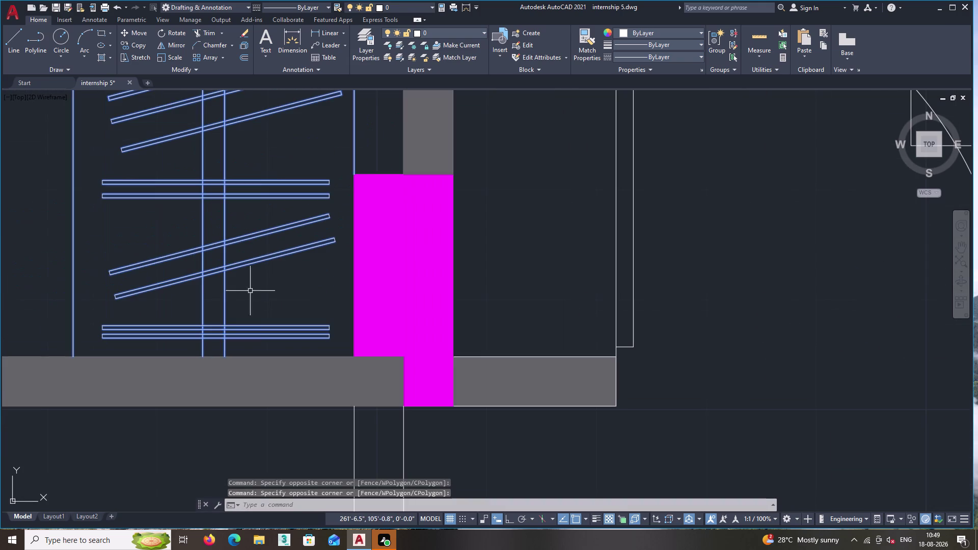
right_click(274, 293)
Start copying the hanger lines from the column corner, then abandon the copy with Esc.
click(309, 376)
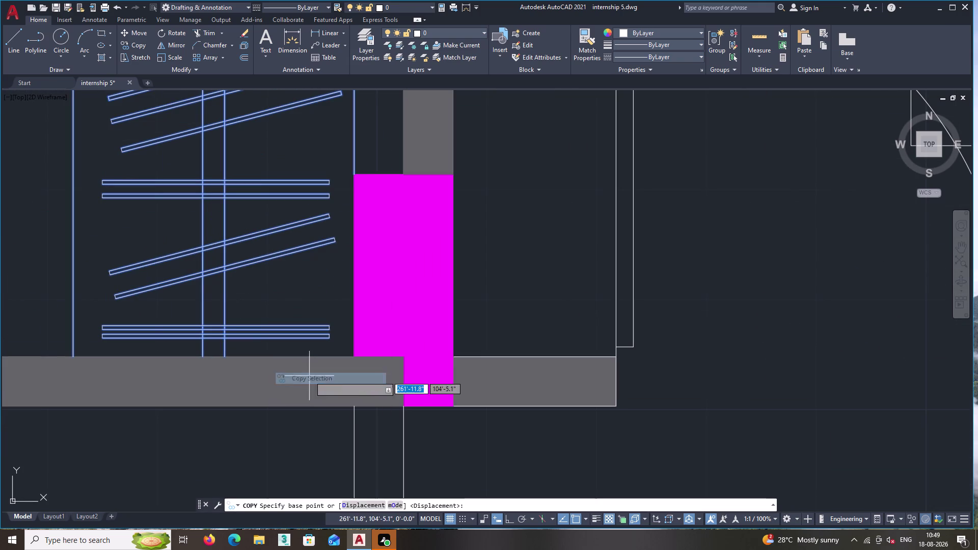
scroll(down, 3)
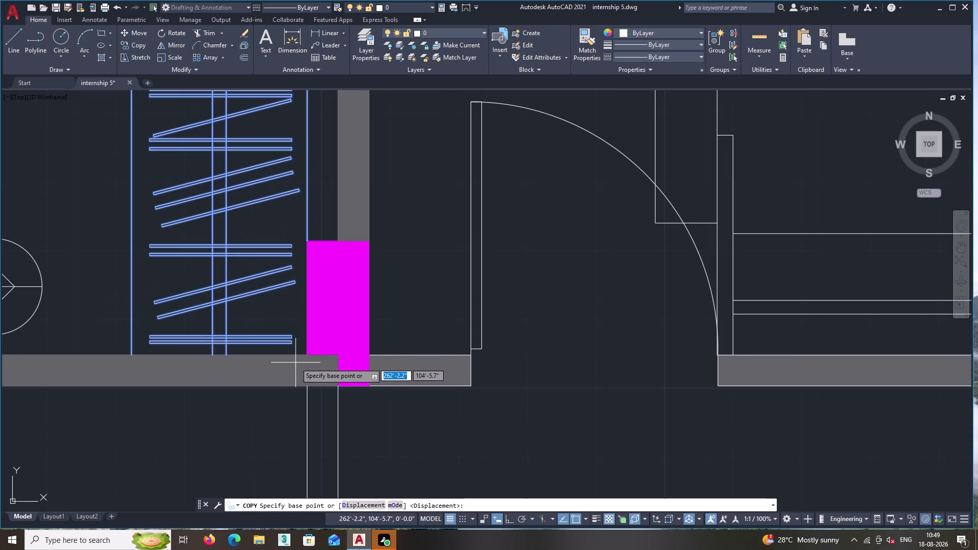
click(307, 239)
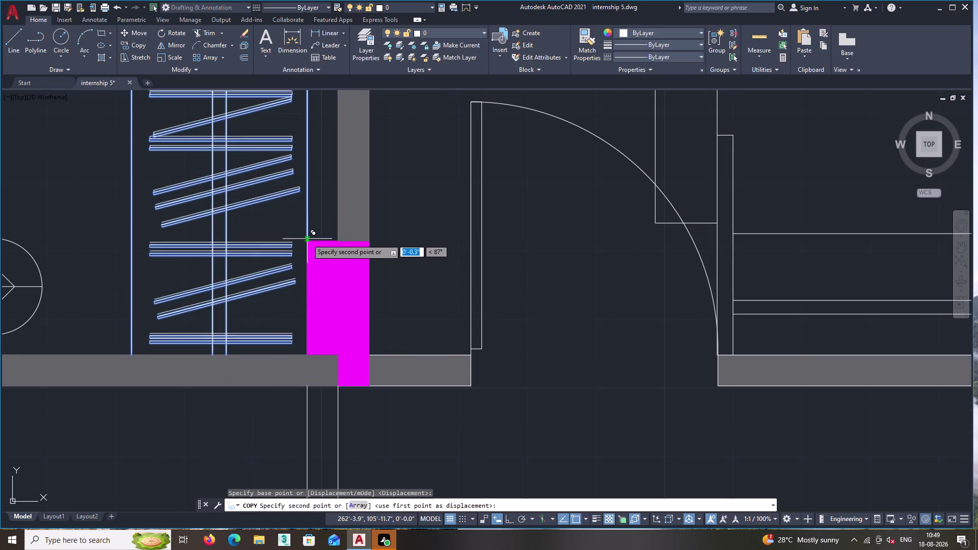
middle_drag(409, 241, 61, 256)
scroll(down, 3)
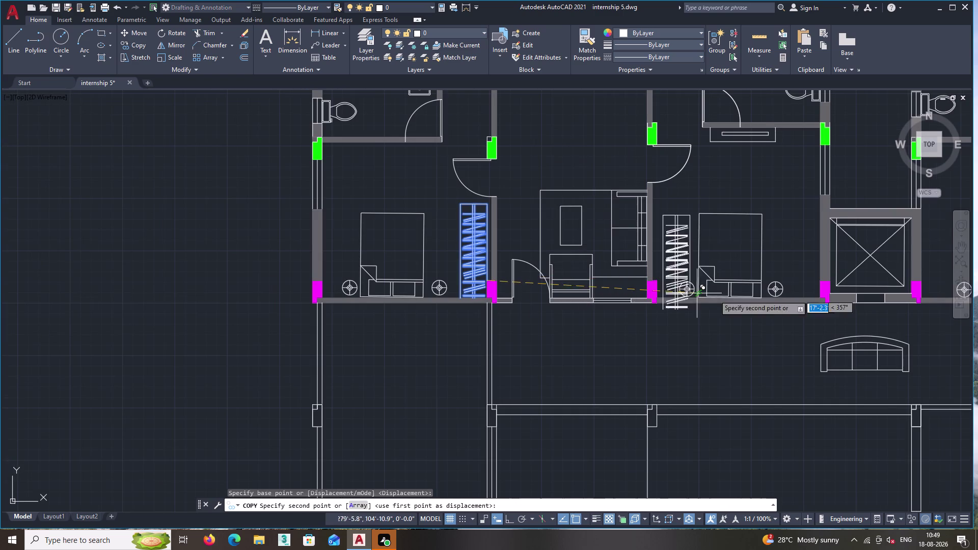
middle_drag(761, 295, 586, 286)
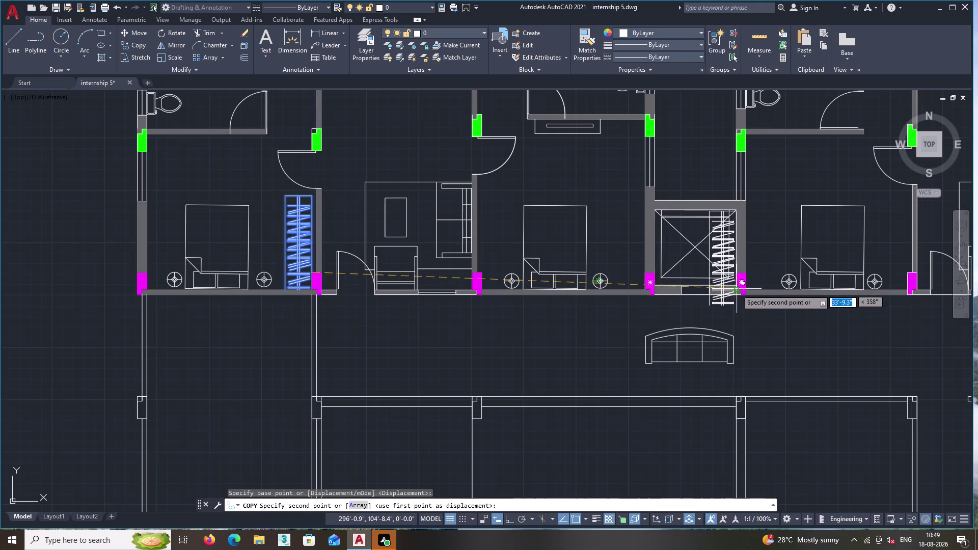
middle_drag(647, 329, 480, 339)
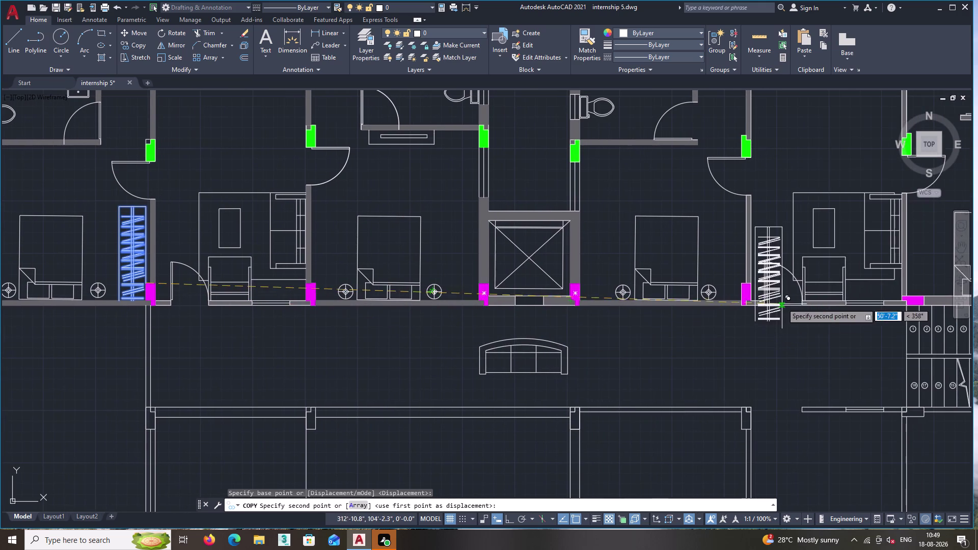
scroll(up, 3)
scroll(up, 3)
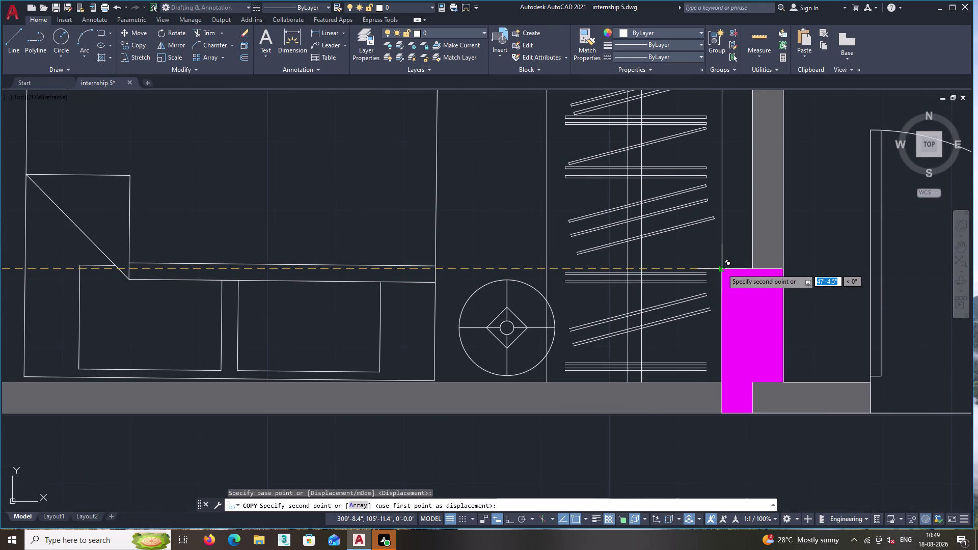
double_click(721, 270)
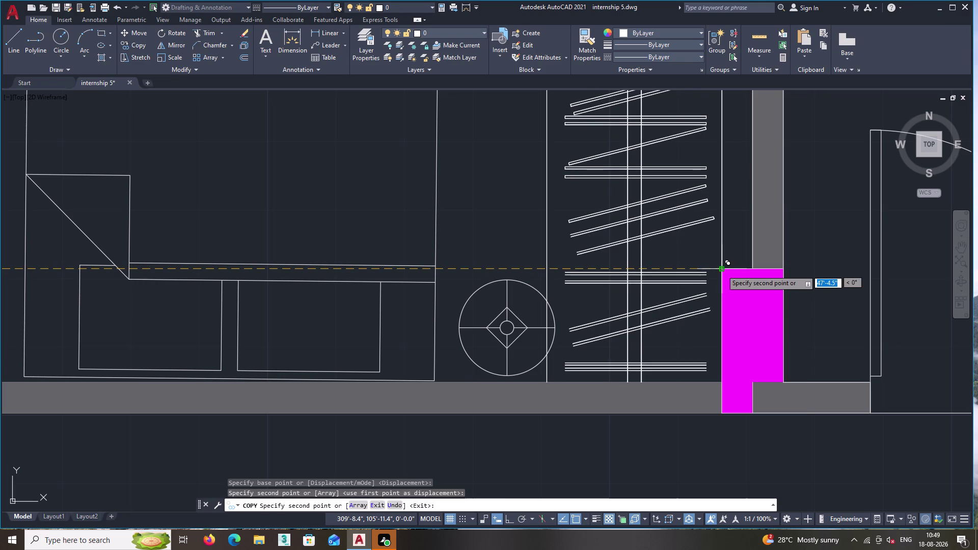
key(Escape)
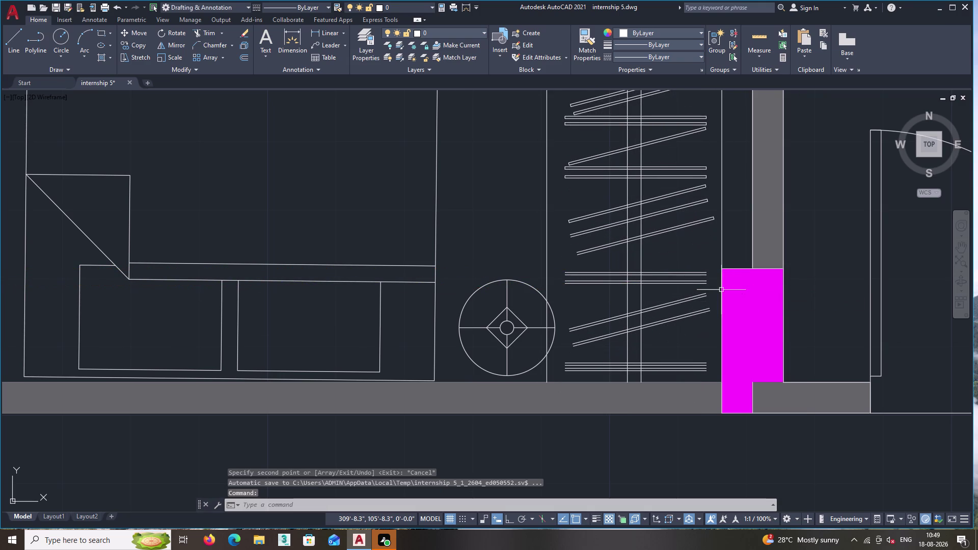
scroll(up, 3)
scroll(down, 3)
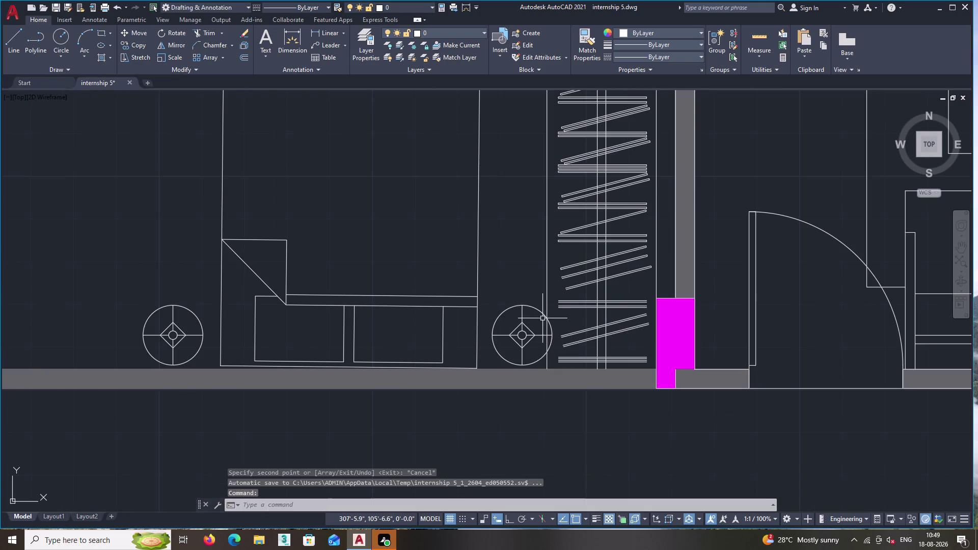
Open the bedside lamp's block definition, then dismiss it and clear the selection.
double_click(532, 305)
right_click(517, 274)
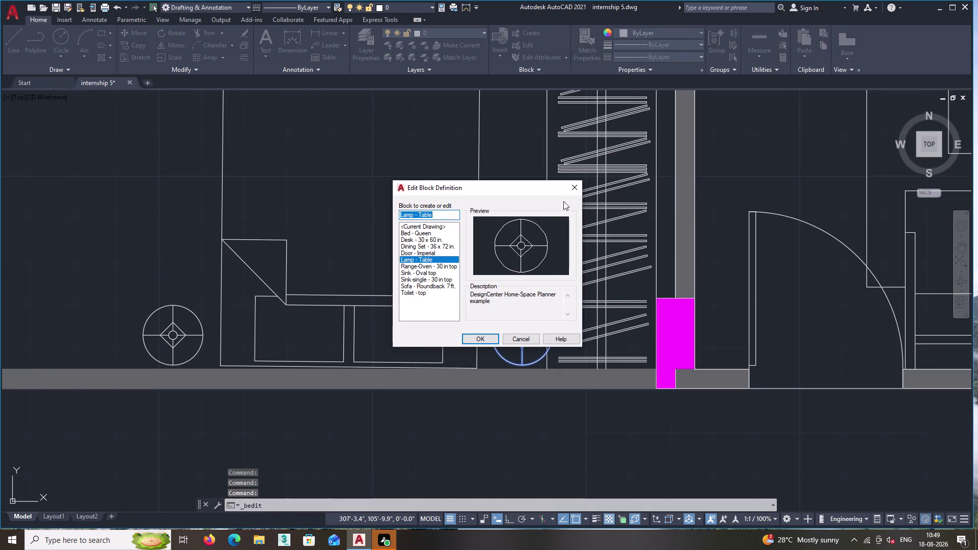
click(580, 176)
double_click(578, 182)
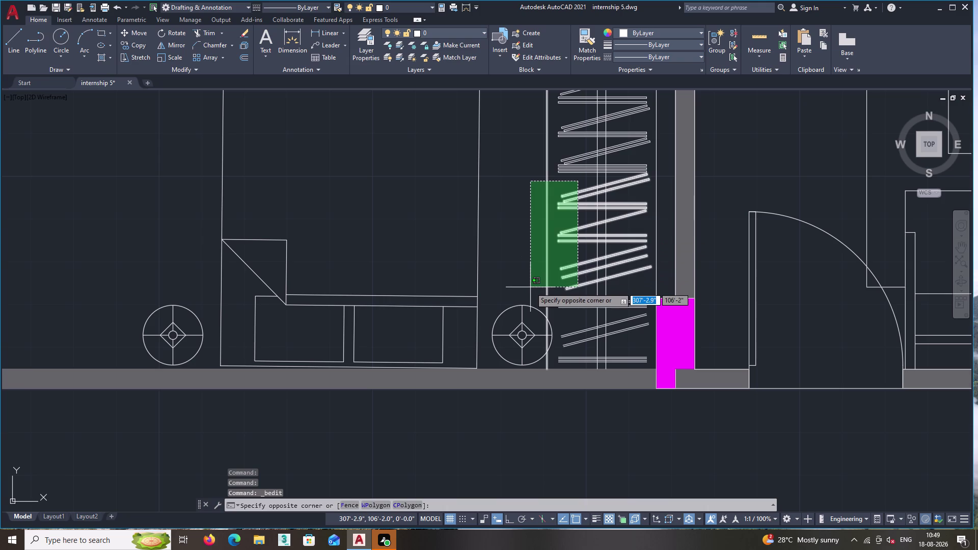
key(Escape)
scroll(down, 3)
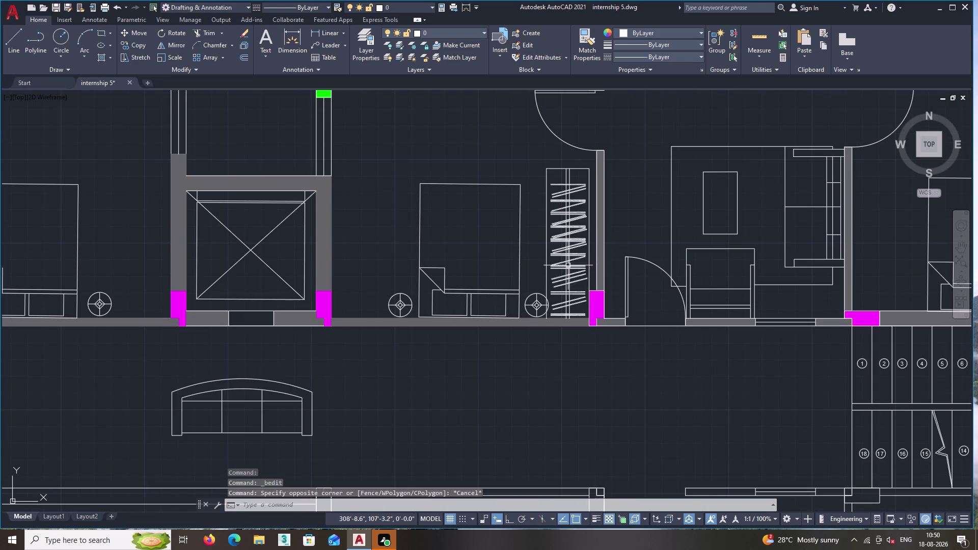
scroll(up, 3)
Move the first bedside lamp closer to the bed.
drag(541, 310, 538, 306)
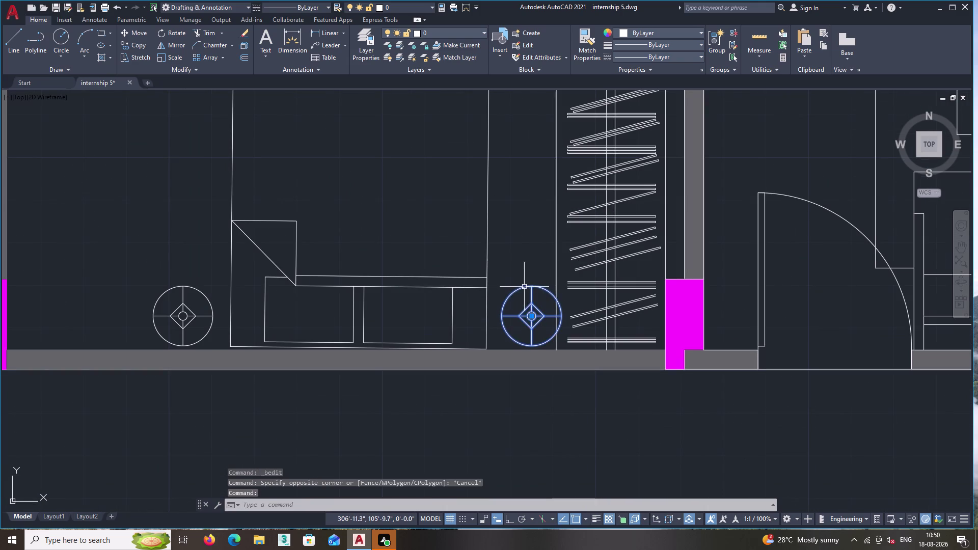
right_click(517, 275)
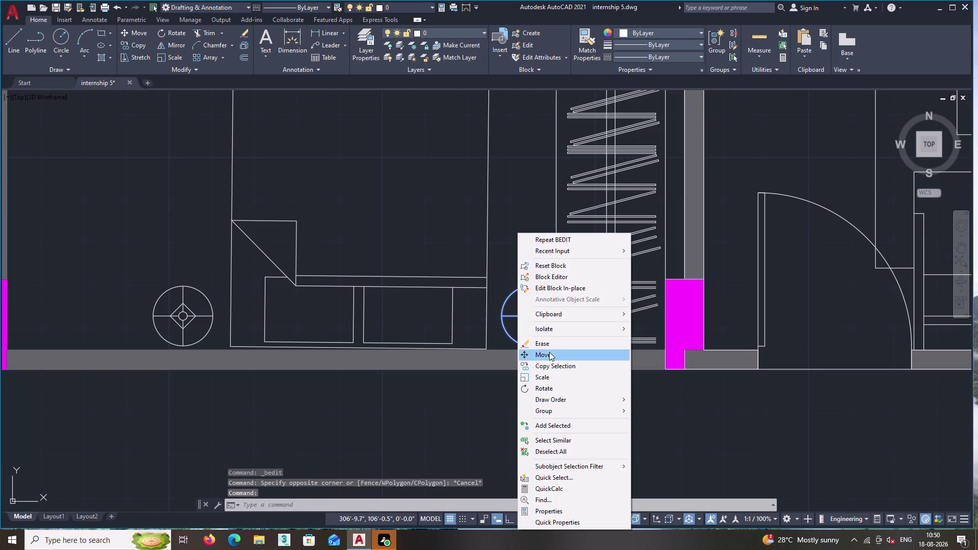
click(549, 352)
click(530, 316)
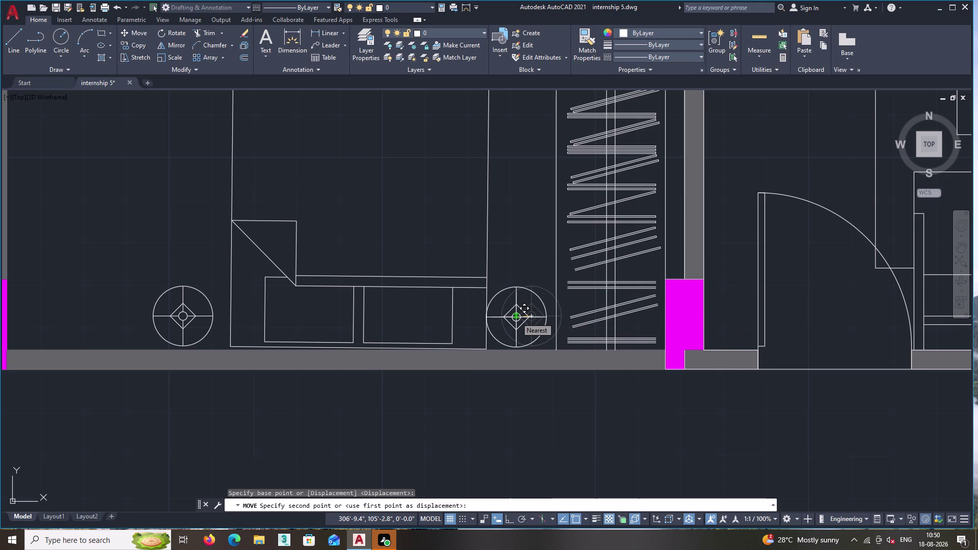
double_click(516, 317)
scroll(down, 3)
middle_drag(336, 293, 437, 304)
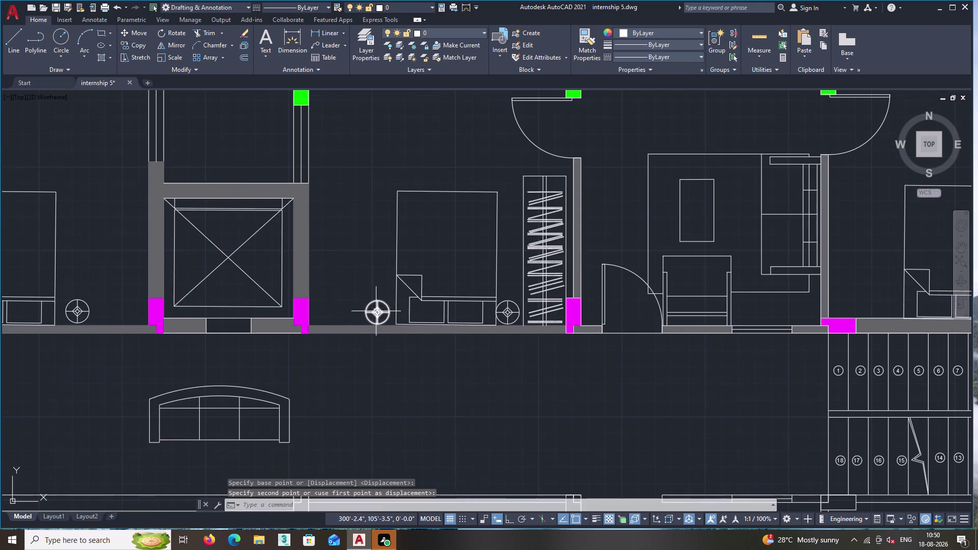
scroll(up, 3)
Move the lamp on the bed's other side closer to the bed.
click(398, 345)
click(377, 311)
right_click(350, 249)
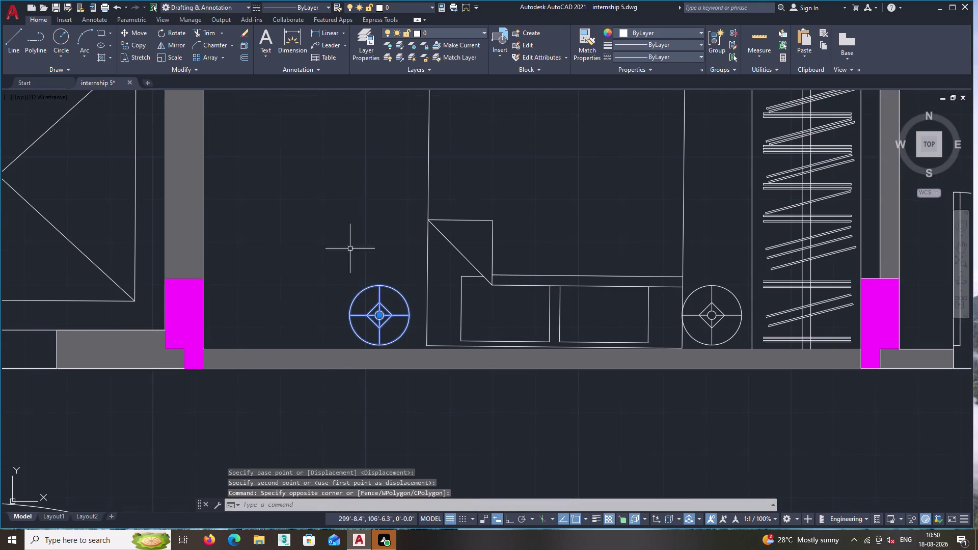
double_click(380, 353)
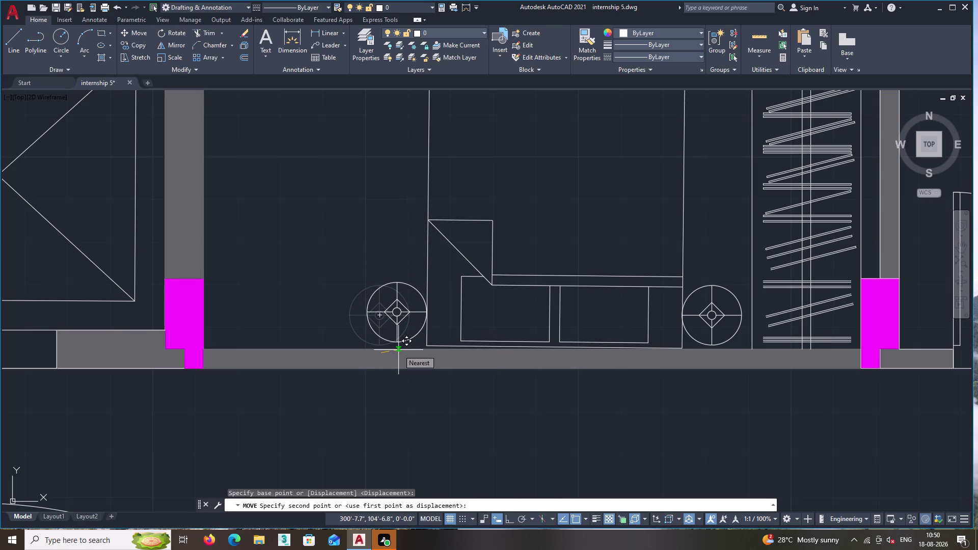
double_click(398, 351)
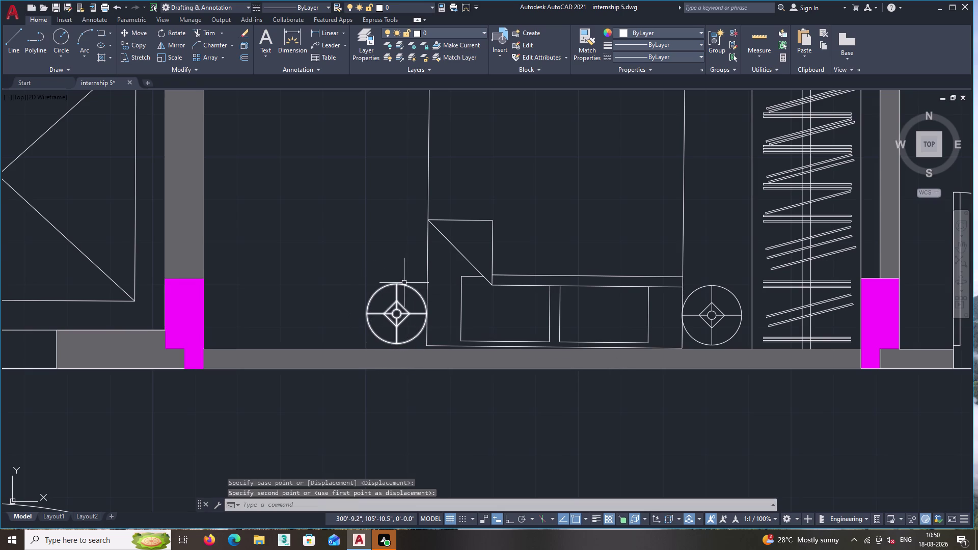
scroll(down, 3)
middle_drag(389, 239, 344, 285)
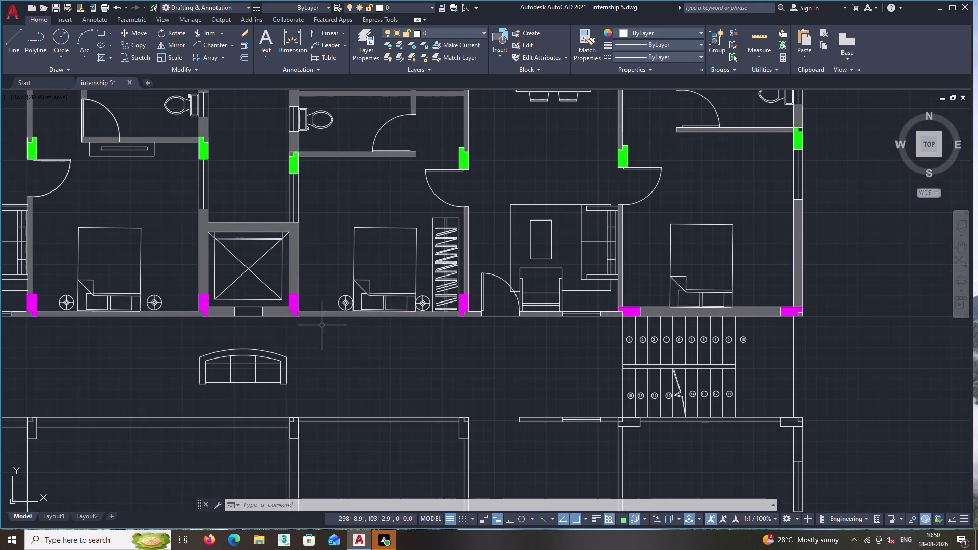
Select the first hanger lines of the wardrobe in the neighbouring bedroom.
middle_drag(341, 288, 313, 351)
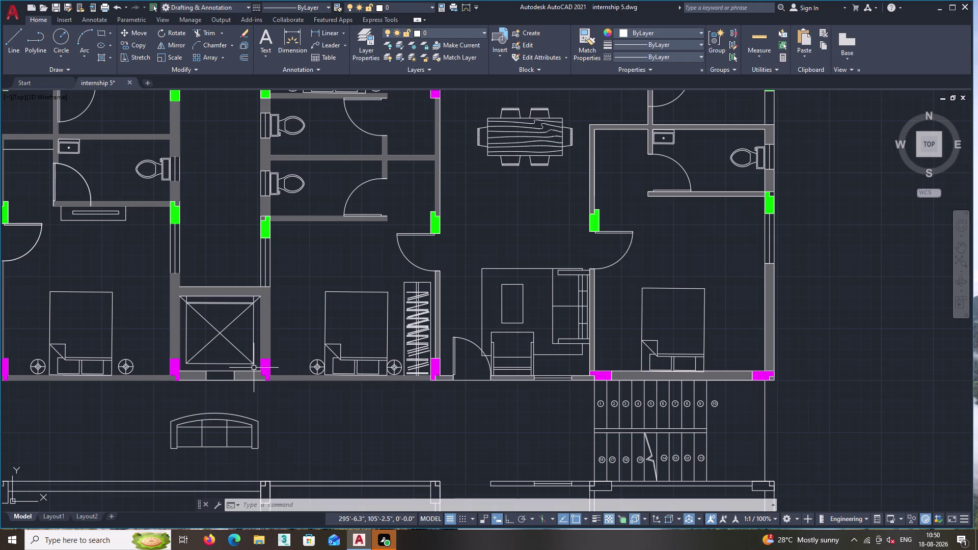
middle_drag(104, 369, 427, 343)
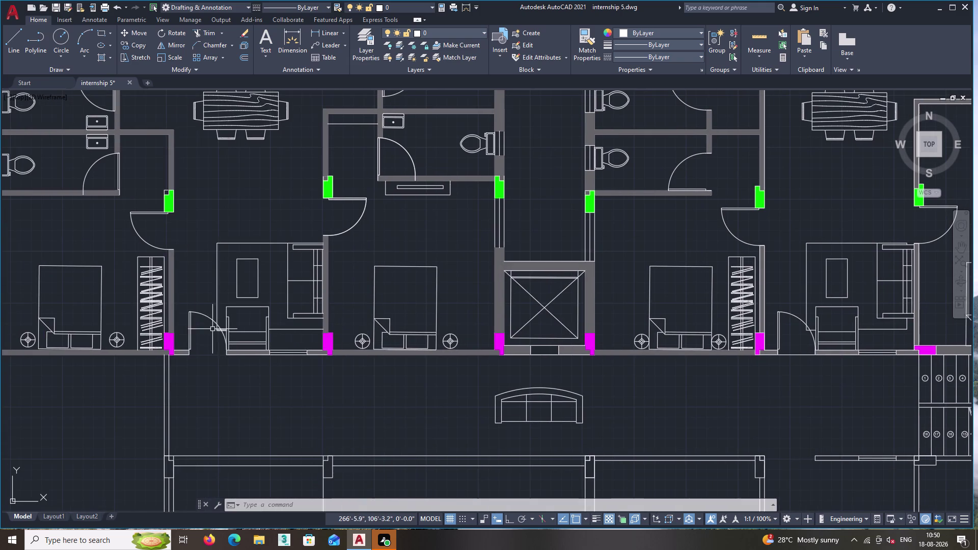
scroll(up, 3)
scroll(up, 3)
double_click(152, 315)
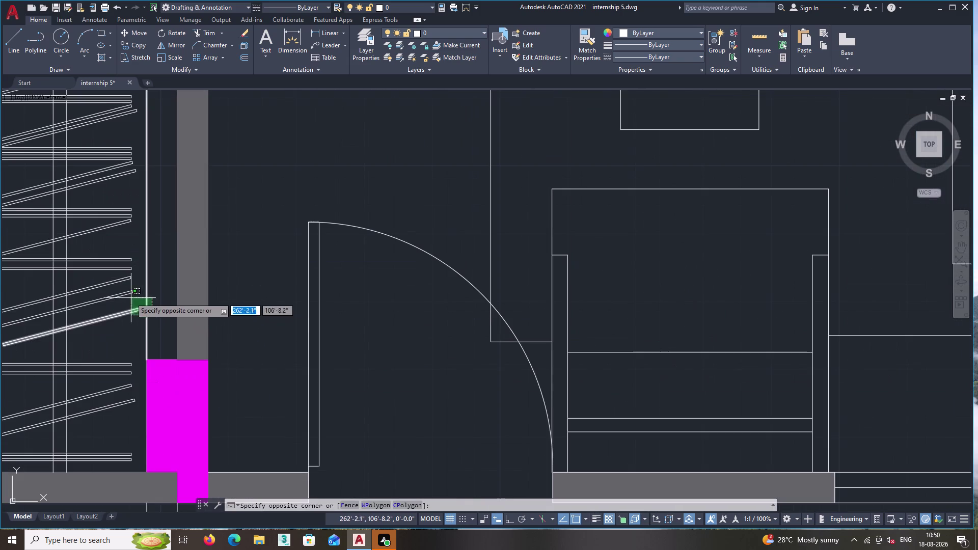
middle_drag(120, 290, 269, 343)
click(110, 216)
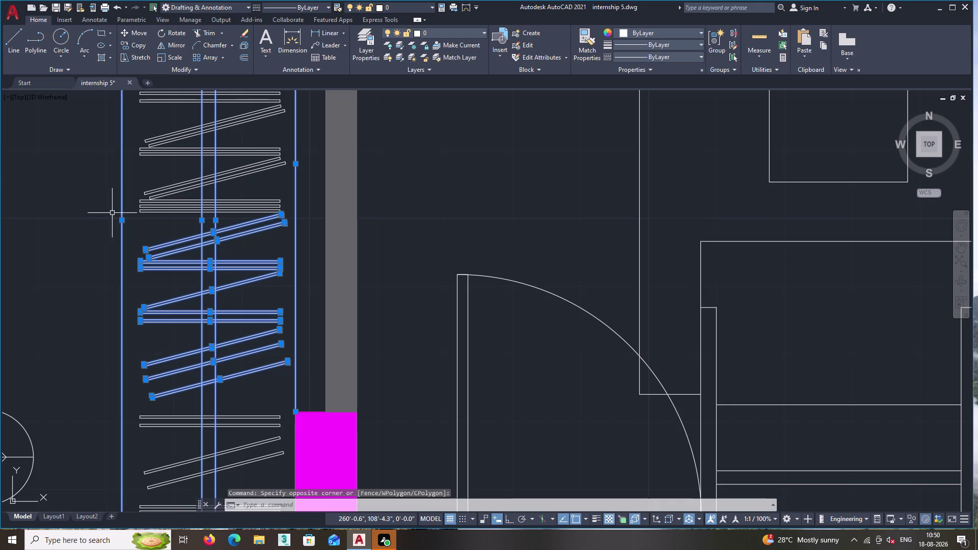
middle_drag(144, 177, 200, 319)
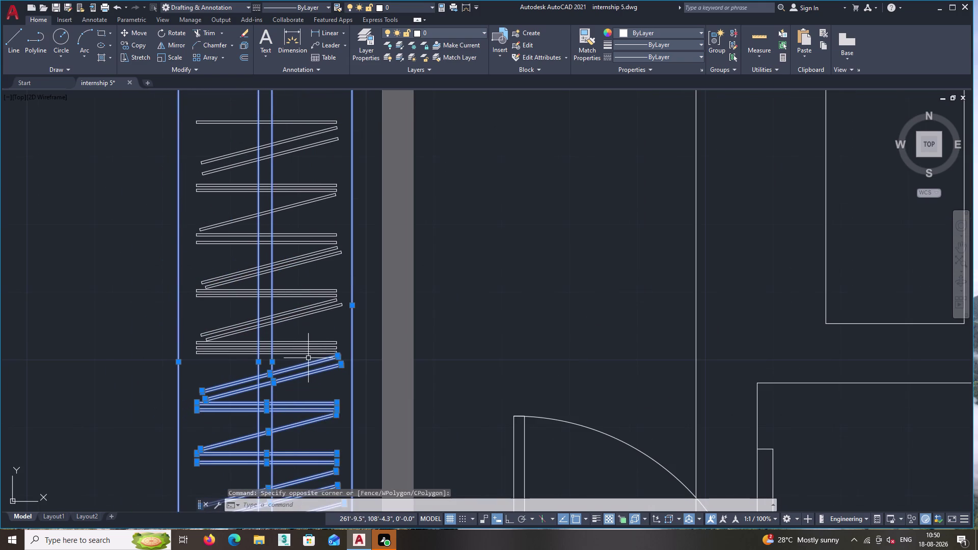
Add the upper, lower and bottom hanger lines, then show their edit actions.
click(305, 358)
scroll(down, 3)
middle_drag(266, 254, 285, 304)
scroll(up, 3)
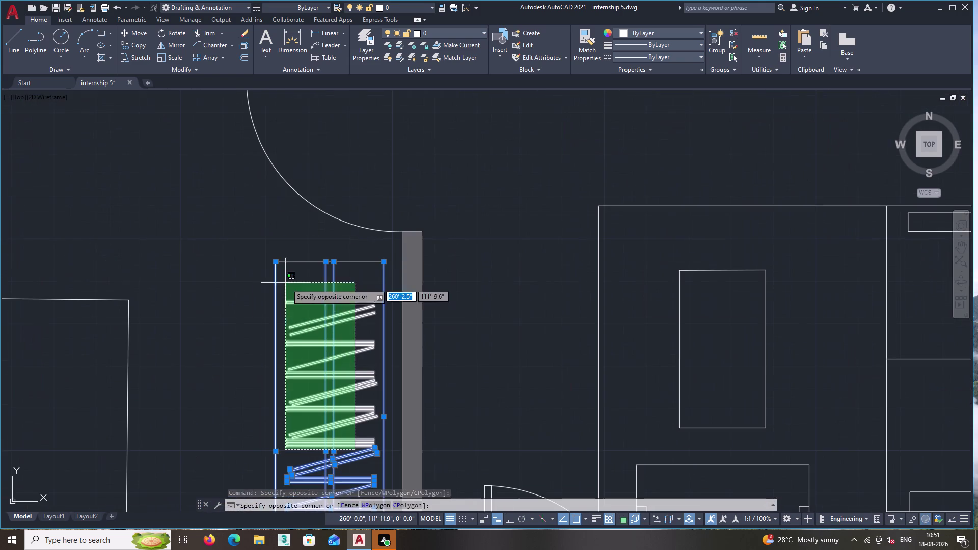
click(288, 286)
middle_drag(288, 315, 243, 150)
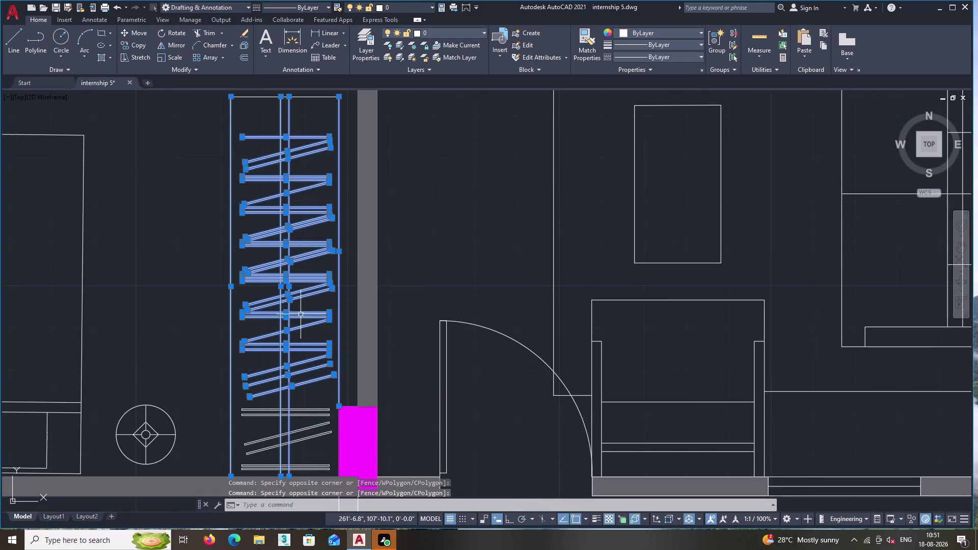
middle_drag(299, 328, 279, 218)
click(296, 335)
click(273, 287)
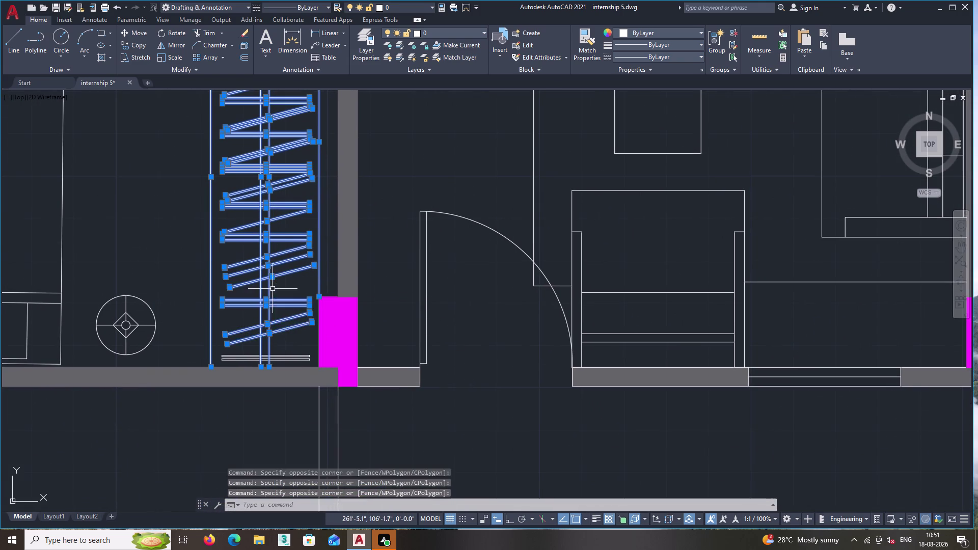
scroll(up, 3)
click(286, 365)
click(266, 331)
right_click(259, 289)
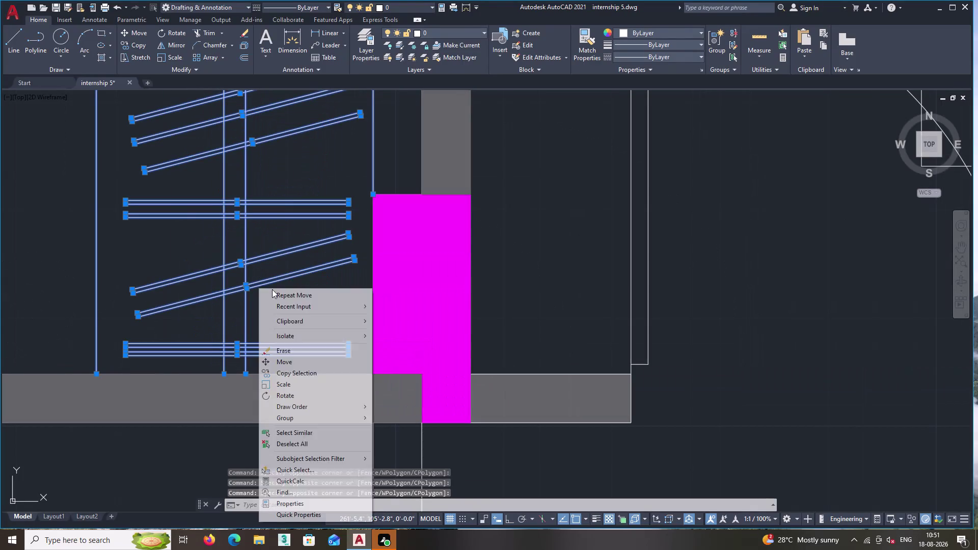
Copy the wardrobe lines from the column corner to the wall beside the lift shaft.
click(301, 371)
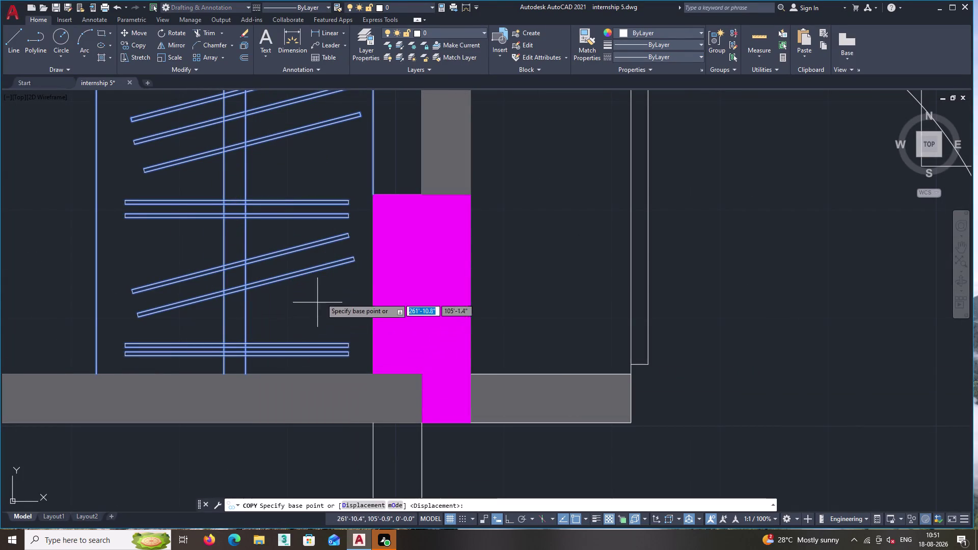
click(373, 194)
scroll(down, 3)
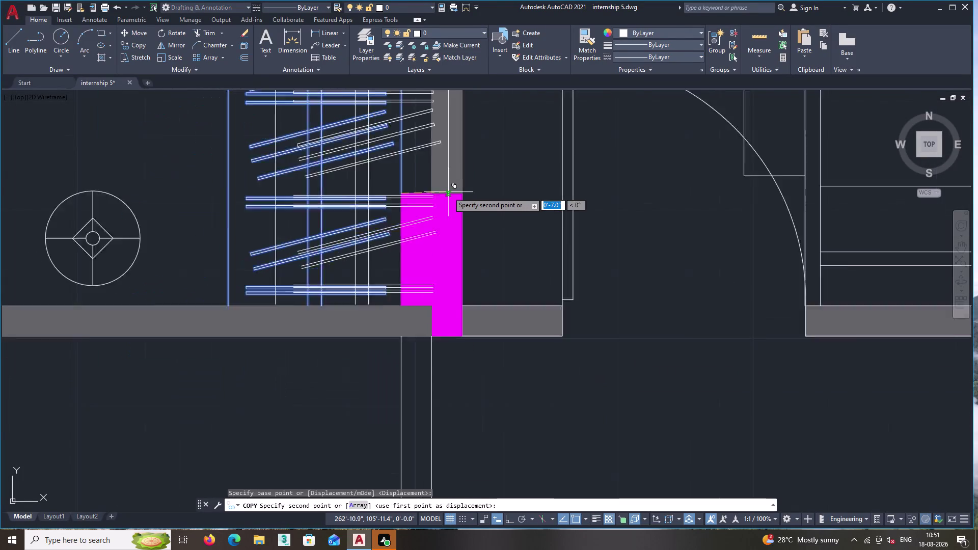
middle_drag(448, 192, 192, 246)
scroll(down, 3)
scroll(down, 3)
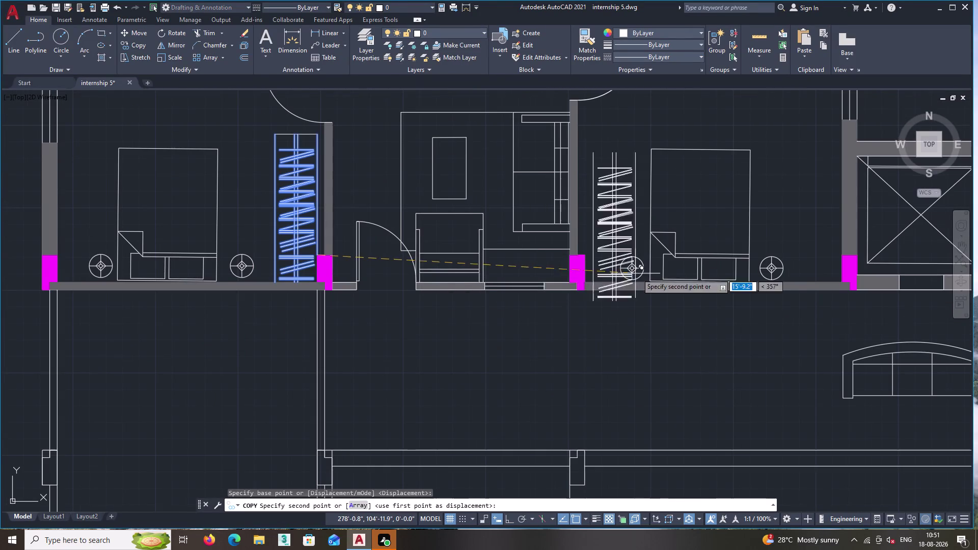
middle_drag(655, 271, 462, 282)
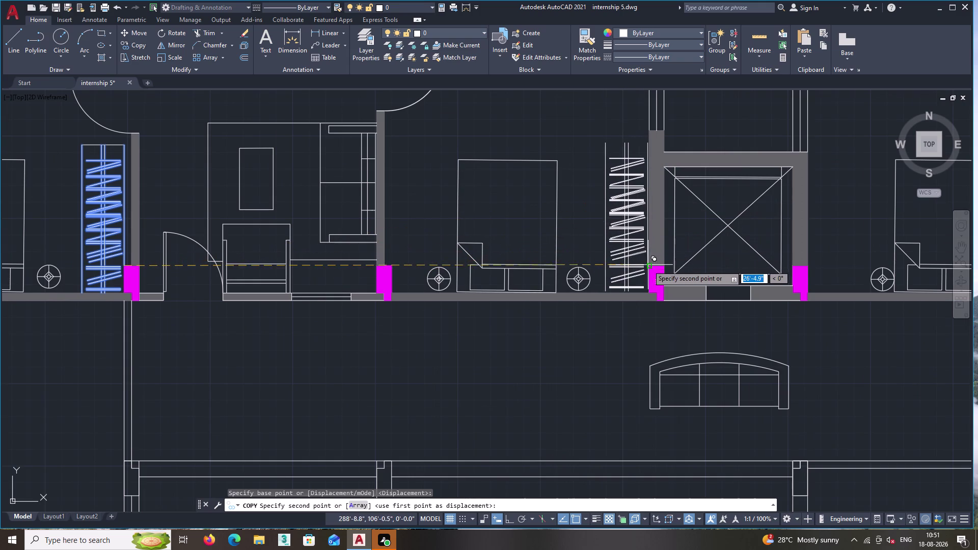
scroll(up, 3)
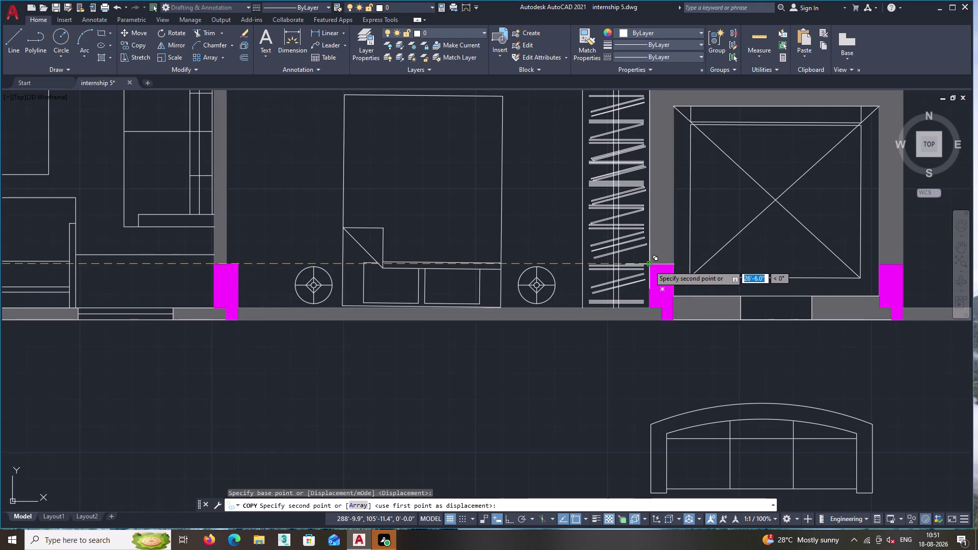
click(649, 265)
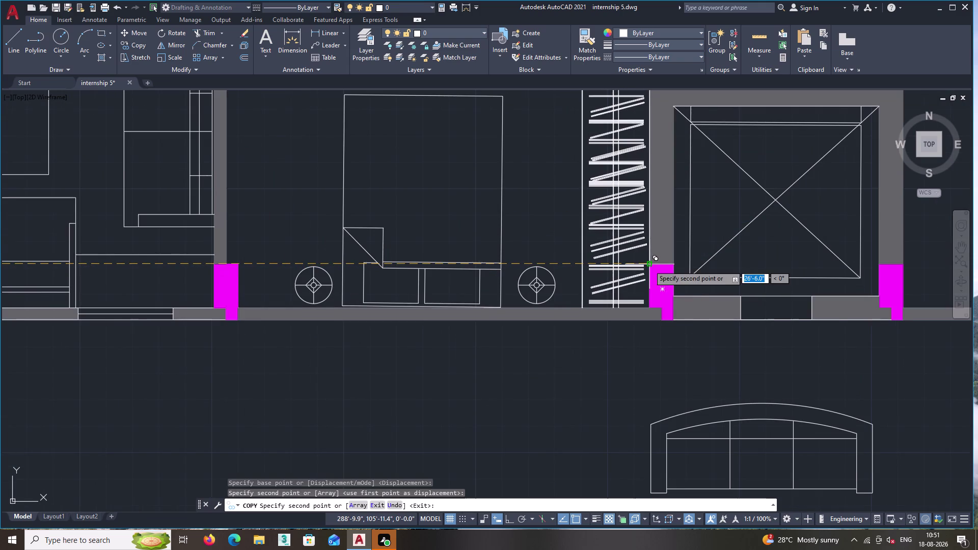
scroll(down, 3)
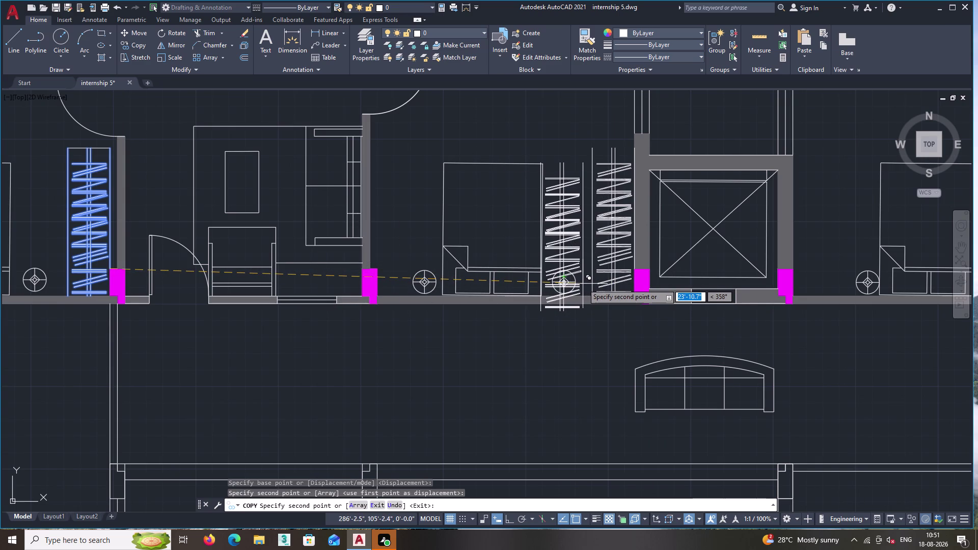
key(Escape)
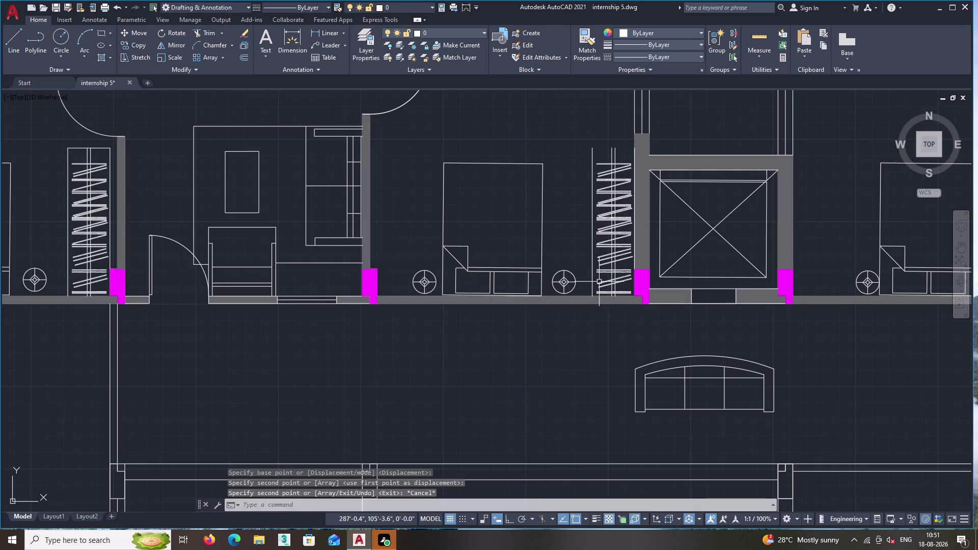
scroll(up, 3)
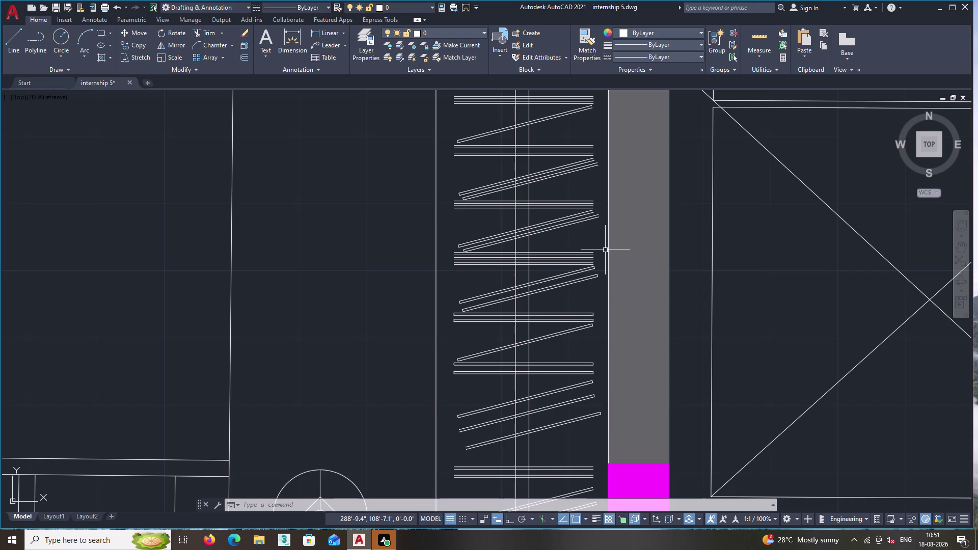
scroll(down, 3)
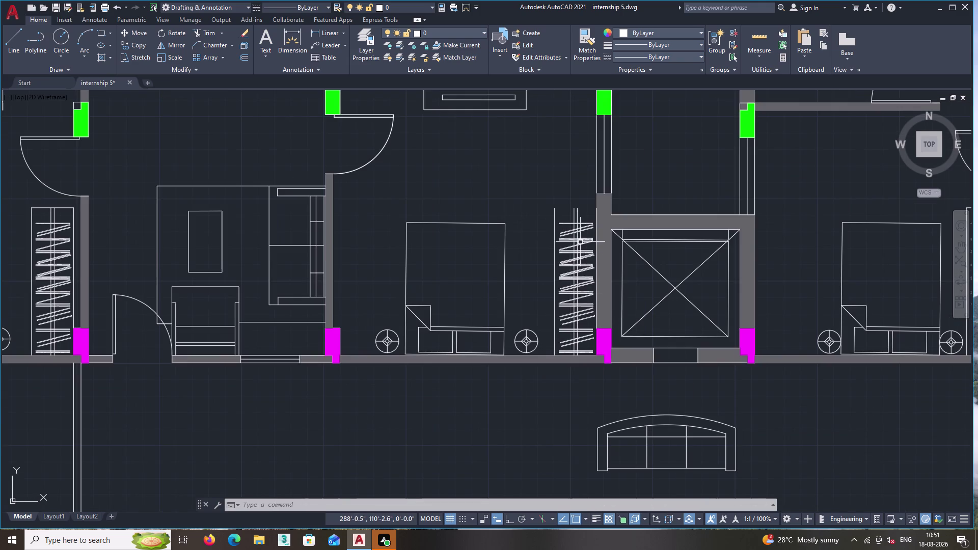
scroll(up, 3)
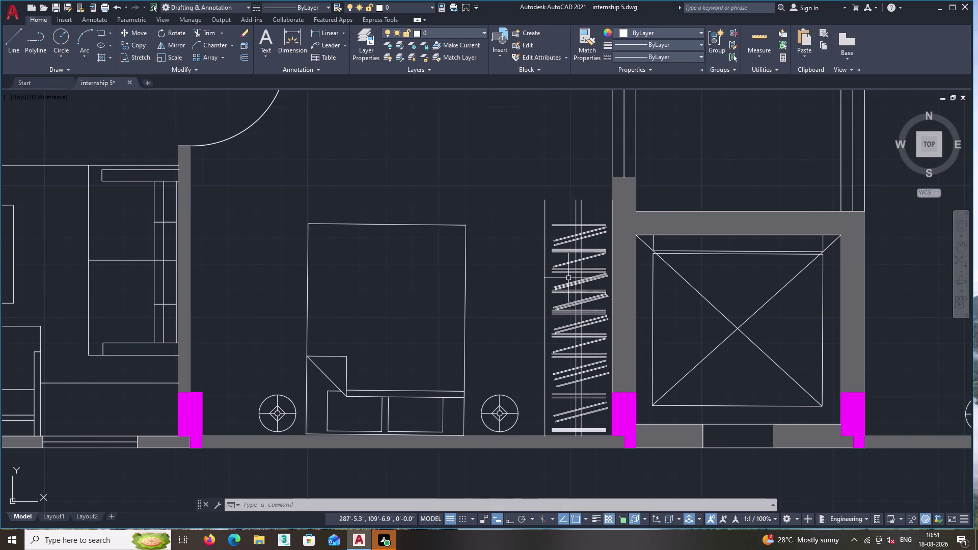
scroll(down, 3)
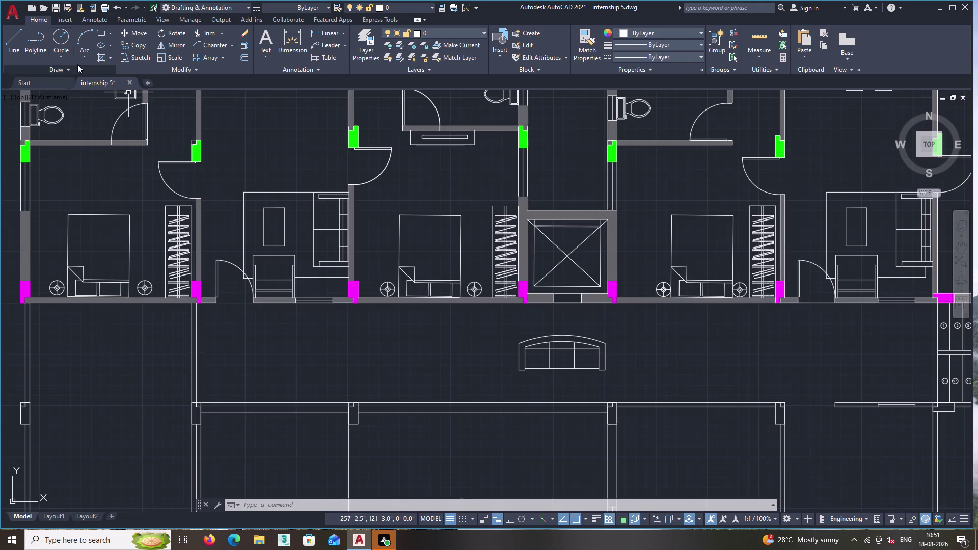
Draw a short line from the wardrobe's top-left corner to the wall corner.
click(9, 37)
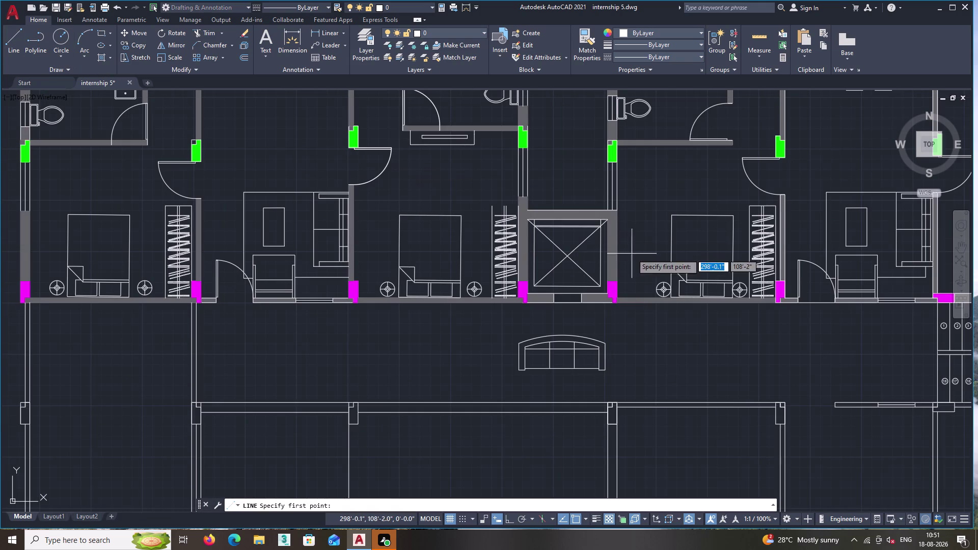
scroll(up, 3)
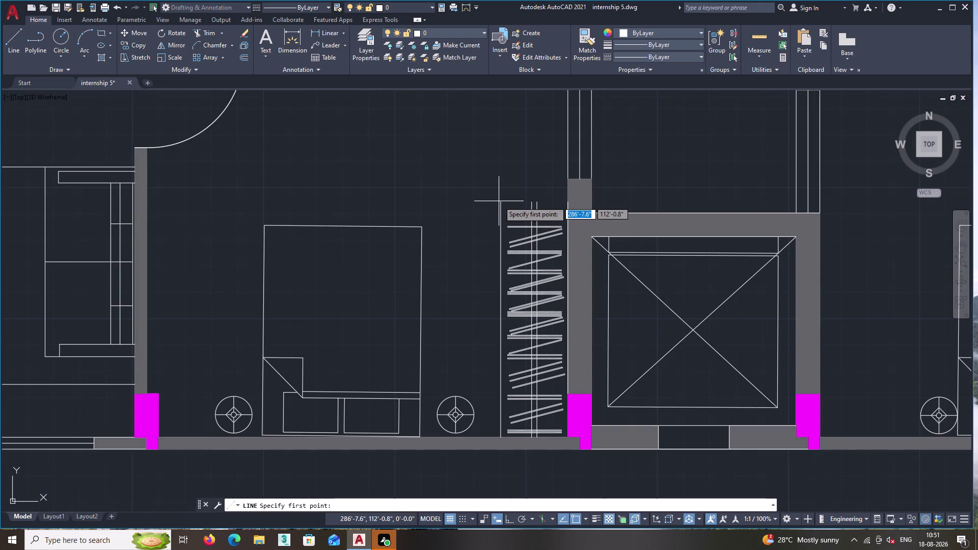
click(501, 202)
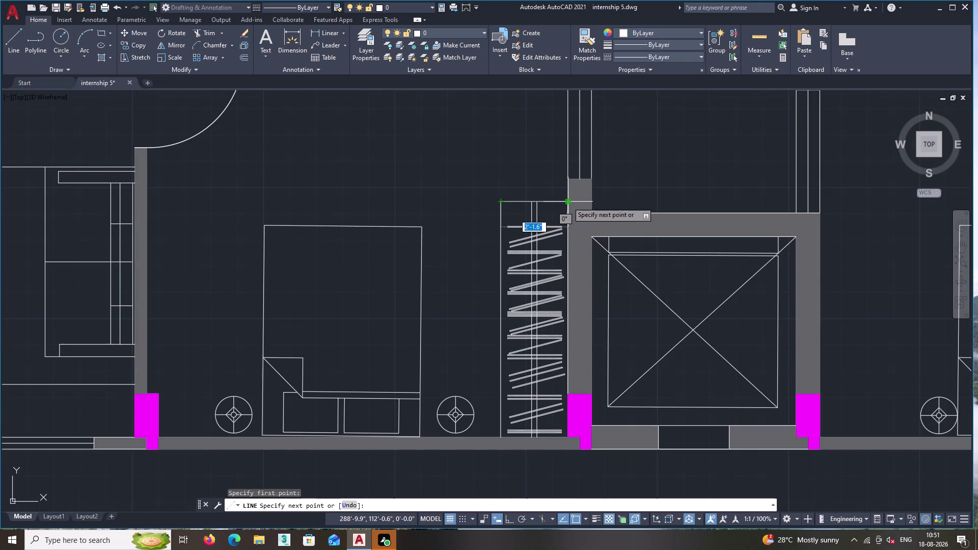
click(567, 202)
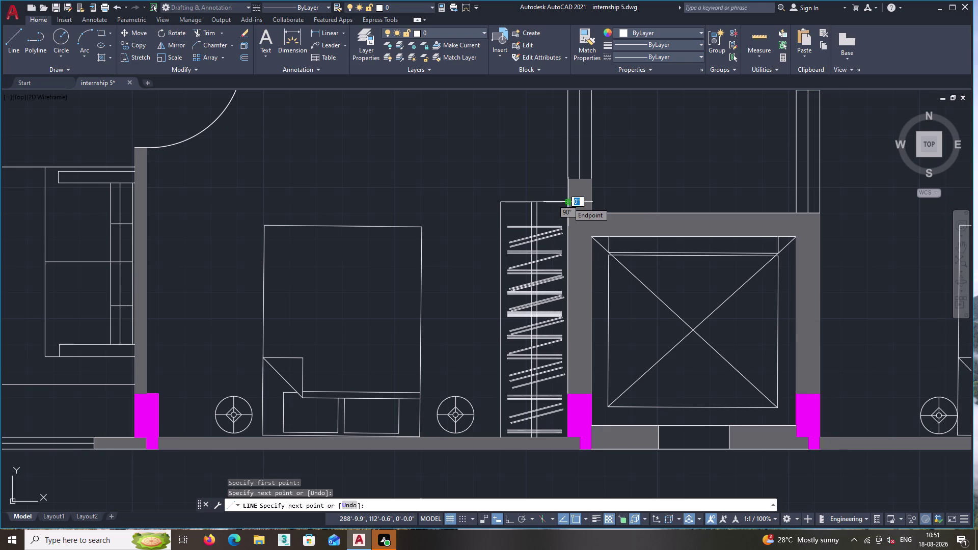
key(Escape)
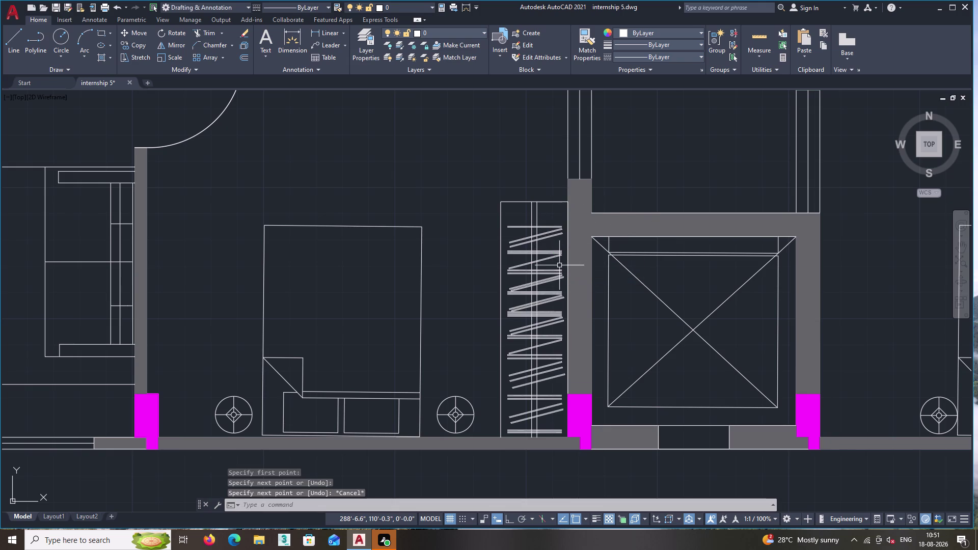
scroll(down, 3)
middle_drag(328, 285, 613, 225)
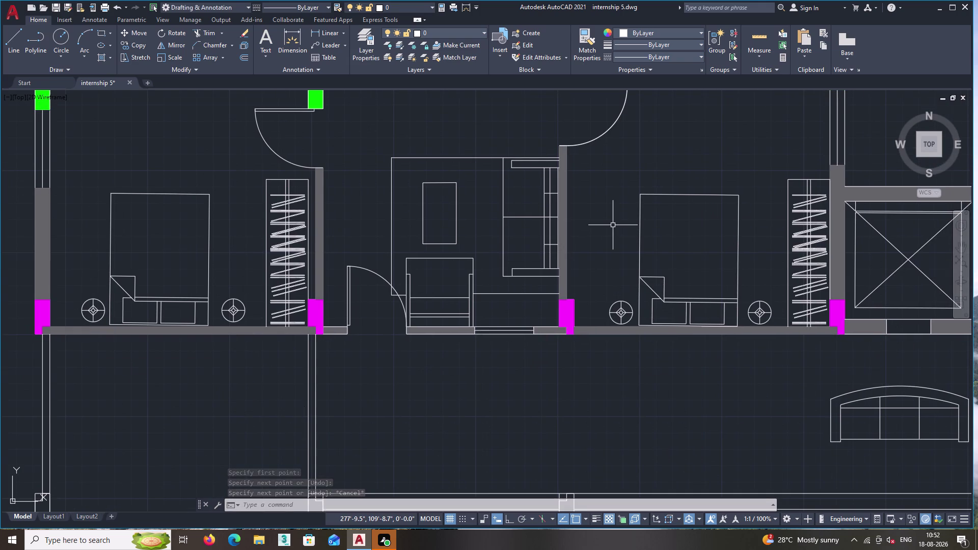
middle_drag(280, 277, 300, 303)
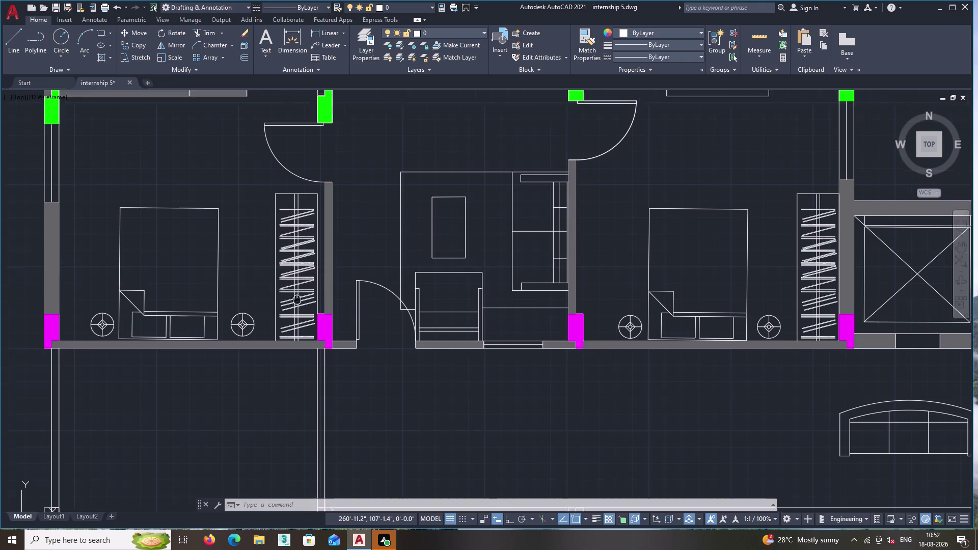
middle_drag(301, 303, 353, 354)
scroll(up, 3)
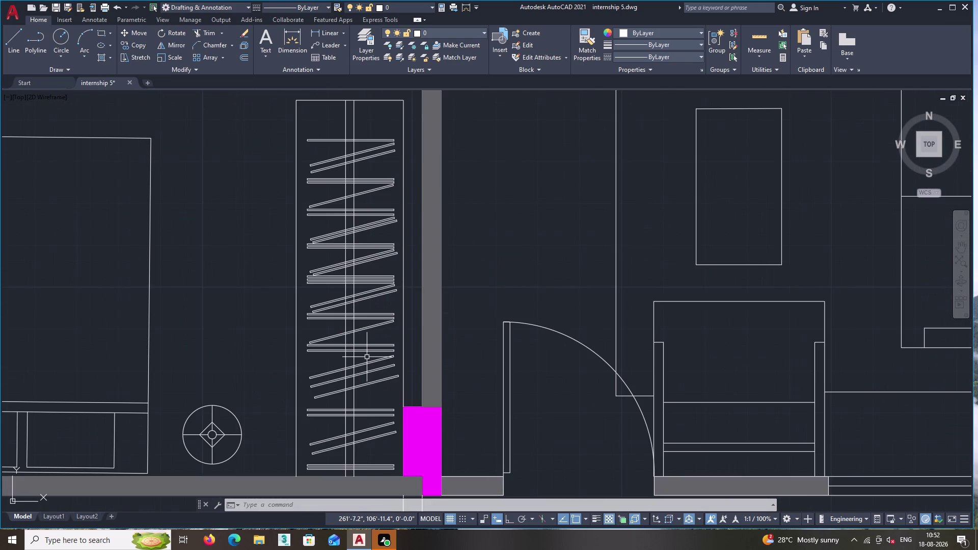
click(408, 264)
click(282, 124)
middle_drag(297, 160, 329, 297)
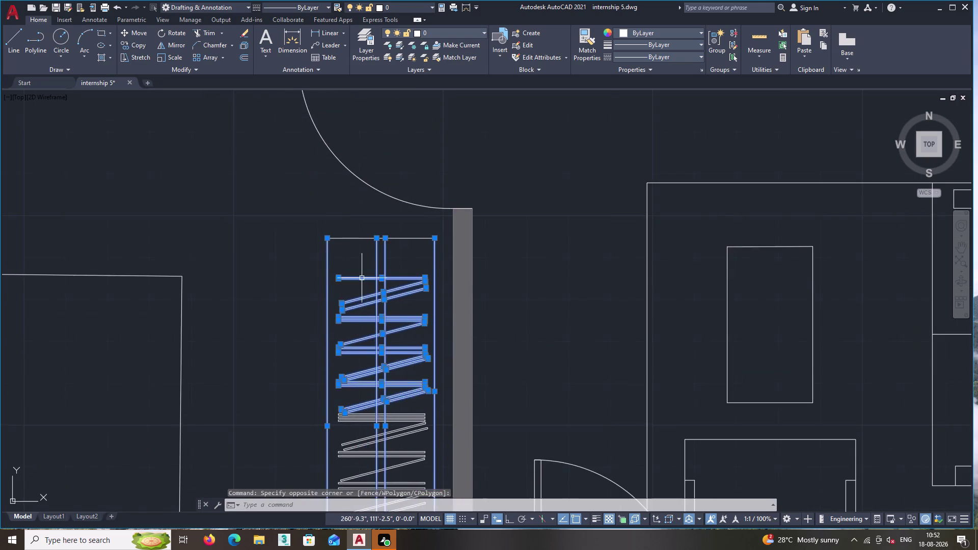
scroll(up, 3)
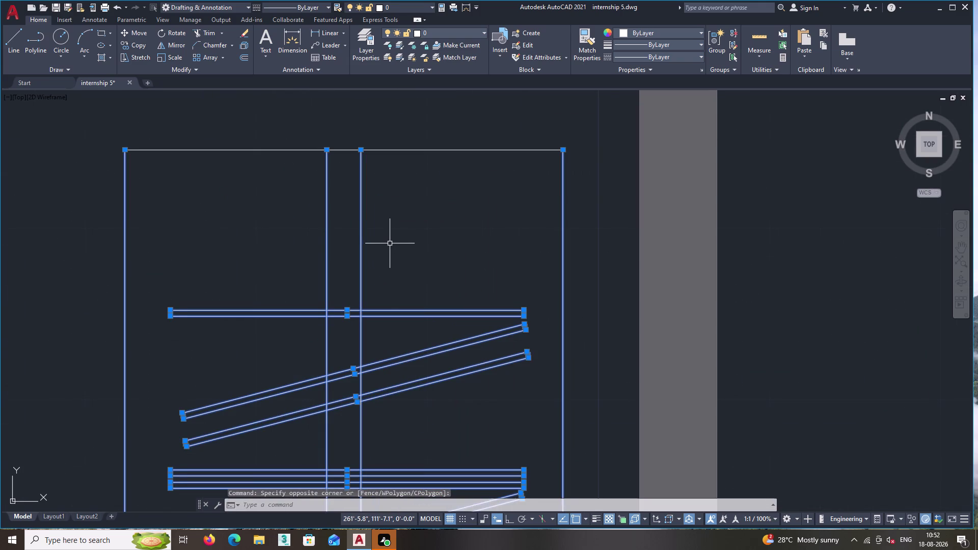
key(Escape)
key(j)
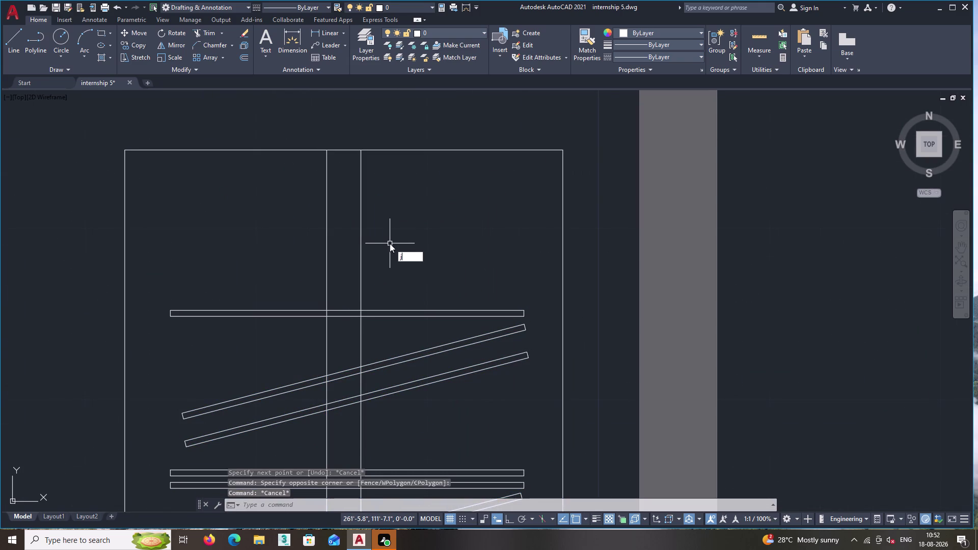
Start JOIN and window-select the wardrobe's top lines and left side.
key(Return)
click(420, 235)
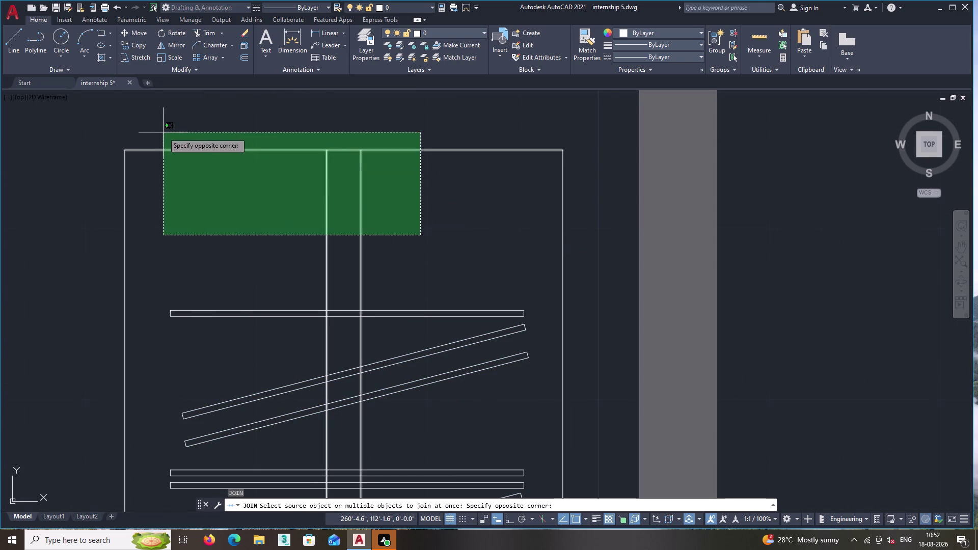
click(164, 137)
click(176, 240)
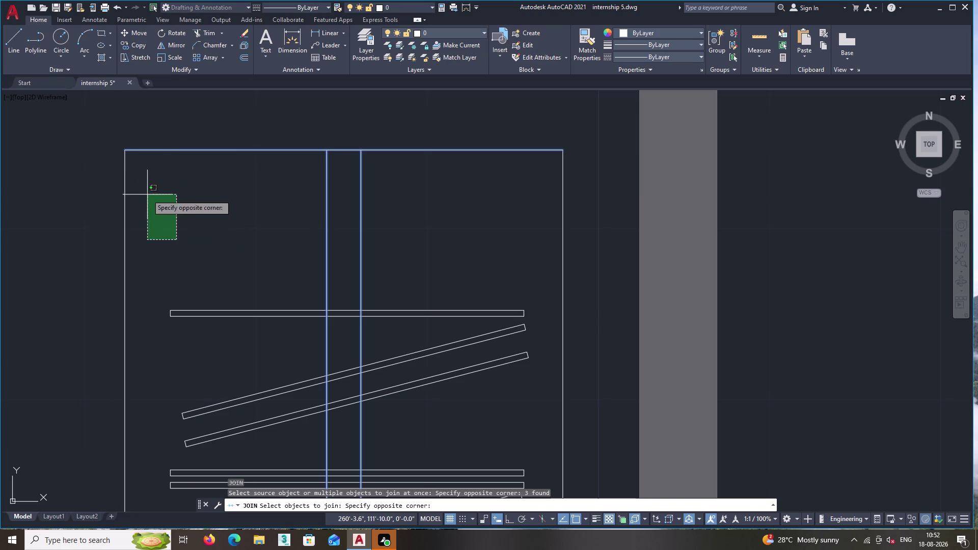
click(92, 151)
scroll(down, 3)
middle_click(238, 226)
middle_drag(240, 236, 223, 192)
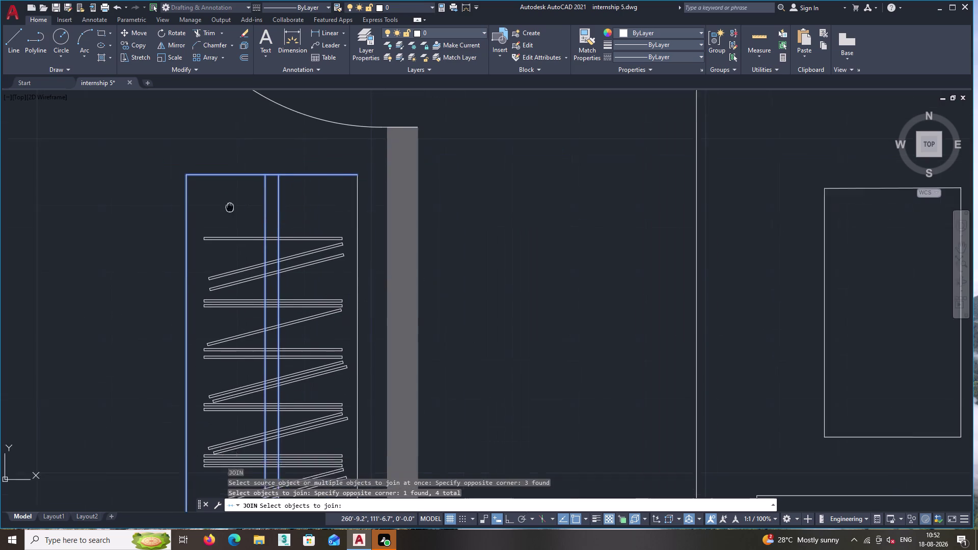
middle_drag(223, 192, 221, 187)
Add the upper and lower hanger lines to the join selection.
click(308, 305)
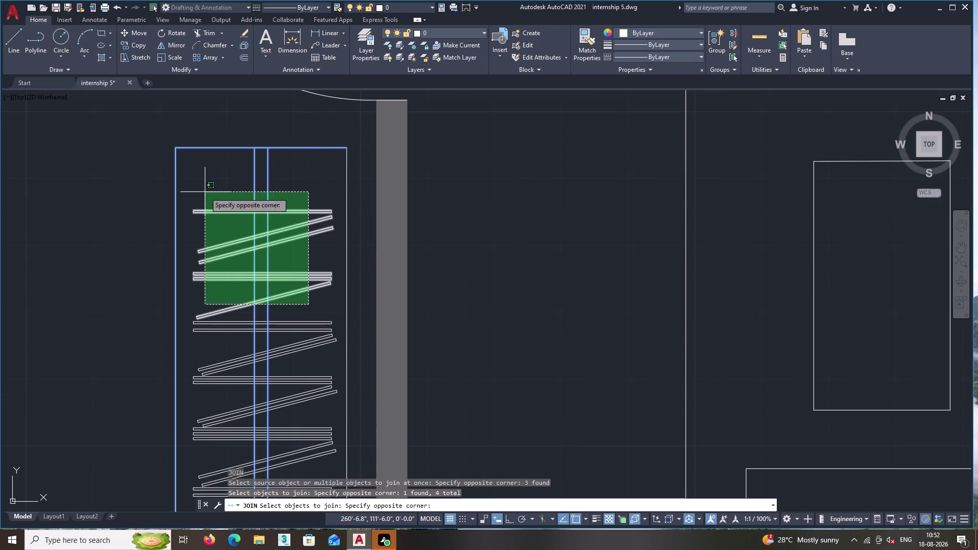
click(204, 191)
middle_drag(268, 288, 251, 141)
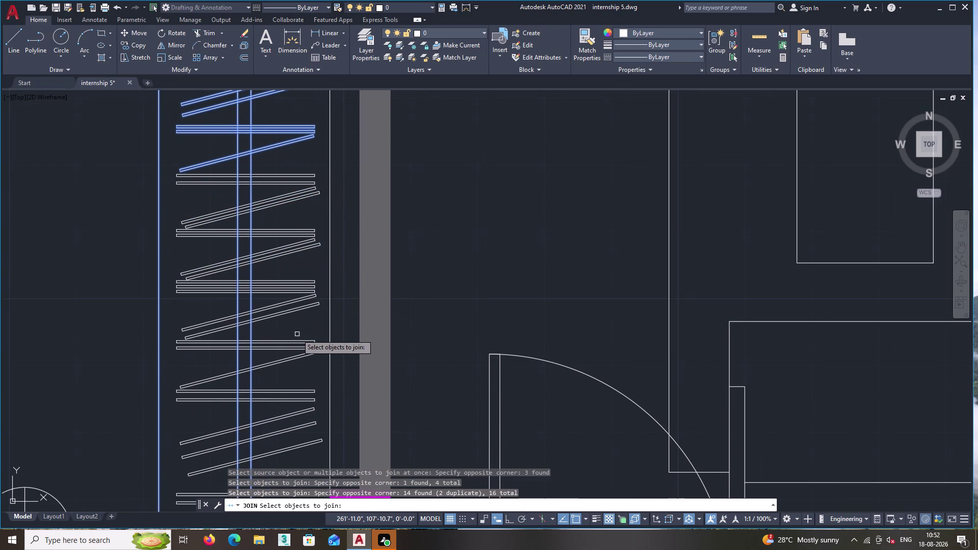
click(297, 334)
click(188, 142)
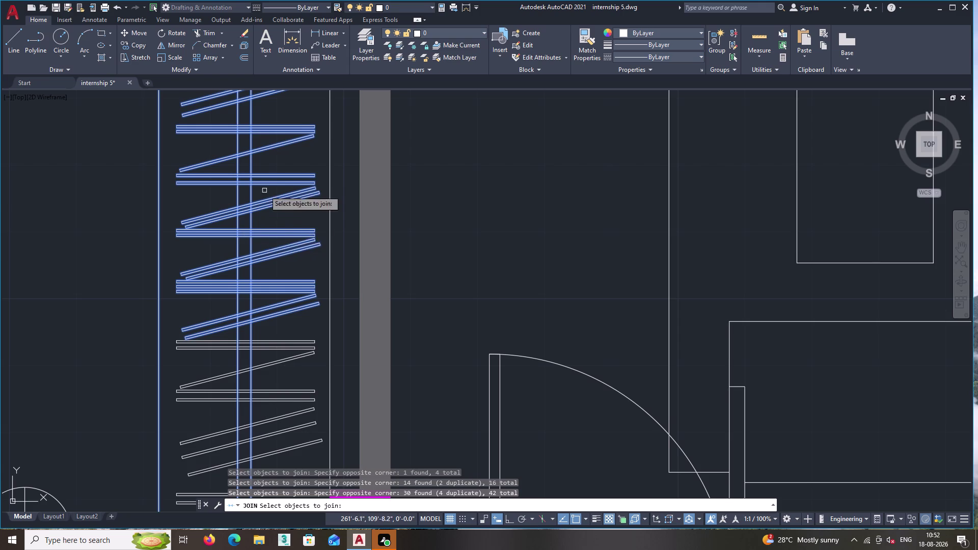
middle_drag(270, 175, 297, 128)
click(322, 417)
double_click(215, 262)
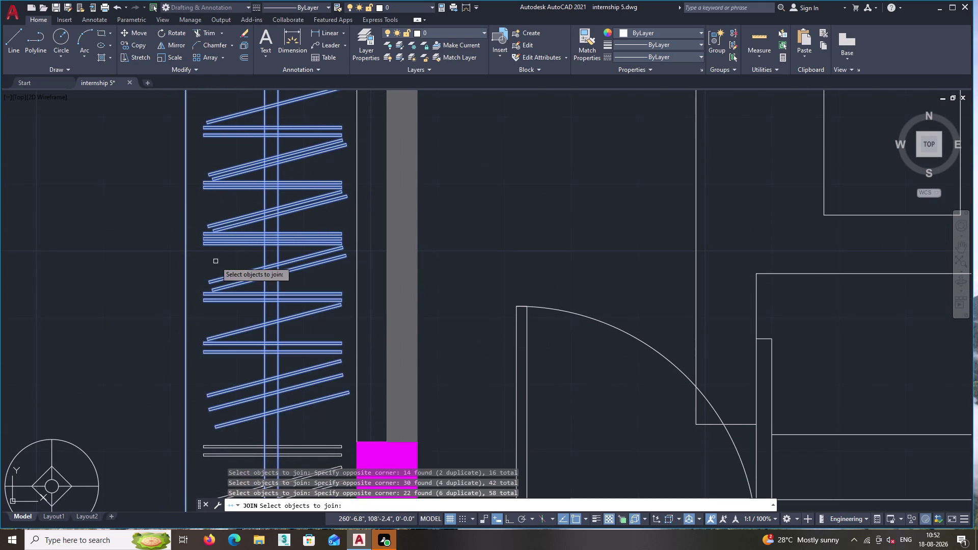
Add the bottom lines, join everything into one polyline and check it.
middle_drag(215, 266, 218, 98)
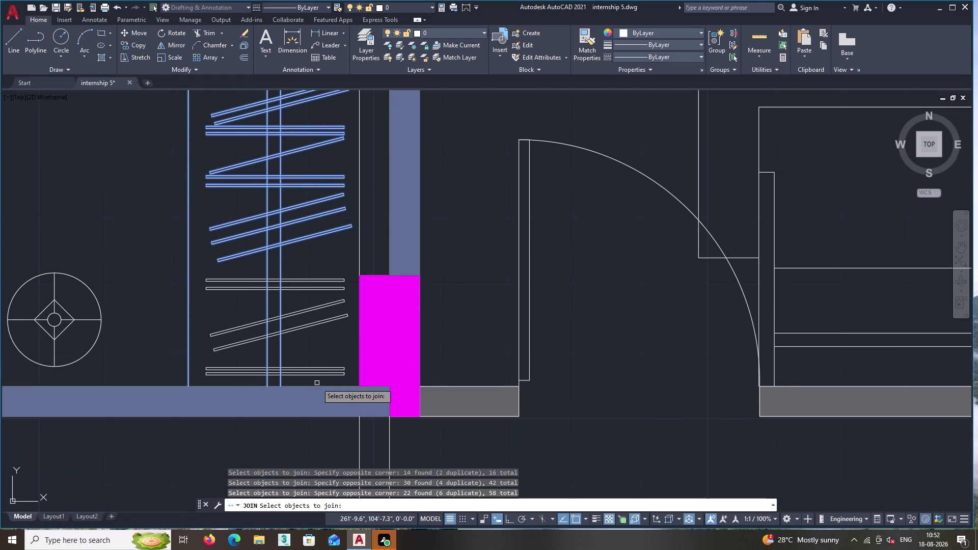
double_click(317, 382)
click(281, 272)
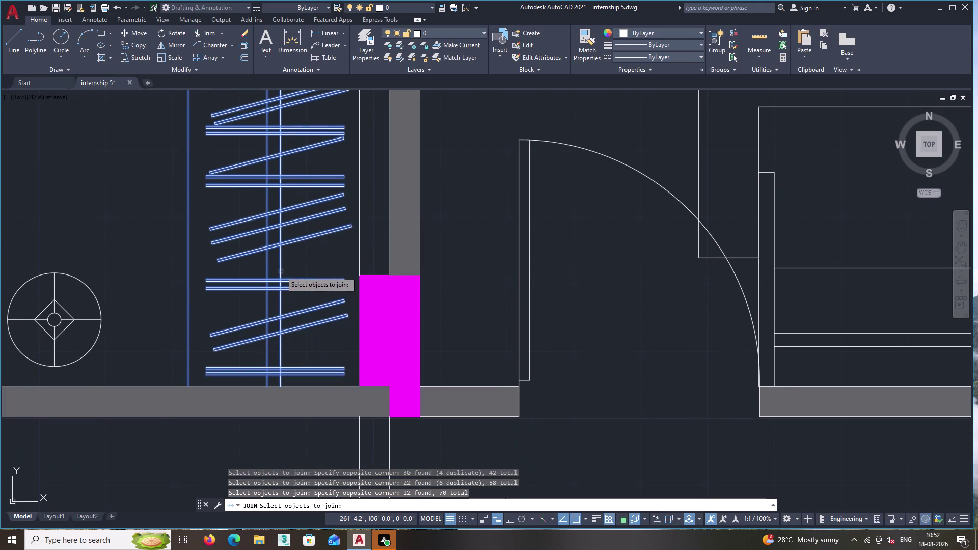
click(358, 260)
scroll(down, 3)
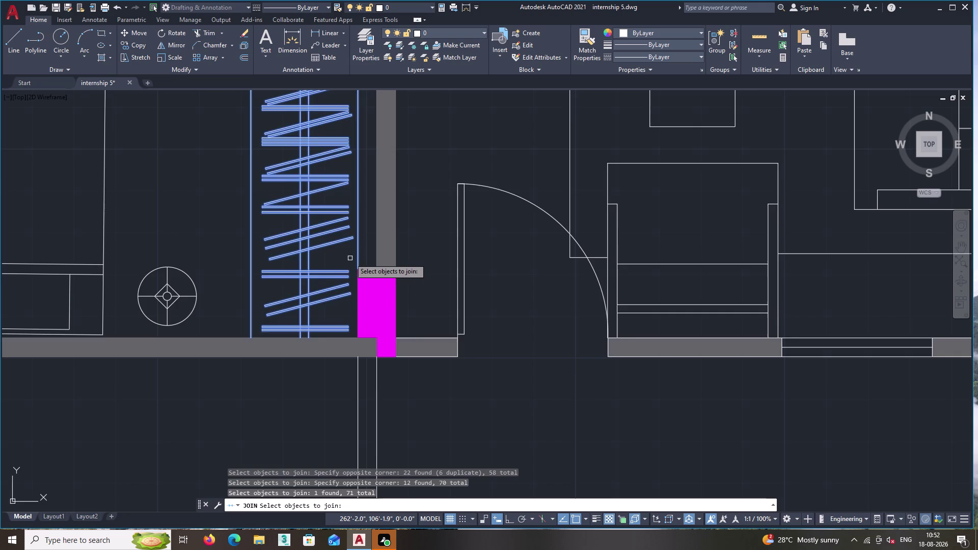
scroll(down, 3)
middle_drag(350, 258, 352, 361)
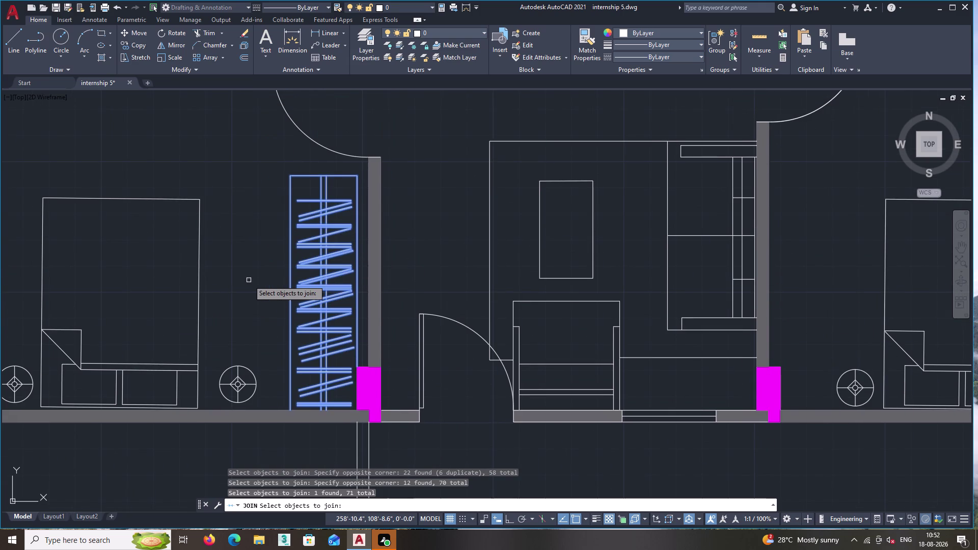
key(Return)
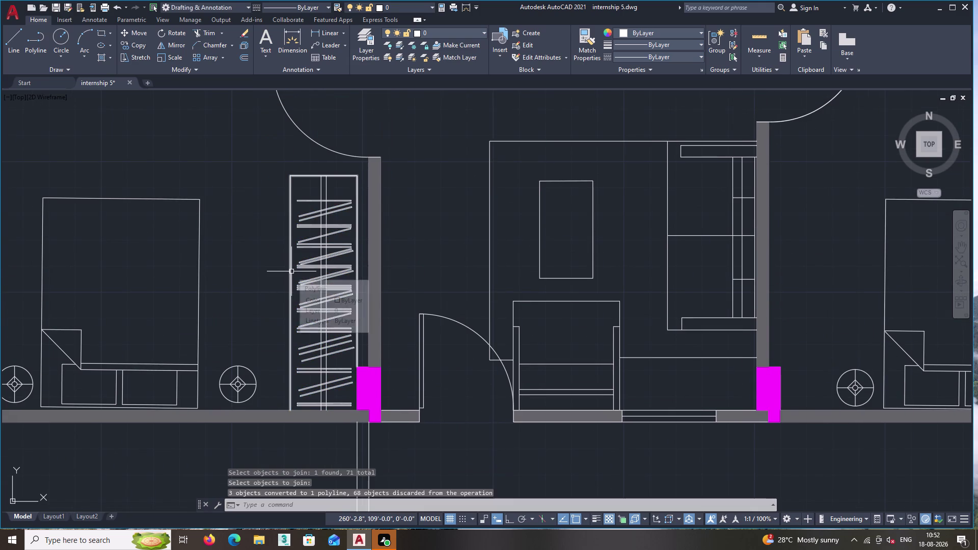
click(291, 272)
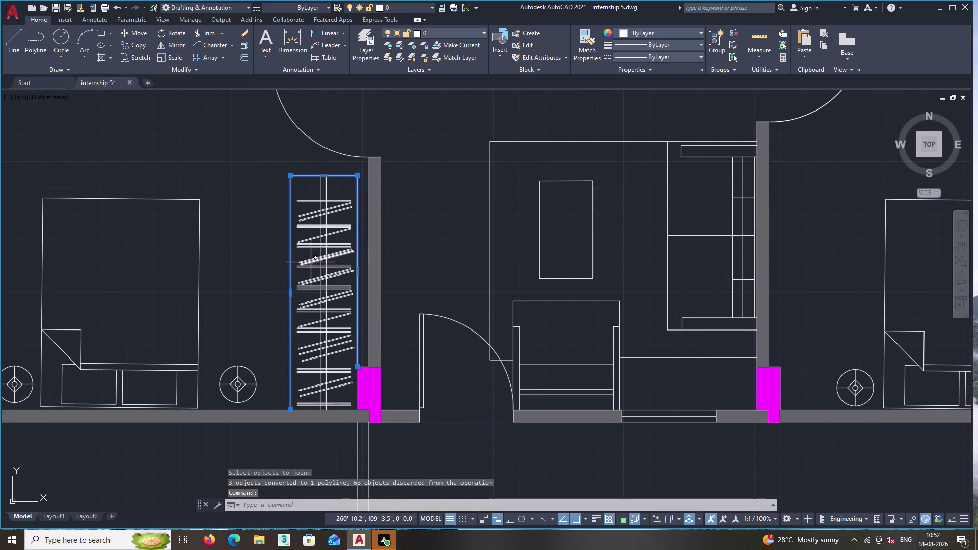
scroll(up, 3)
click(311, 261)
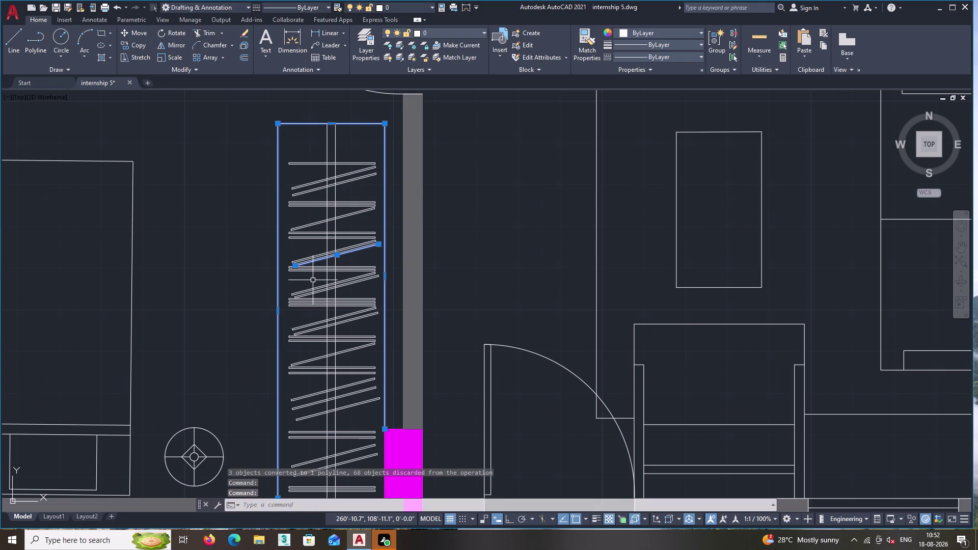
double_click(353, 426)
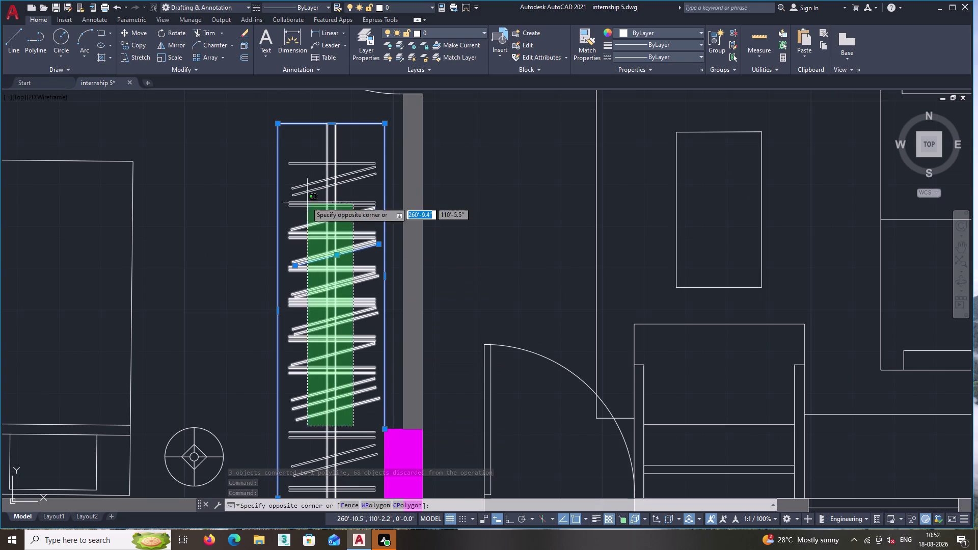
click(297, 155)
scroll(down, 3)
middle_drag(334, 275, 342, 200)
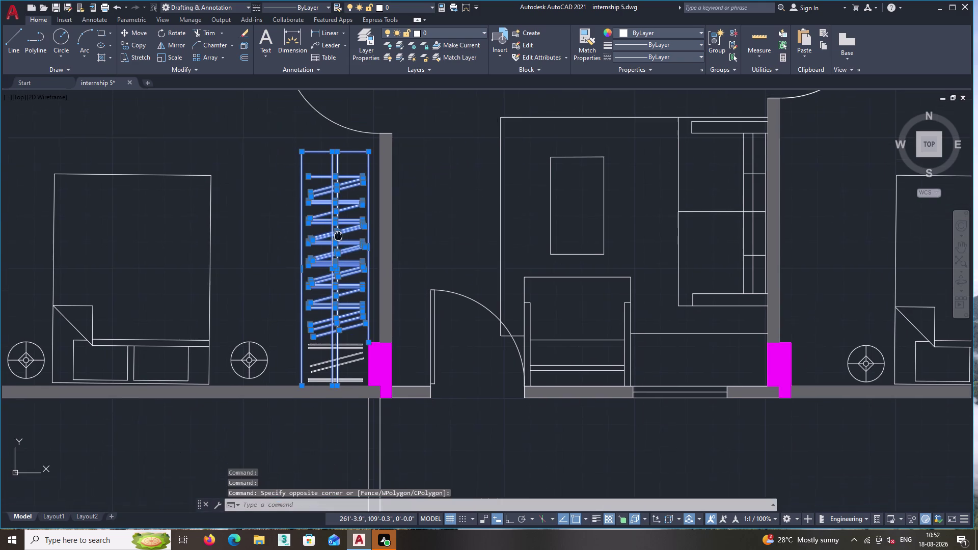
middle_drag(342, 200, 344, 188)
scroll(up, 3)
click(385, 368)
drag(385, 369, 384, 360)
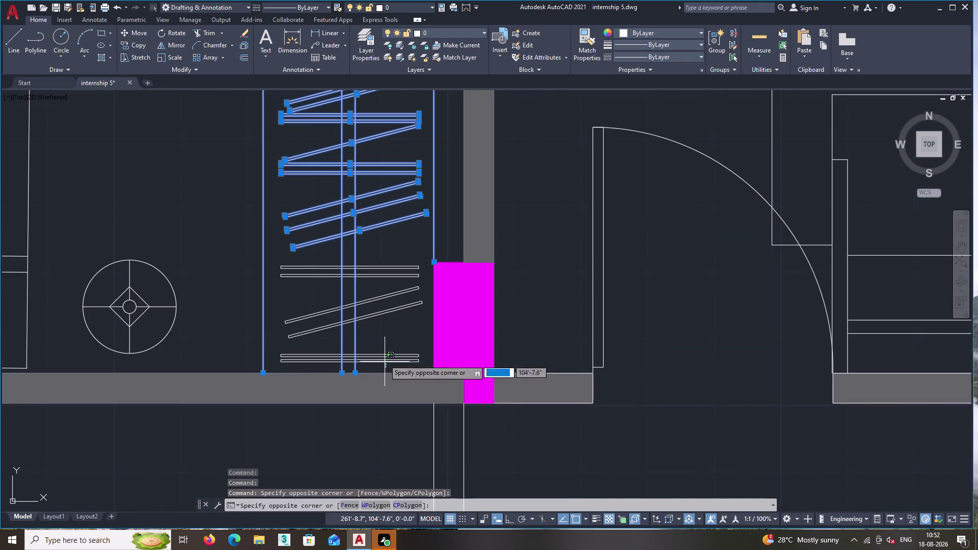
click(336, 247)
scroll(down, 3)
middle_drag(340, 240, 326, 395)
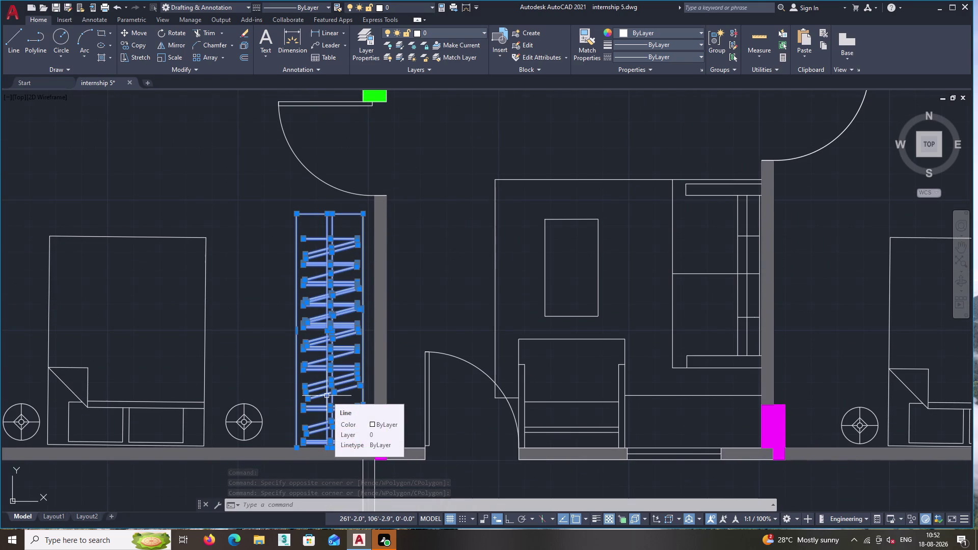
scroll(down, 3)
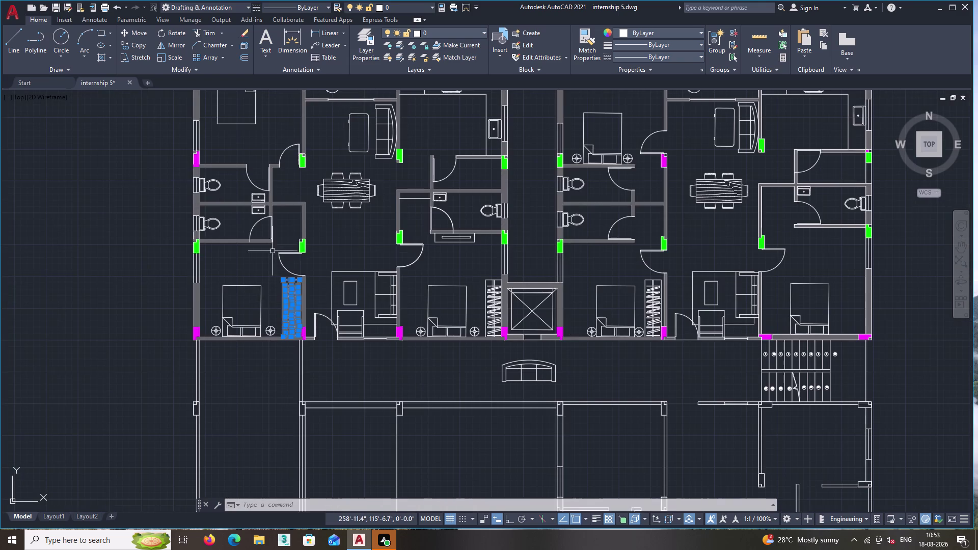
middle_drag(273, 250, 301, 334)
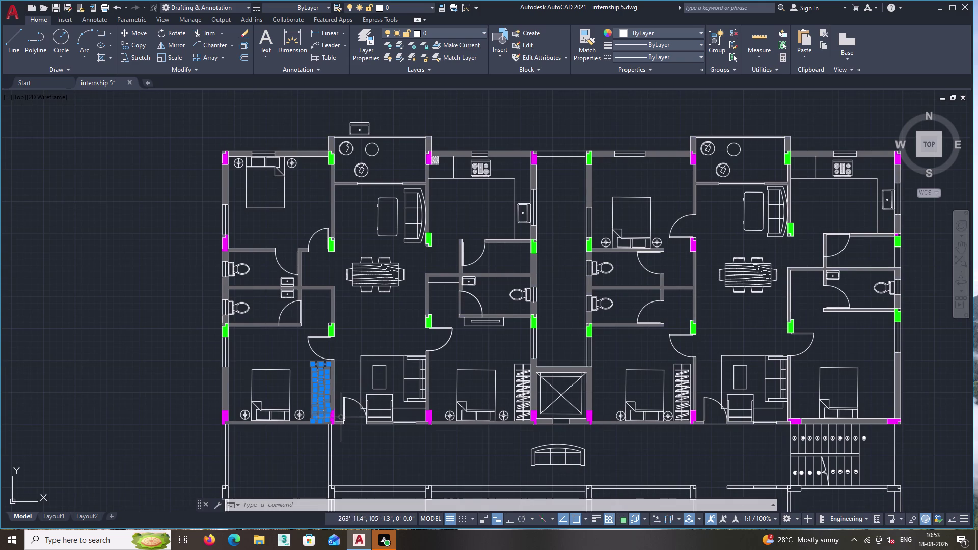
scroll(up, 3)
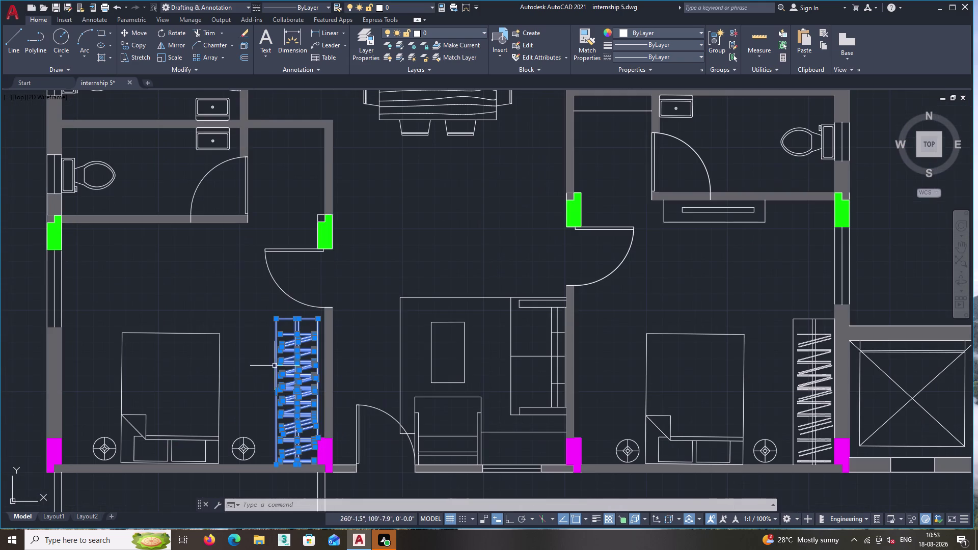
Copy the wardrobe from its base point to the green column corner in the upper bedroom.
right_click(238, 317)
click(292, 170)
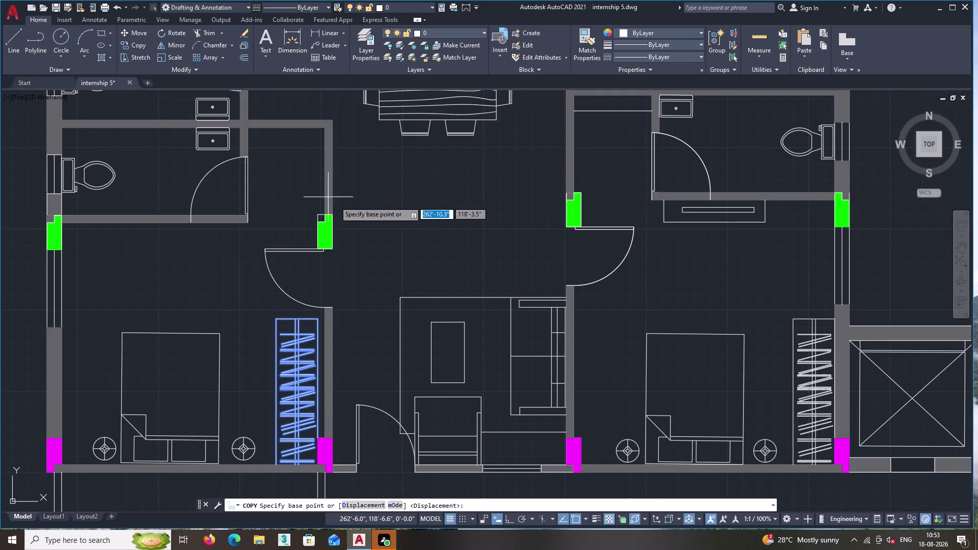
click(317, 320)
middle_drag(316, 196, 306, 510)
scroll(down, 3)
middle_drag(278, 234, 304, 302)
scroll(up, 3)
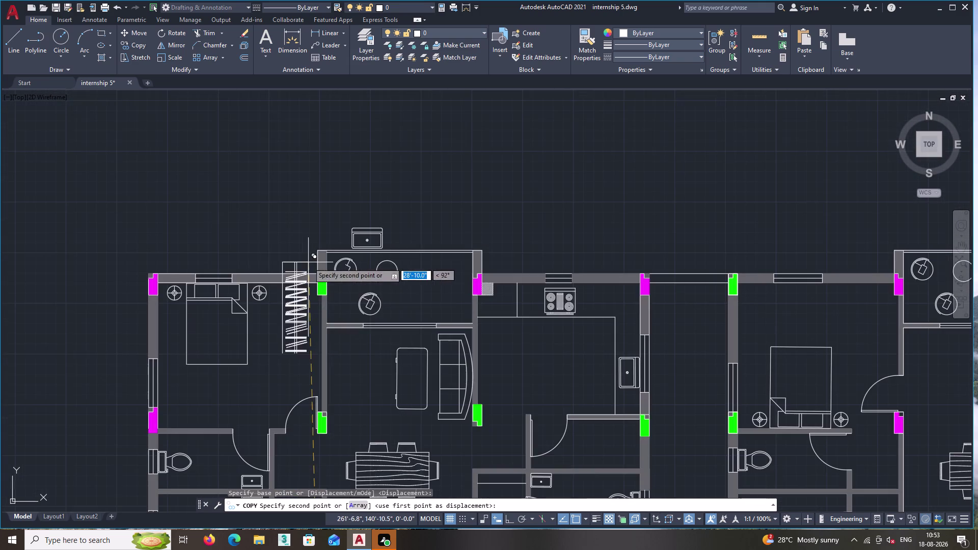
scroll(up, 3)
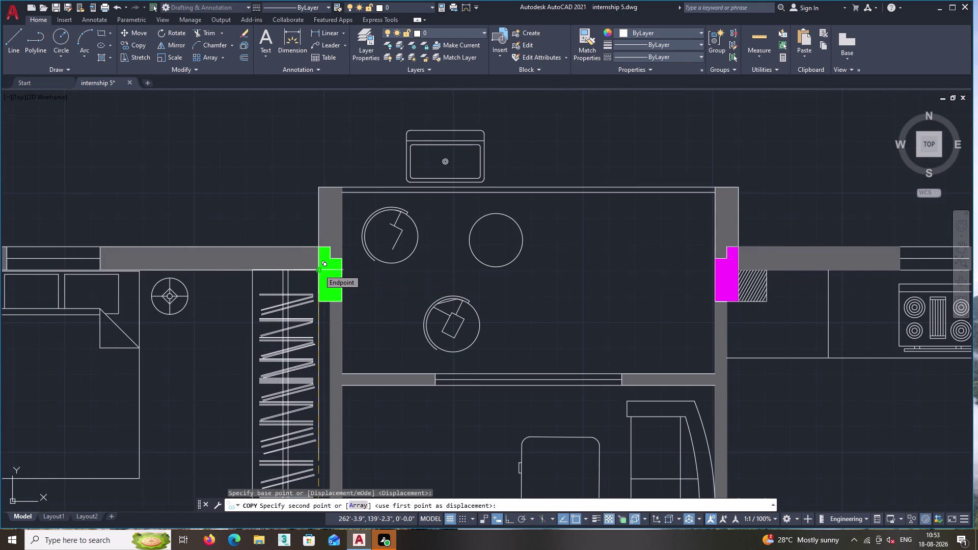
click(319, 269)
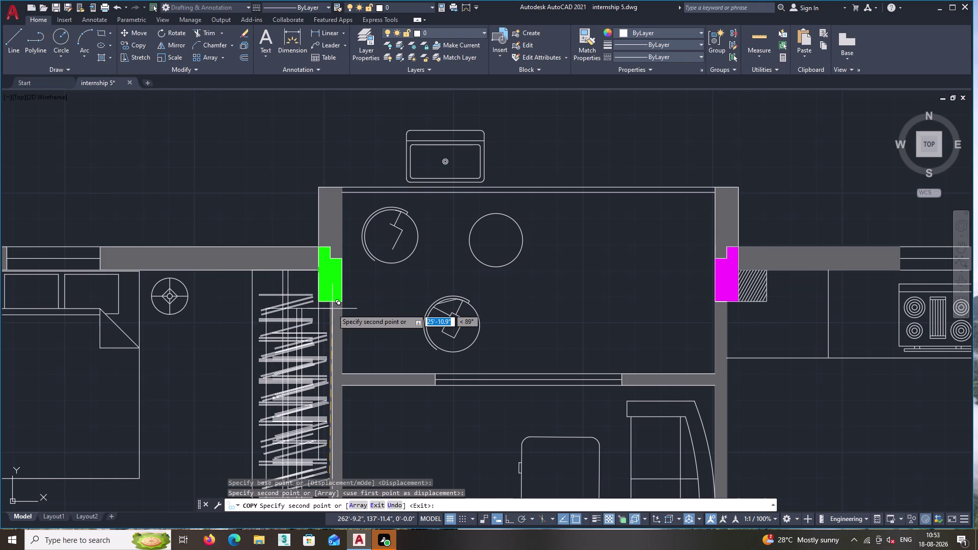
key(Escape)
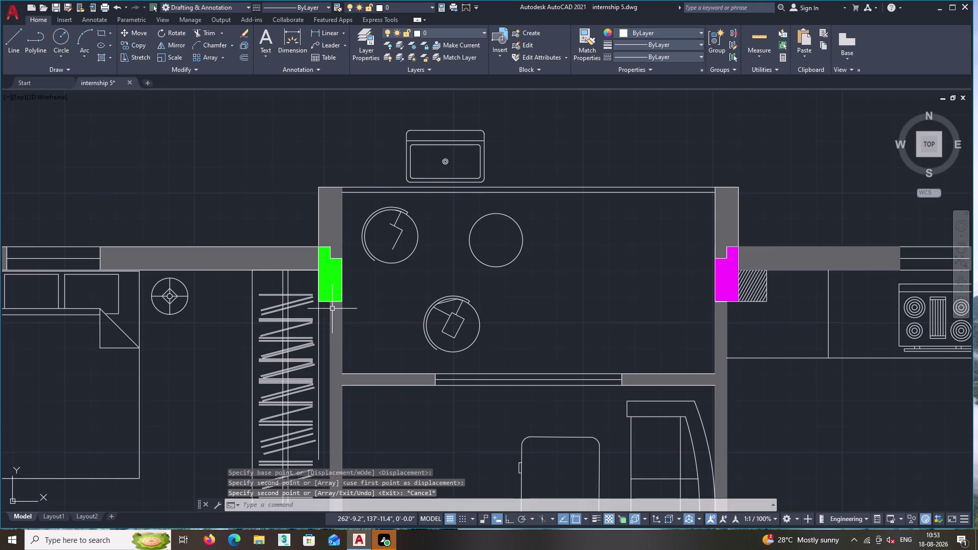
scroll(down, 3)
middle_drag(280, 318, 216, 166)
scroll(up, 3)
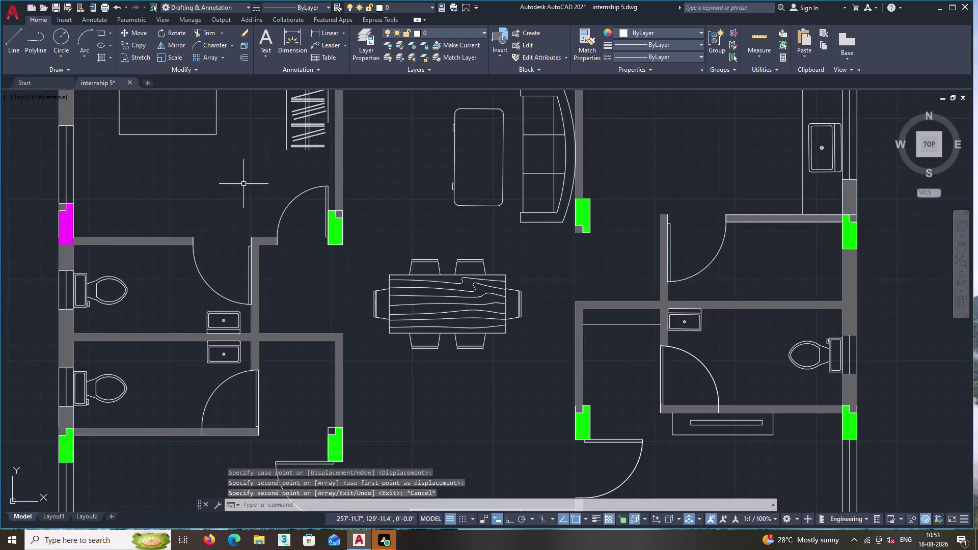
Draw a line from the copied wardrobe's bottom corner to the wall.
scroll(up, 3)
middle_drag(264, 167, 266, 313)
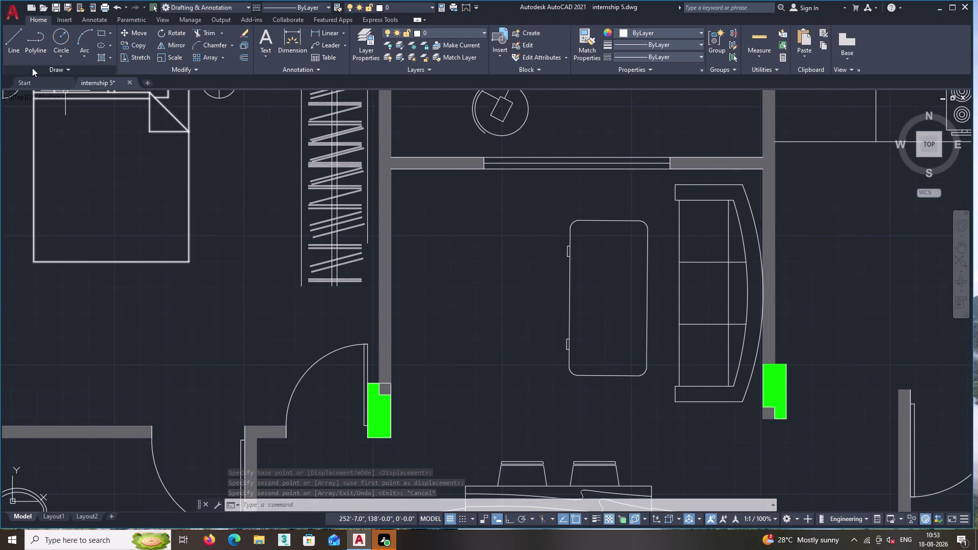
click(5, 47)
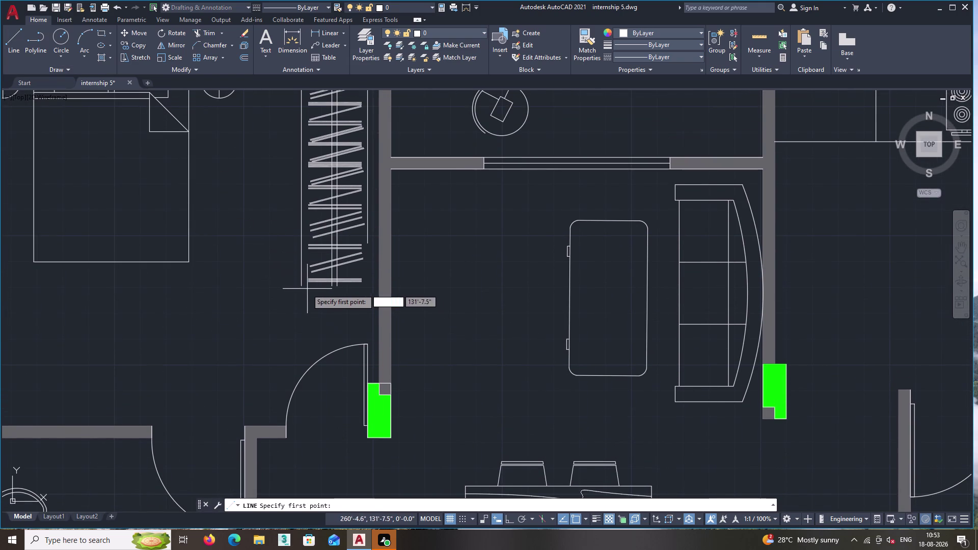
double_click(301, 286)
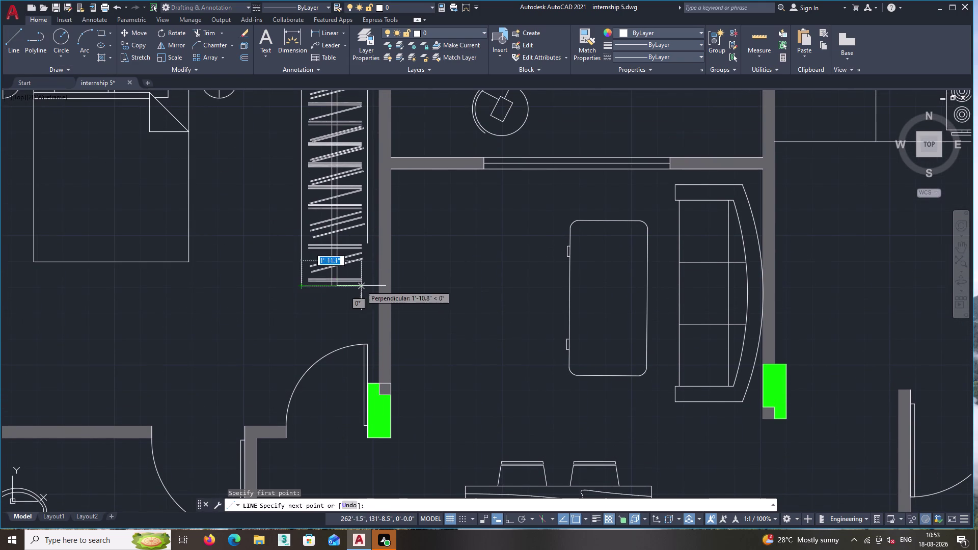
scroll(up, 3)
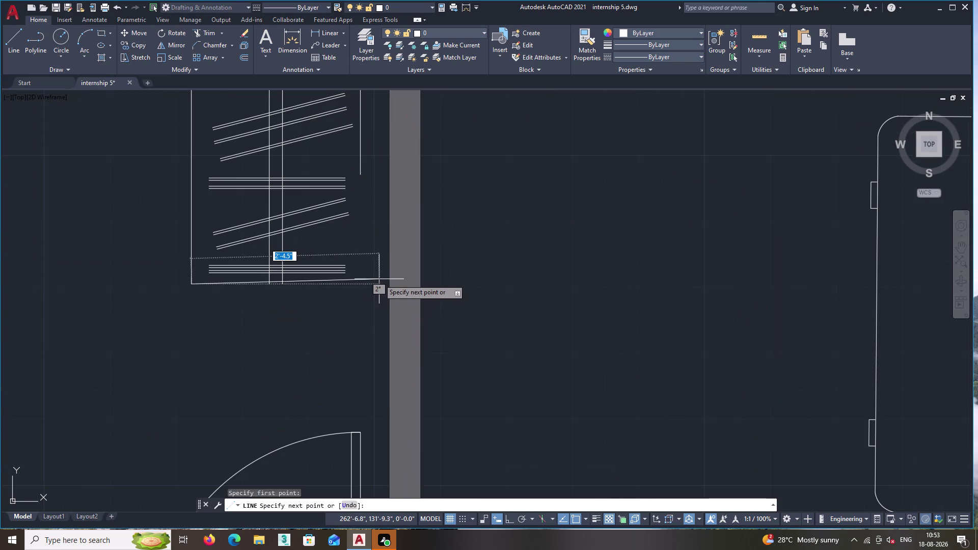
click(381, 284)
key(Return)
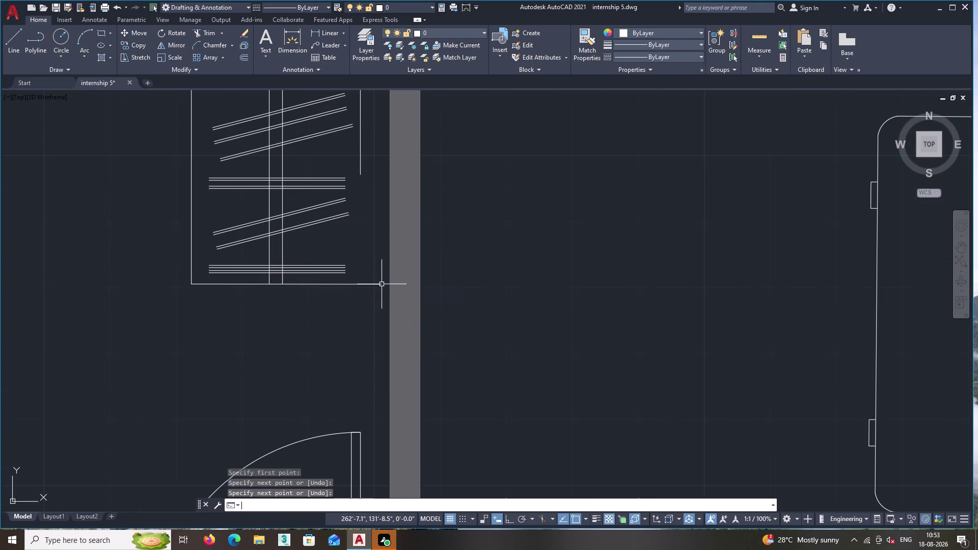
Try Trim, then Chamfer on two wardrobe lines, cancel it and view the whole plan.
double_click(211, 36)
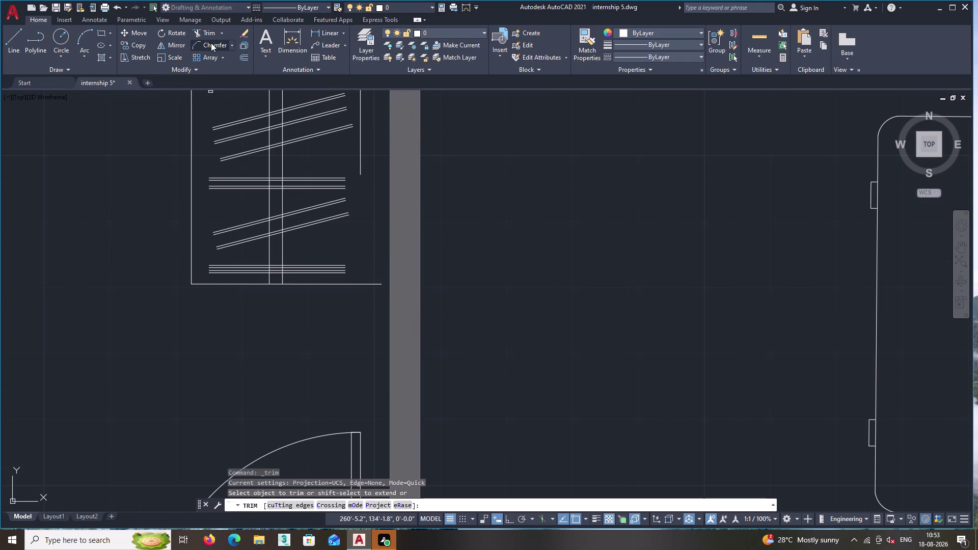
double_click(212, 46)
click(360, 172)
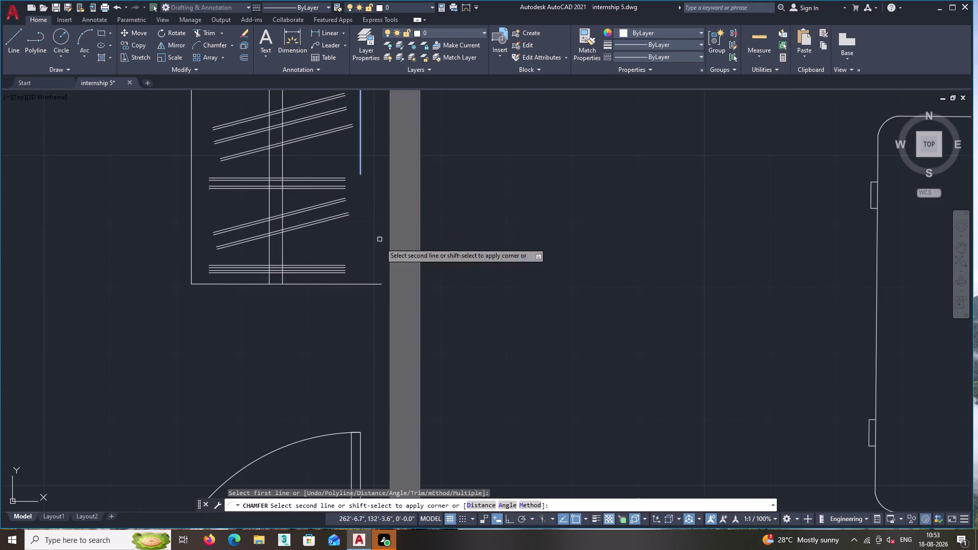
click(353, 284)
scroll(down, 3)
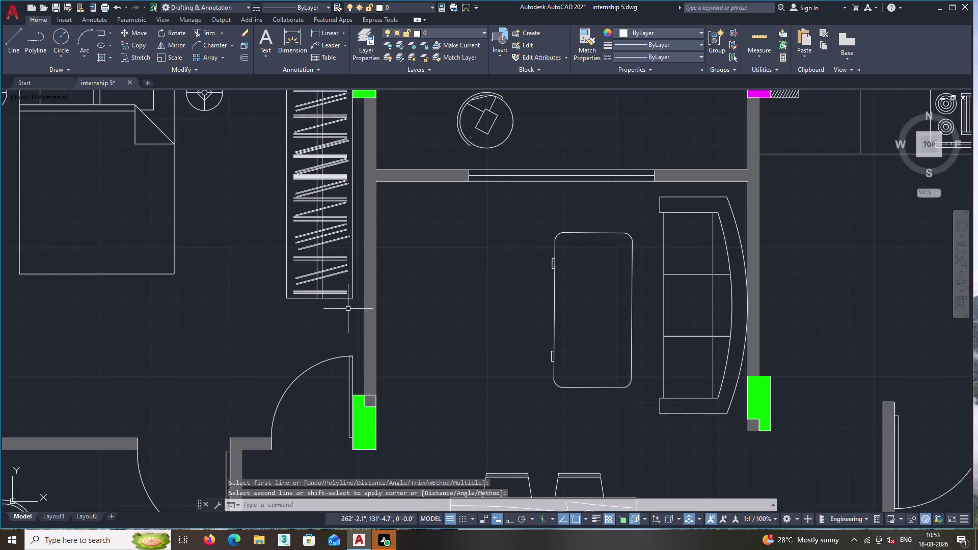
middle_drag(342, 316, 341, 332)
key(Return)
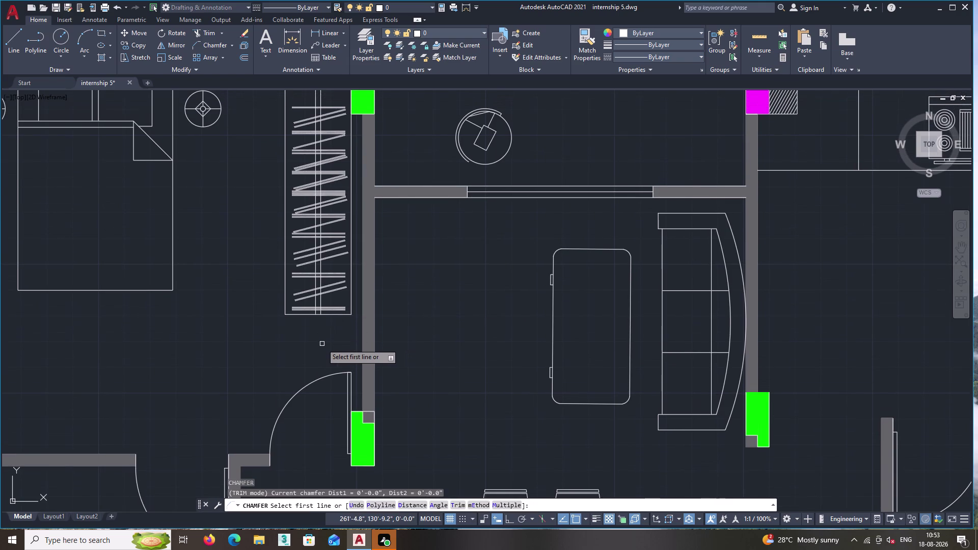
key(Escape)
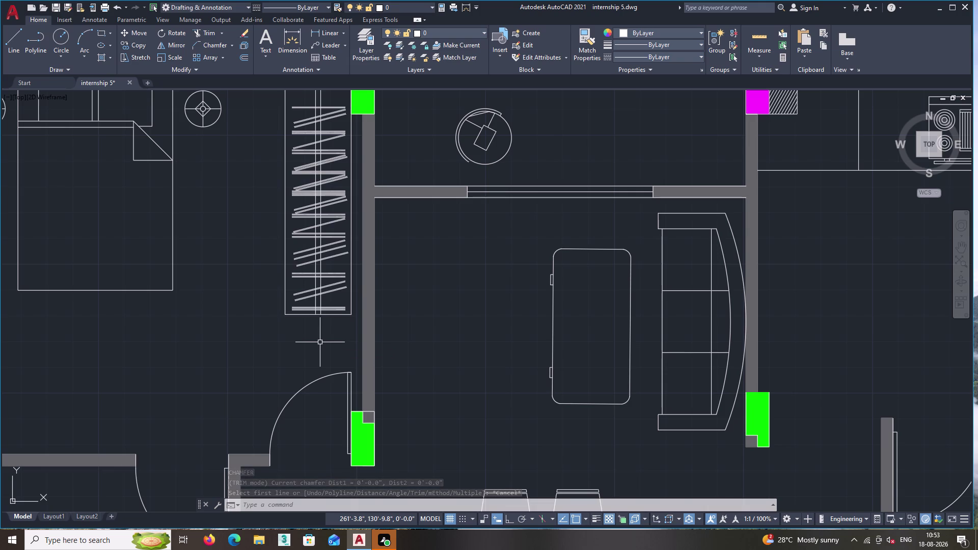
scroll(down, 3)
middle_drag(407, 407, 374, 197)
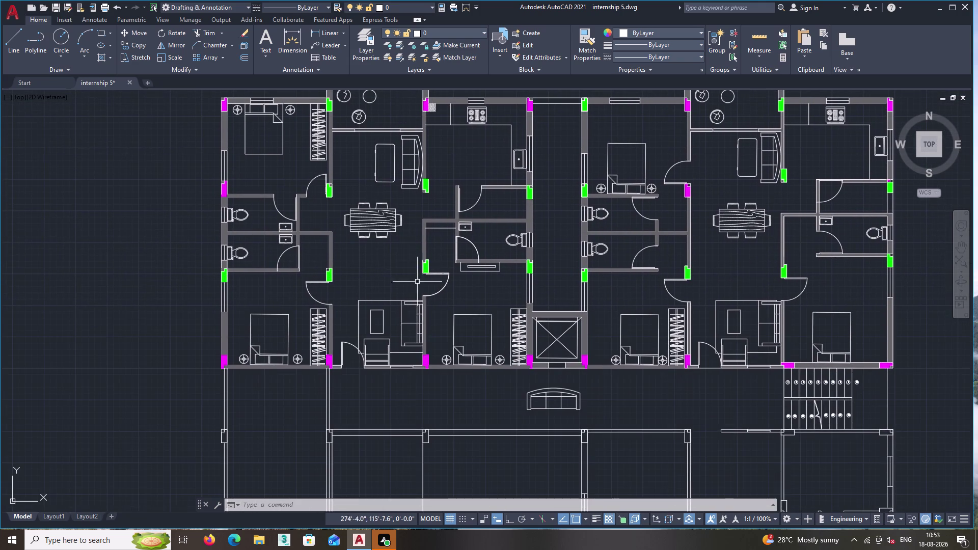
Zoom into the bedroom wardrobe and select its upper zigzag hanger lines.
middle_drag(522, 383, 521, 383)
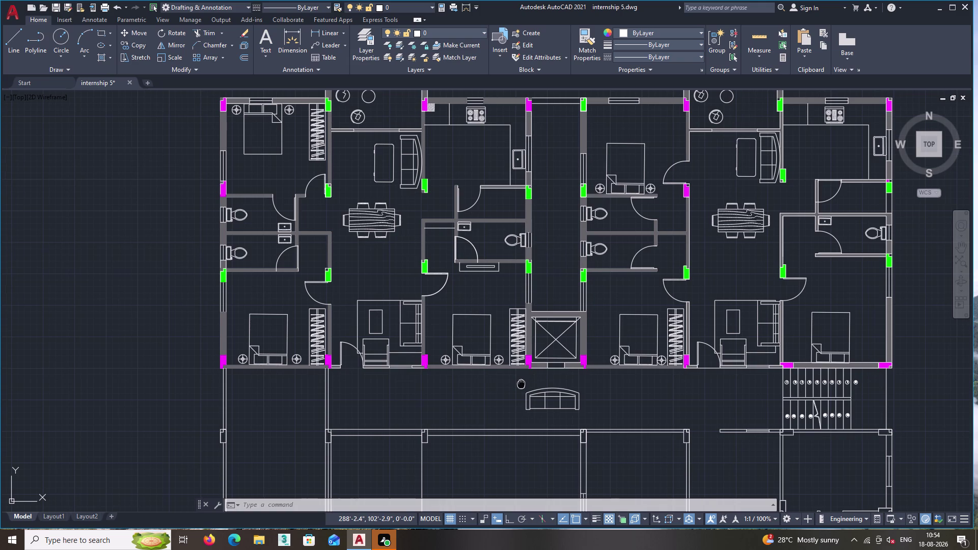
middle_drag(521, 383, 481, 377)
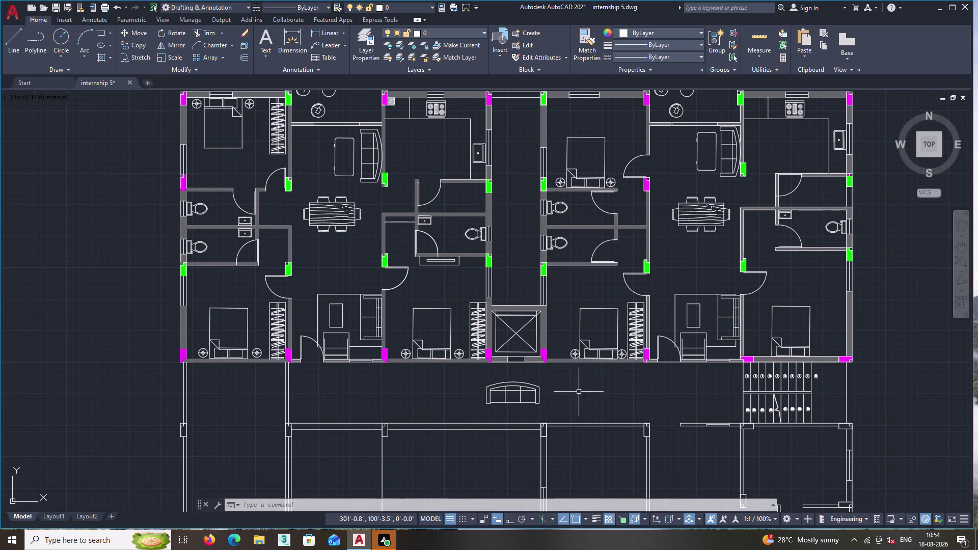
middle_drag(610, 400, 584, 399)
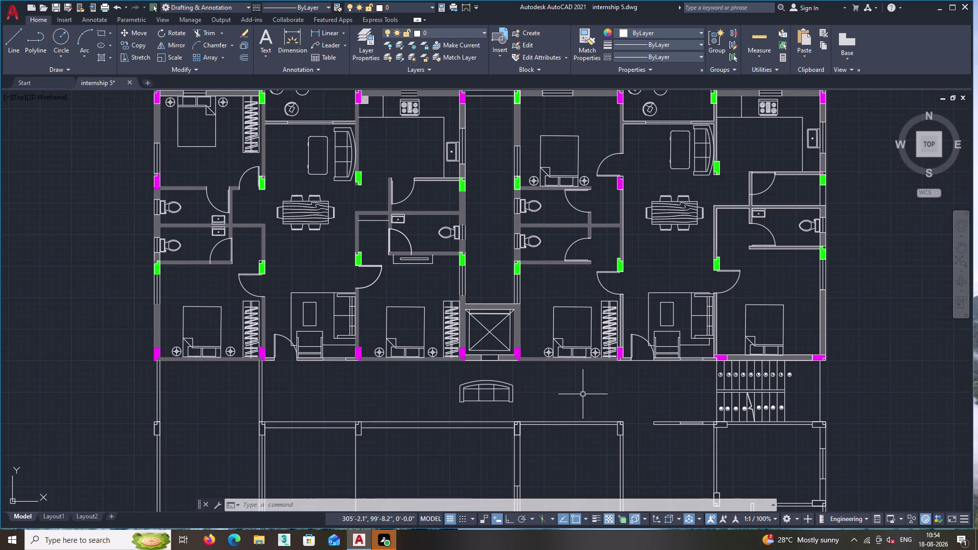
scroll(up, 3)
scroll(up, 3)
scroll(down, 3)
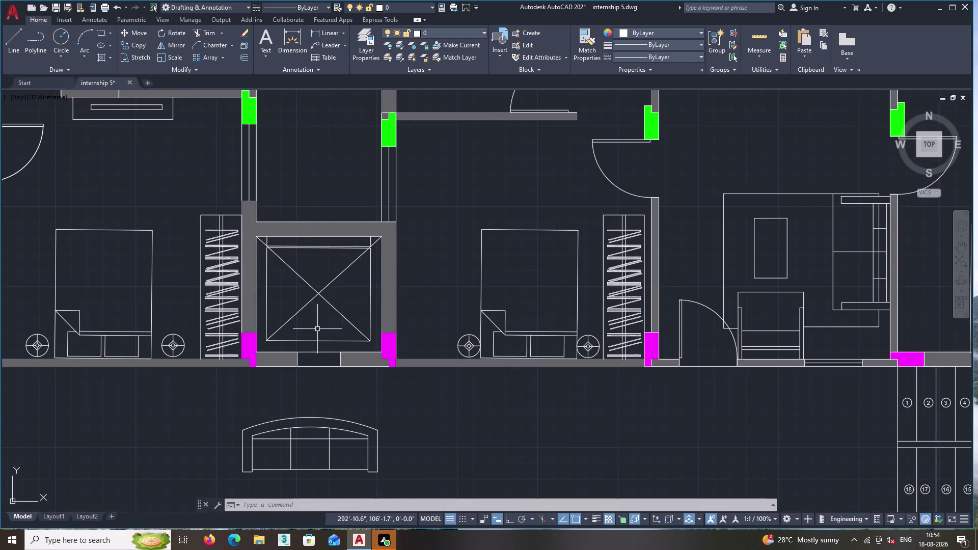
scroll(up, 3)
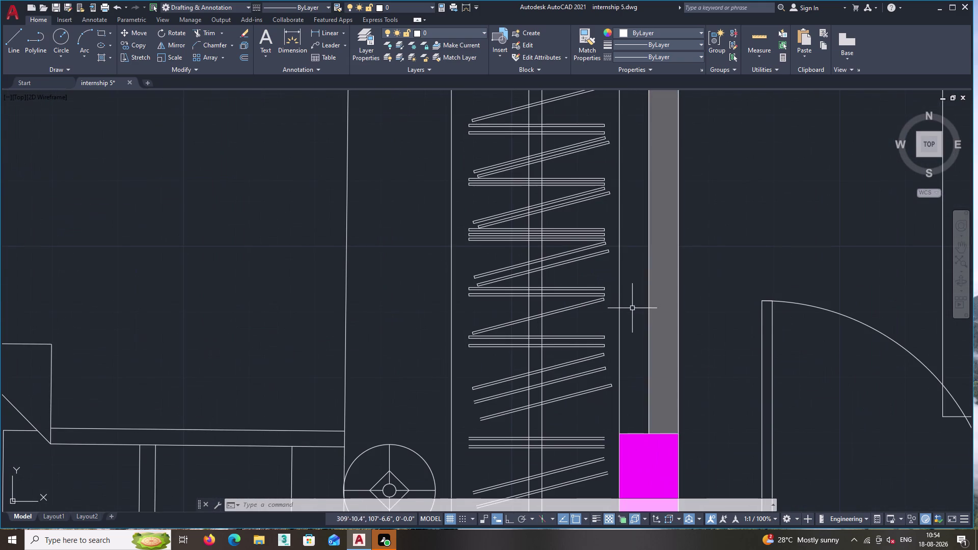
double_click(631, 308)
click(431, 177)
middle_drag(434, 176, 517, 399)
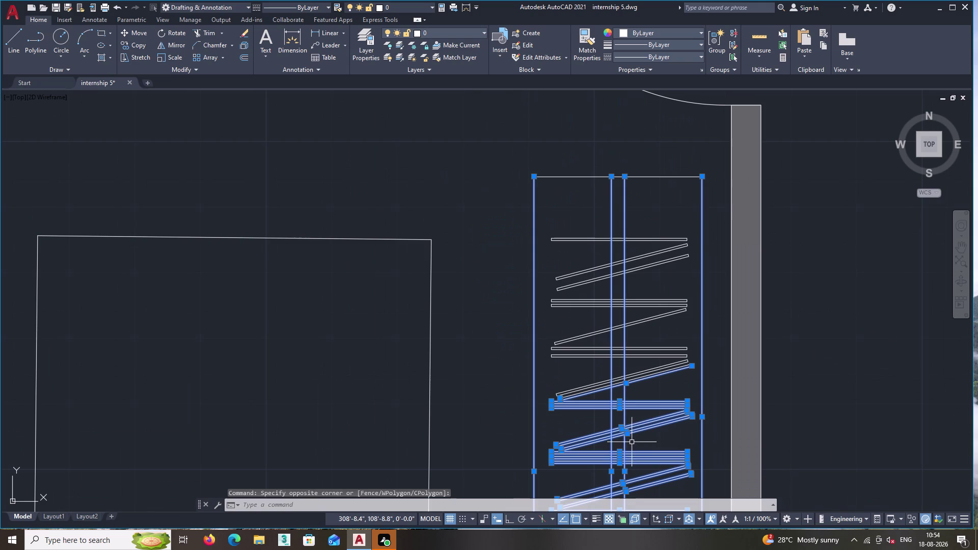
double_click(641, 447)
click(521, 167)
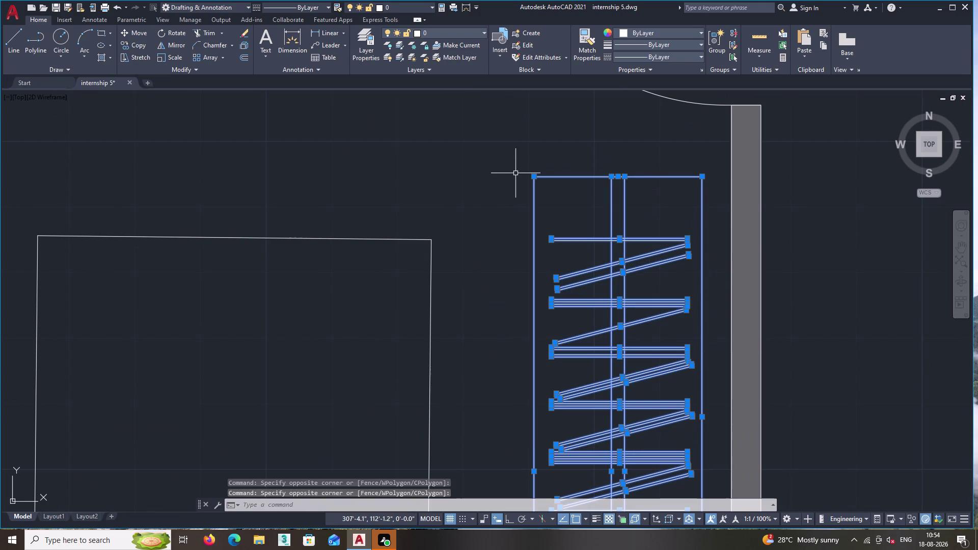
Window-select the wardrobe's lower hanger lines.
scroll(down, 3)
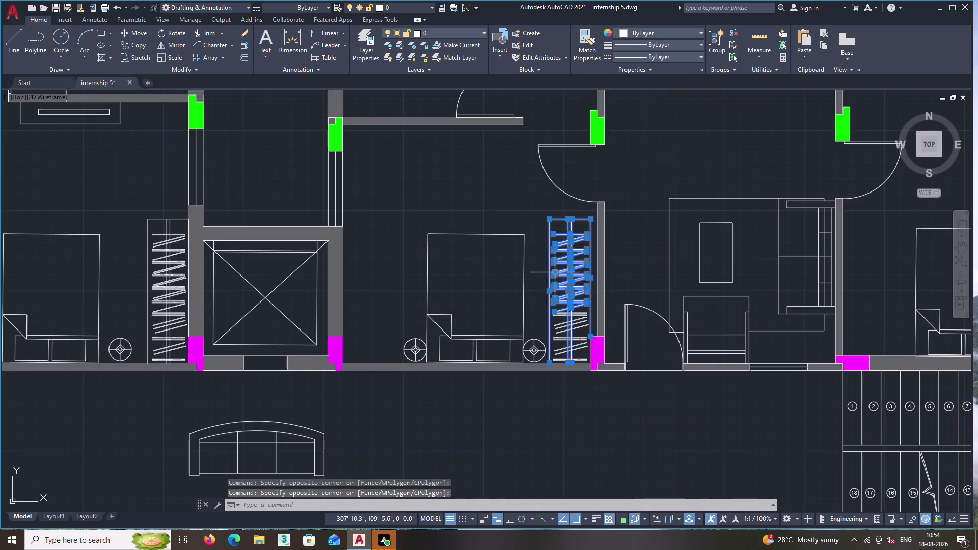
middle_drag(553, 303, 488, 189)
scroll(up, 3)
scroll(up, 3)
middle_drag(471, 213, 496, 333)
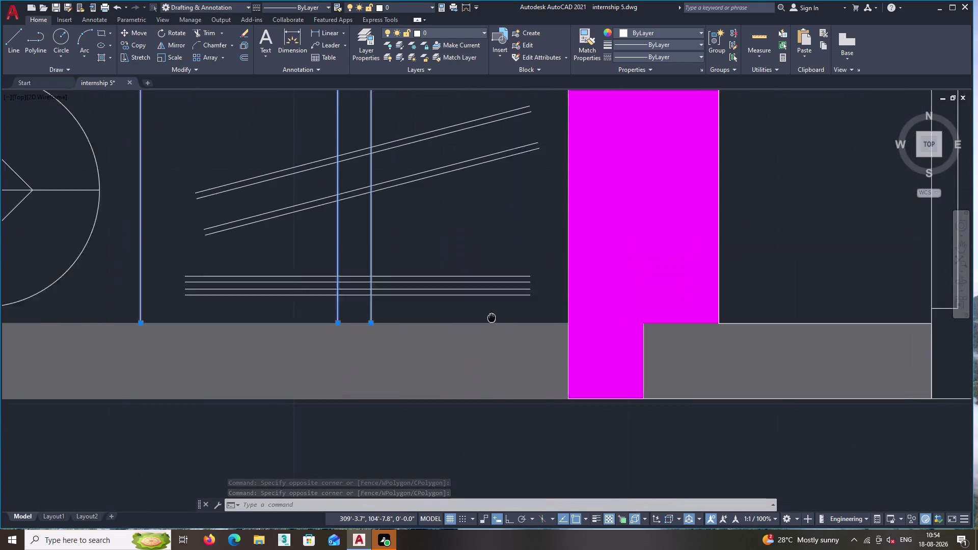
middle_drag(495, 332, 498, 348)
click(498, 348)
click(421, 105)
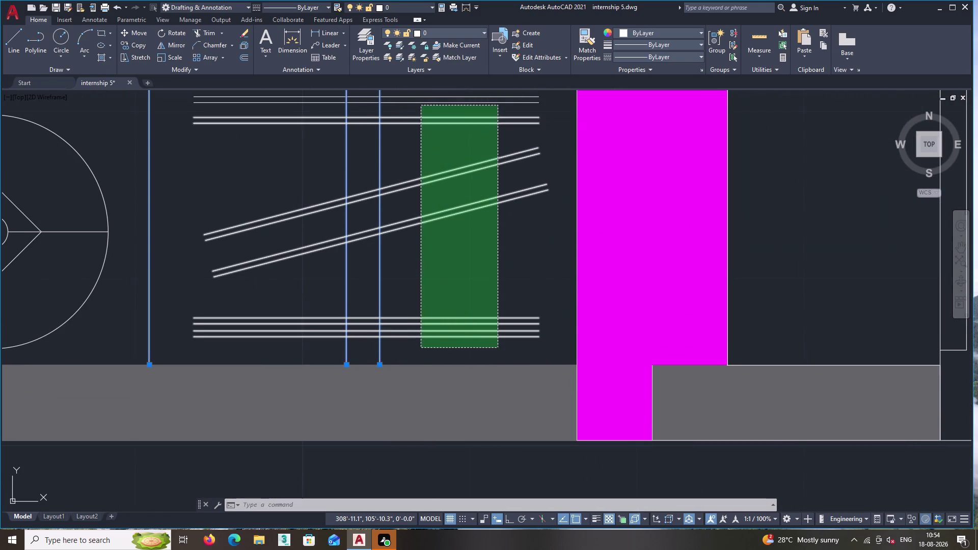
Add the middle and remaining hanger lines to the selection and bring up its options.
middle_drag(420, 106, 465, 336)
click(538, 451)
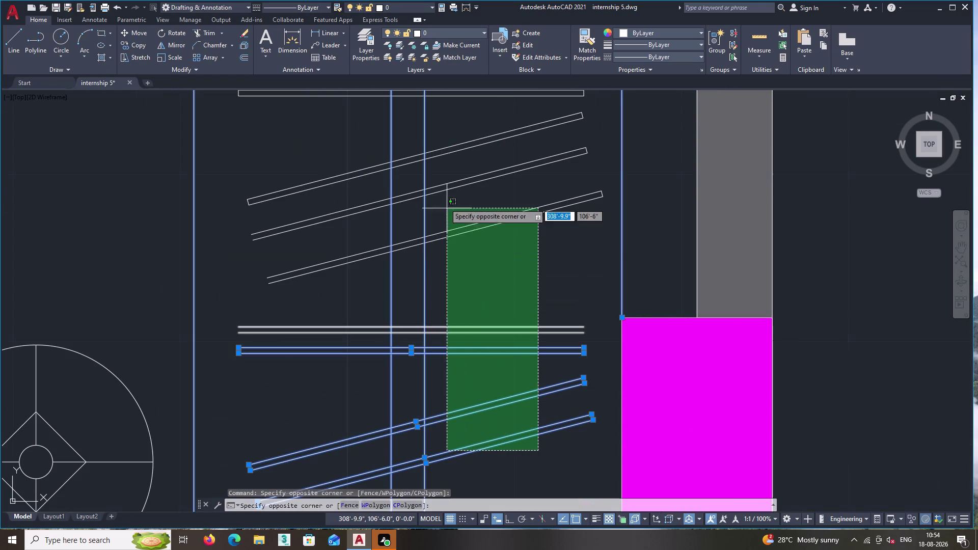
double_click(385, 143)
middle_drag(393, 150, 504, 451)
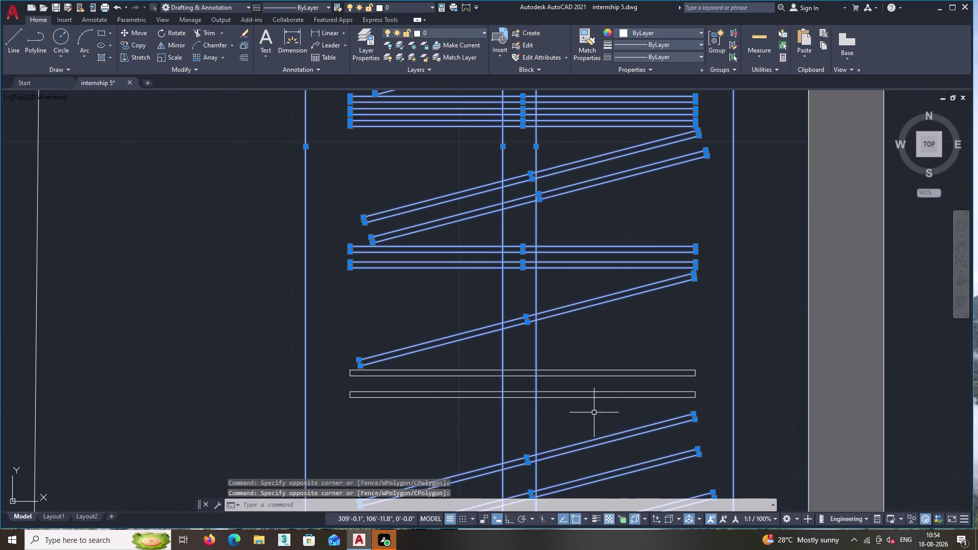
click(594, 412)
click(552, 350)
scroll(down, 3)
scroll(down, 3)
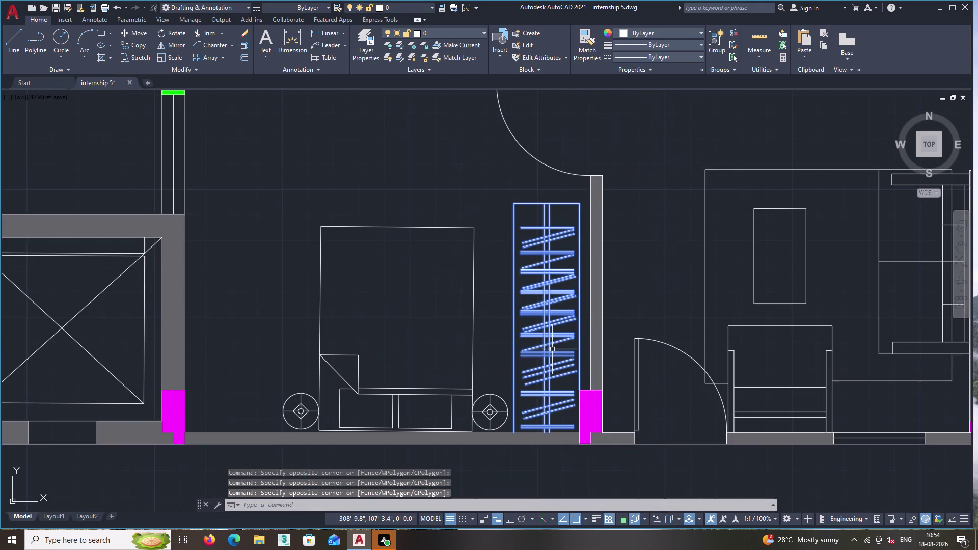
right_click(491, 298)
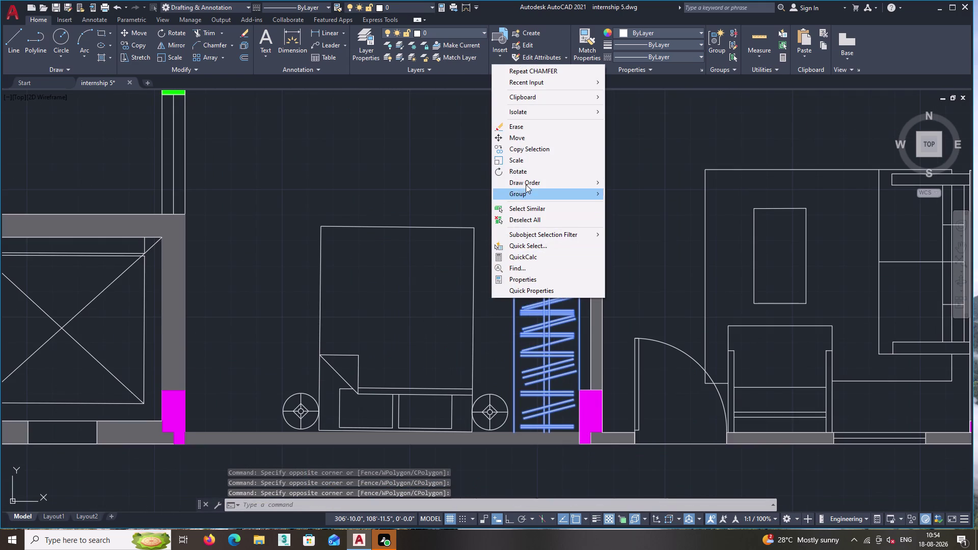
Copy the hanger lines from the wall-corner base point into the wardrobe beside the staircase.
click(533, 151)
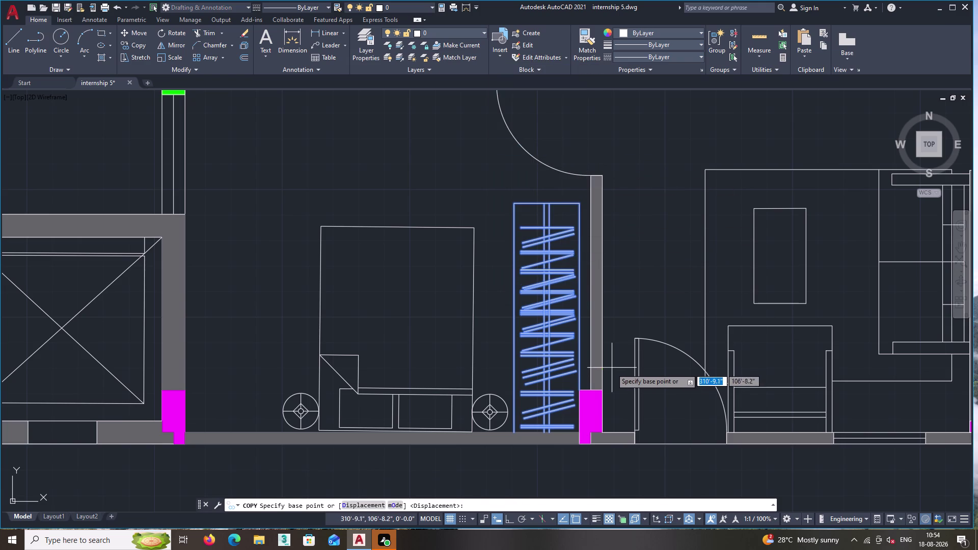
double_click(581, 390)
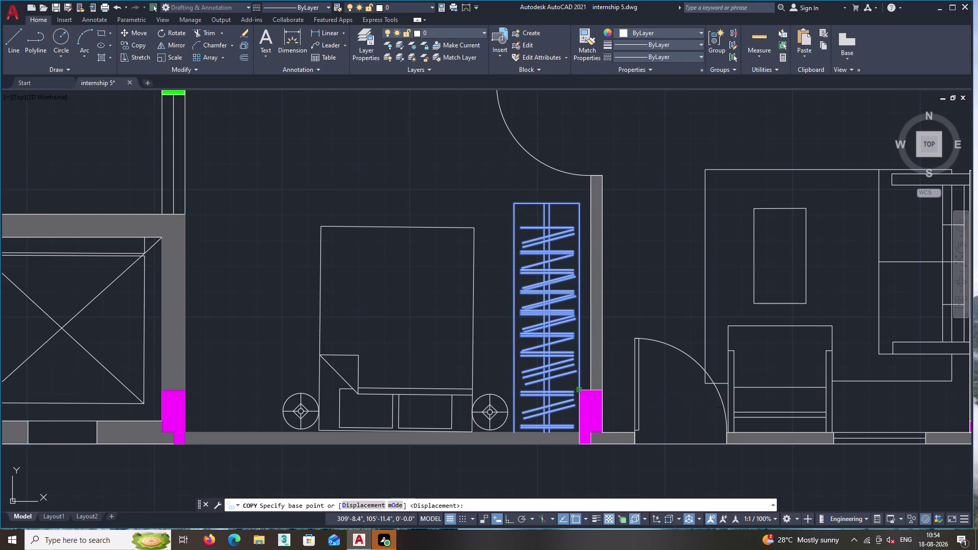
middle_drag(676, 375, 483, 346)
middle_drag(707, 375, 505, 363)
scroll(down, 3)
middle_drag(742, 361, 610, 343)
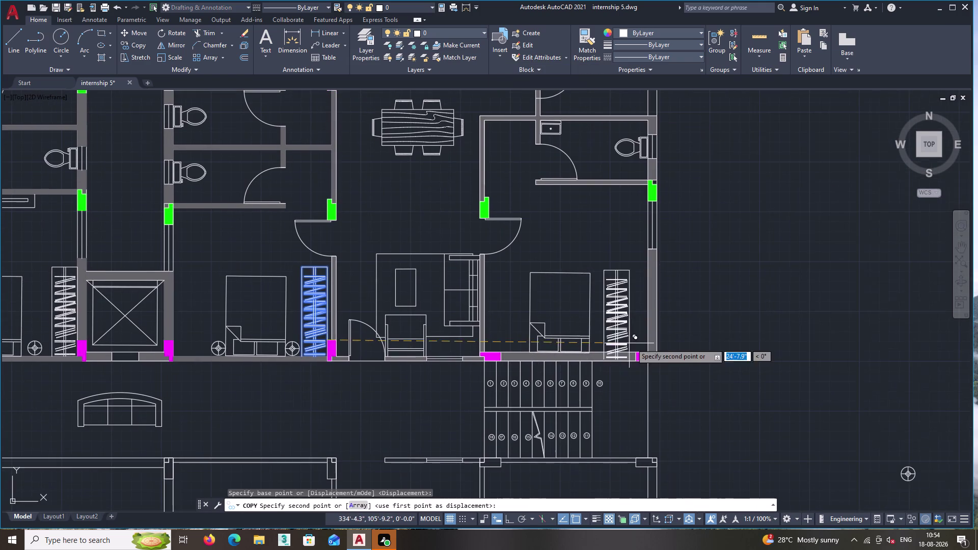
scroll(up, 3)
scroll(up, 3)
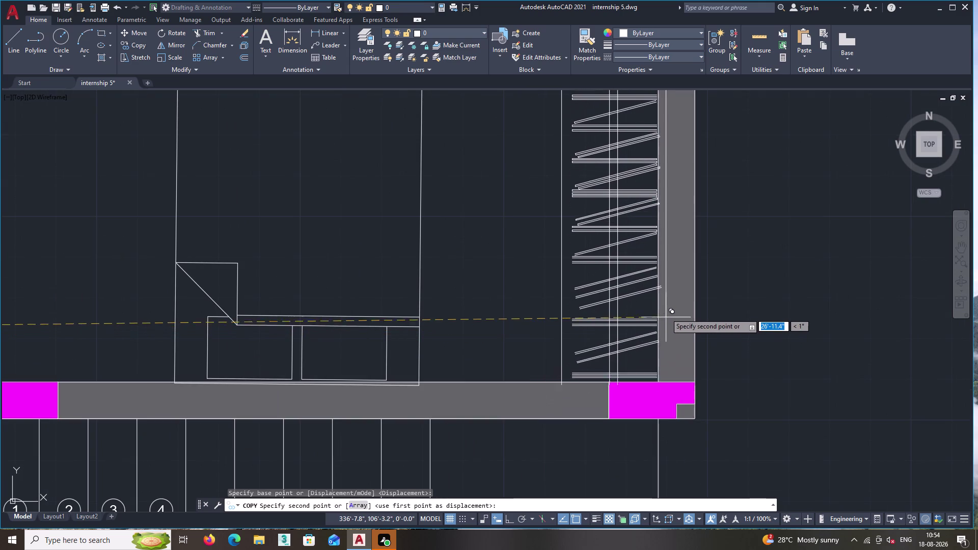
scroll(down, 3)
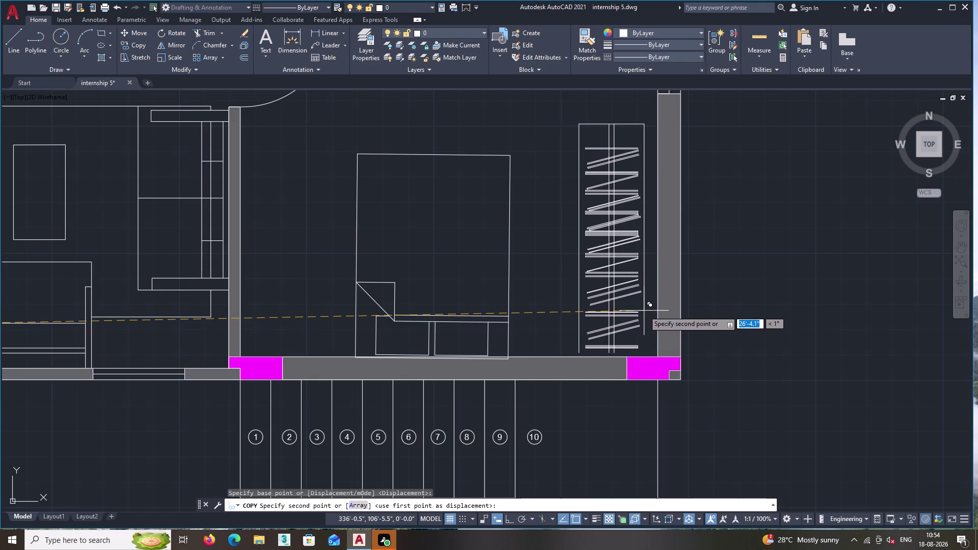
click(644, 310)
key(Escape)
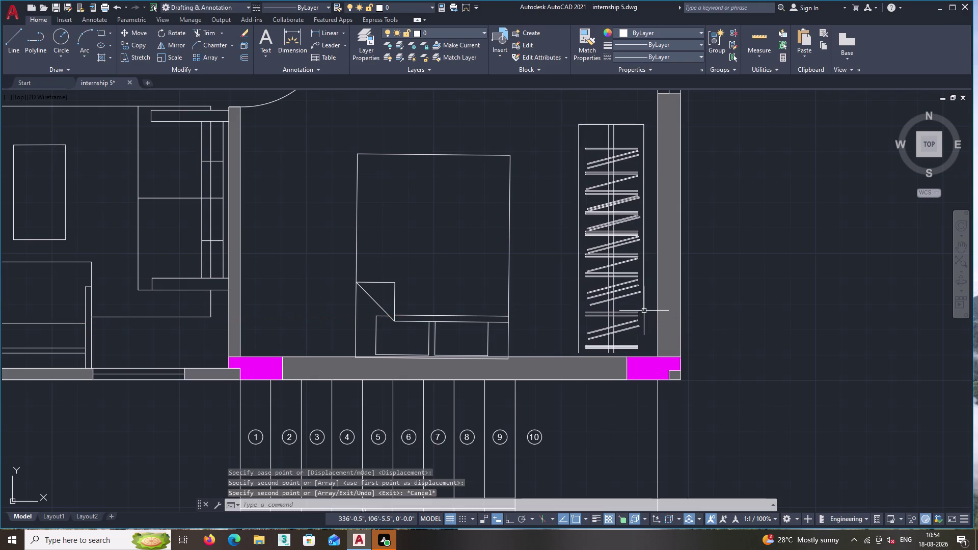
middle_drag(628, 347, 661, 456)
middle_drag(662, 439, 587, 373)
scroll(up, 3)
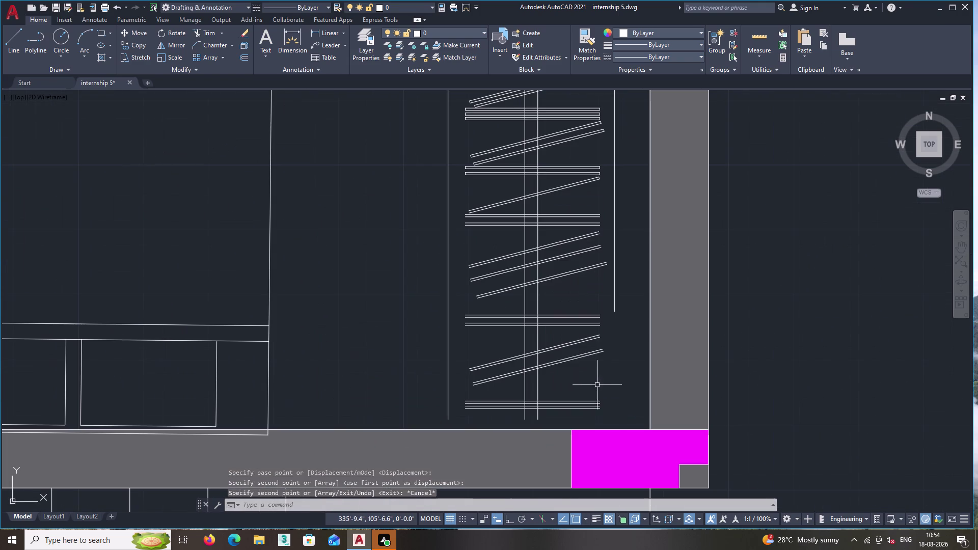
Select all the copied hanger lines in the second wardrobe.
click(609, 416)
click(446, 208)
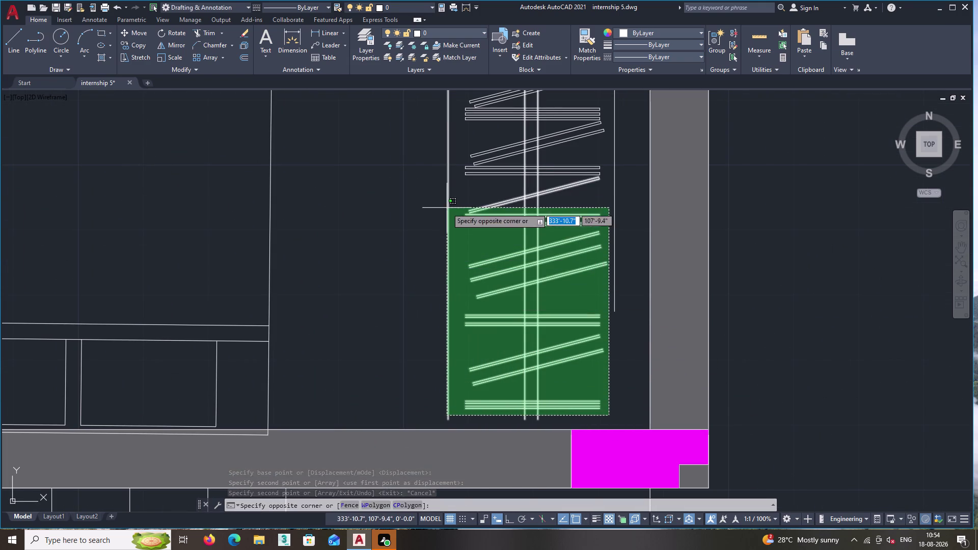
click(622, 346)
middle_drag(561, 166, 599, 261)
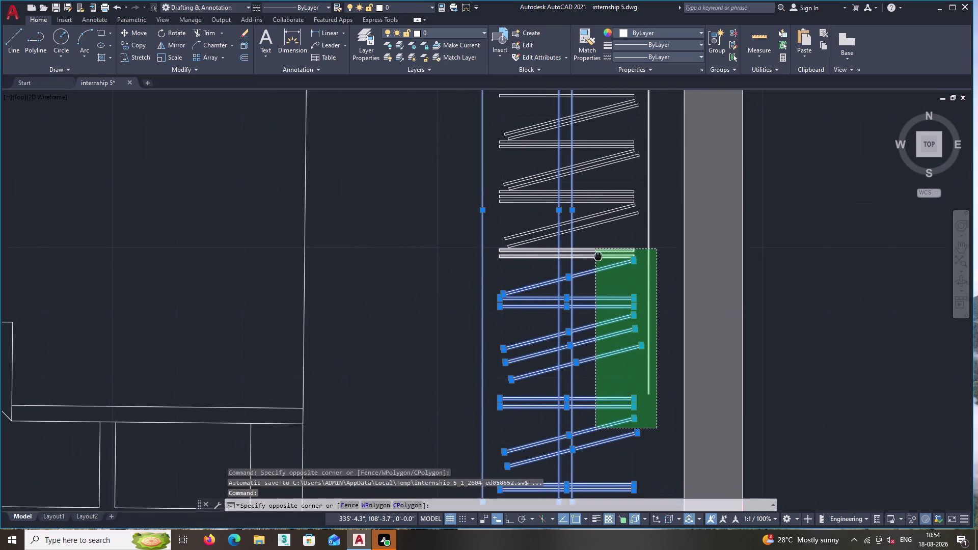
middle_drag(599, 261, 601, 266)
scroll(down, 3)
scroll(down, 3)
middle_drag(553, 128, 574, 166)
scroll(down, 3)
scroll(up, 3)
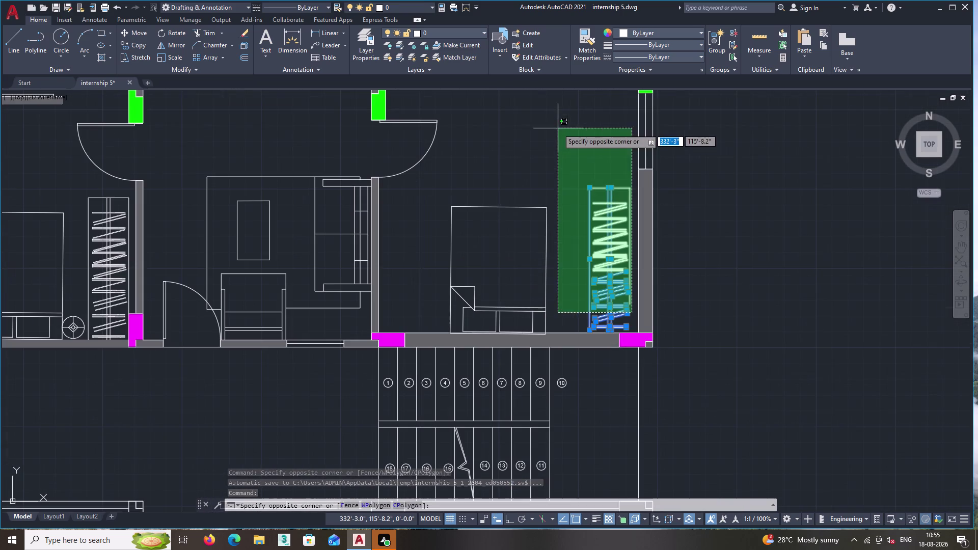
click(585, 164)
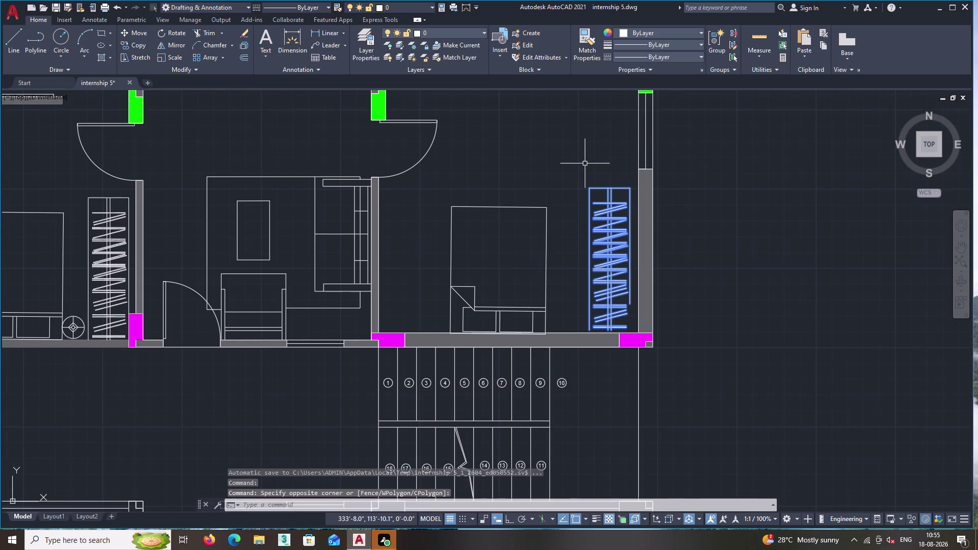
middle_drag(567, 184, 527, 155)
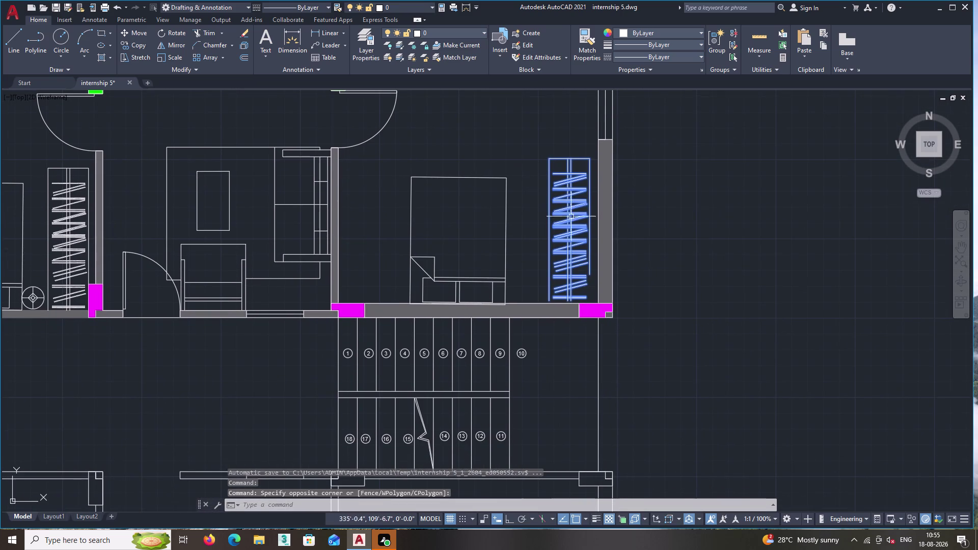
scroll(up, 3)
middle_drag(555, 291, 514, 239)
Move the copied hanger lines right so they sit flush against the wardrobe wall.
right_click(386, 208)
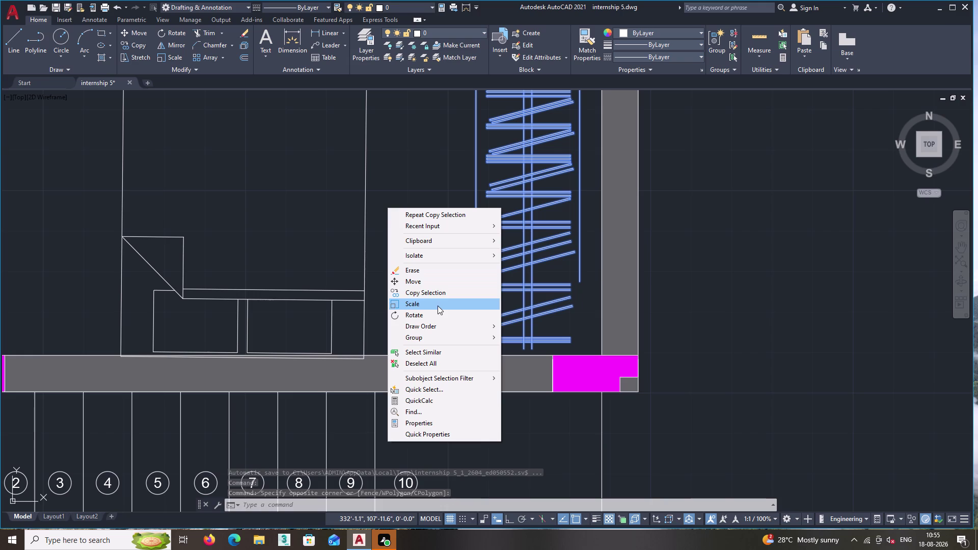
click(432, 282)
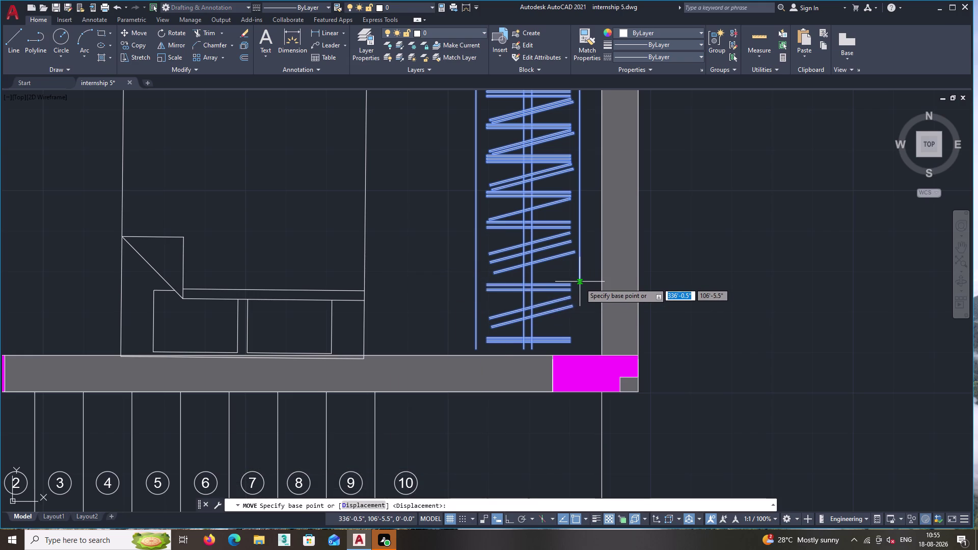
click(579, 280)
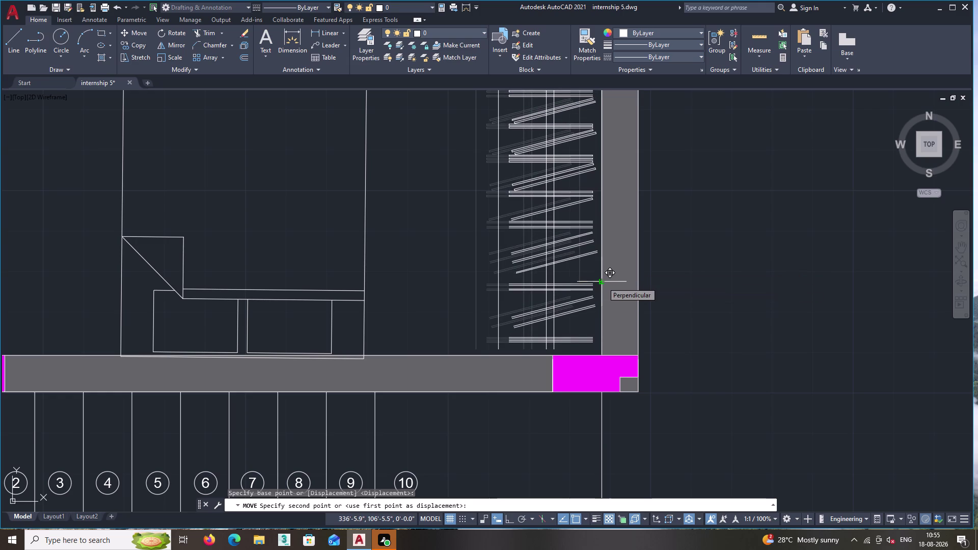
click(603, 282)
key(Return)
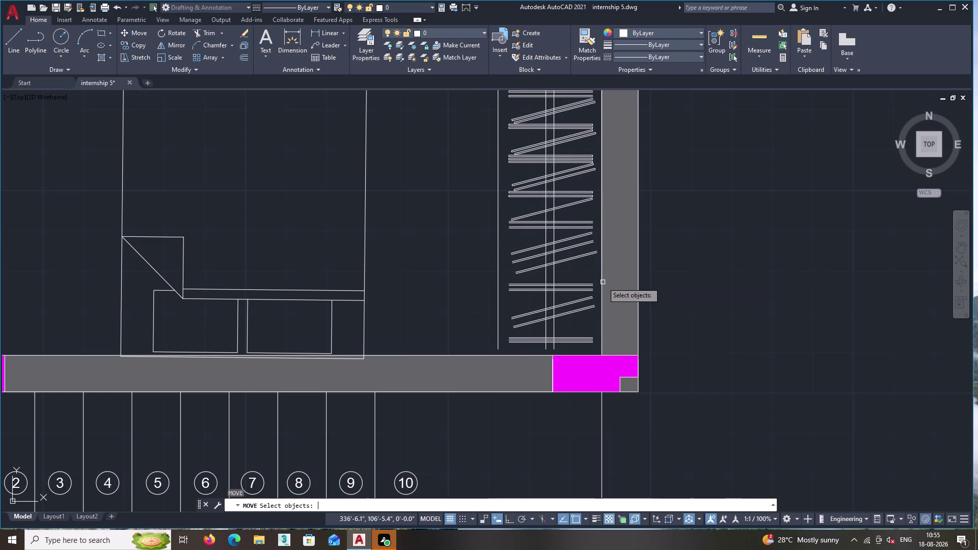
key(Escape)
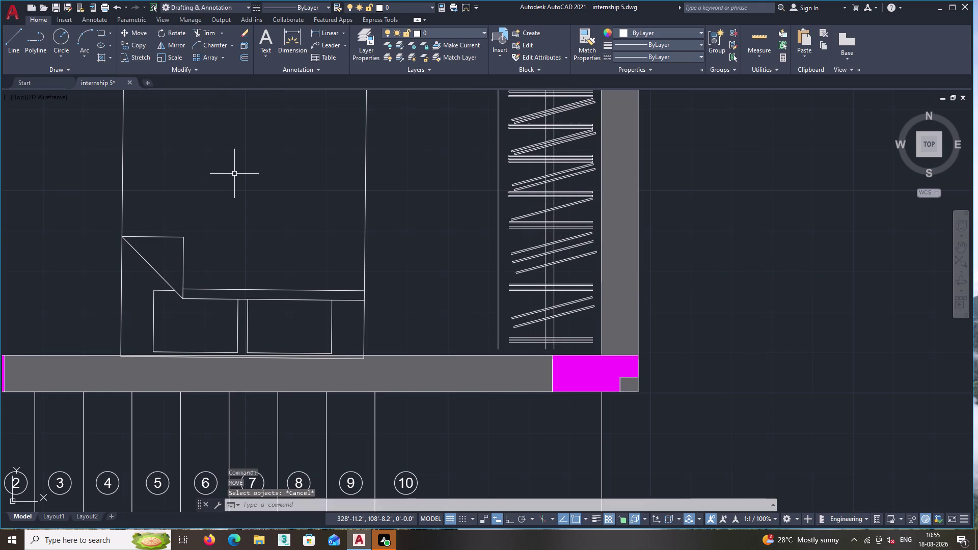
Extend the short hanger lines to the wardrobe boundary with an EX fence.
text(ex)
key(Return)
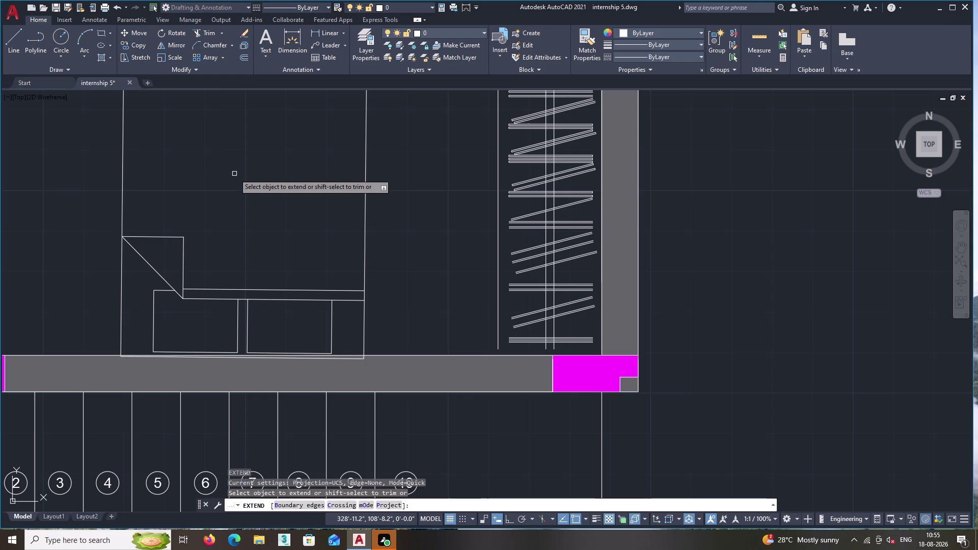
scroll(up, 3)
click(498, 290)
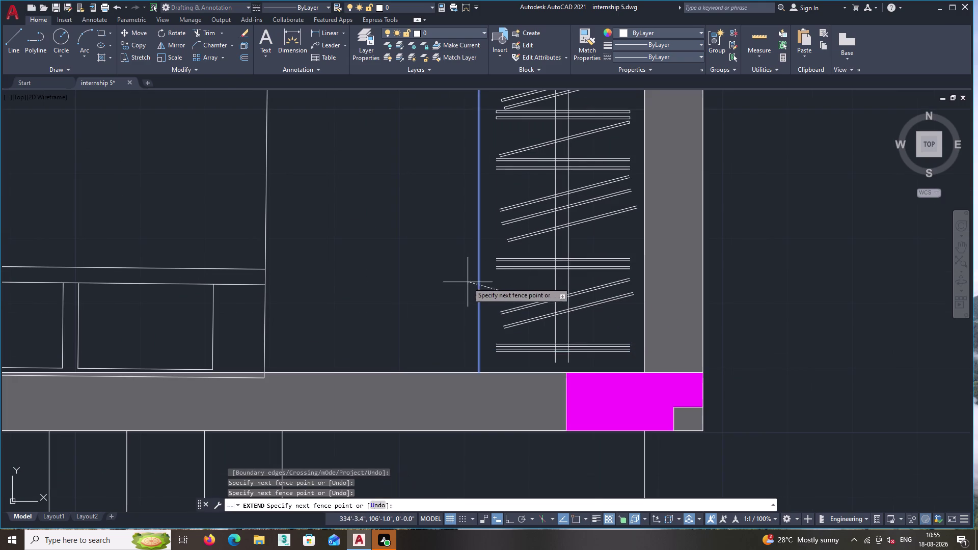
click(462, 281)
click(587, 325)
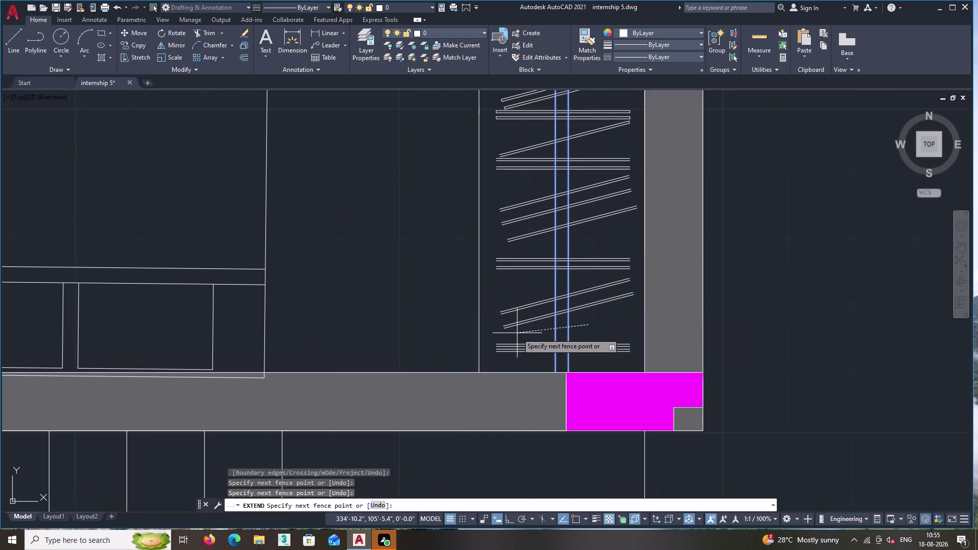
click(517, 333)
scroll(down, 3)
scroll(down, 3)
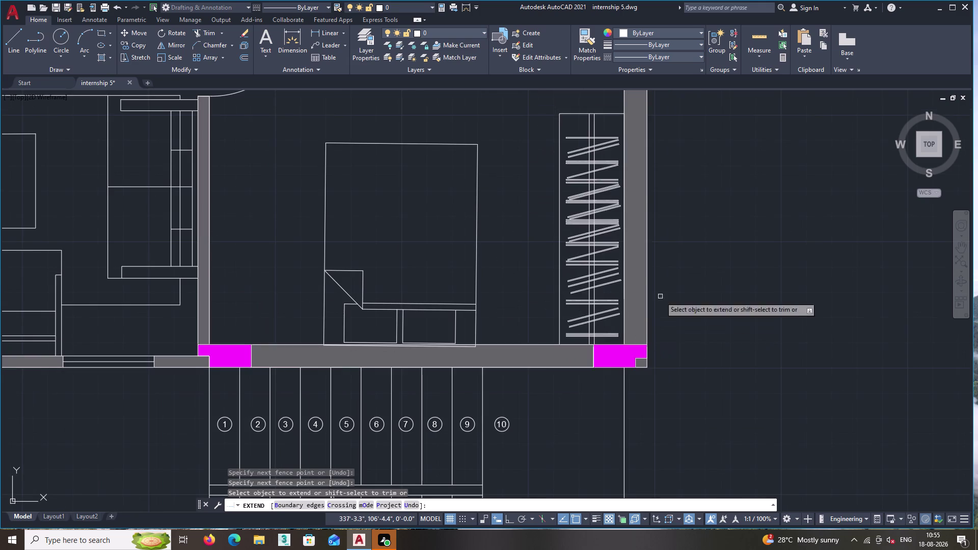
scroll(down, 3)
key(Return)
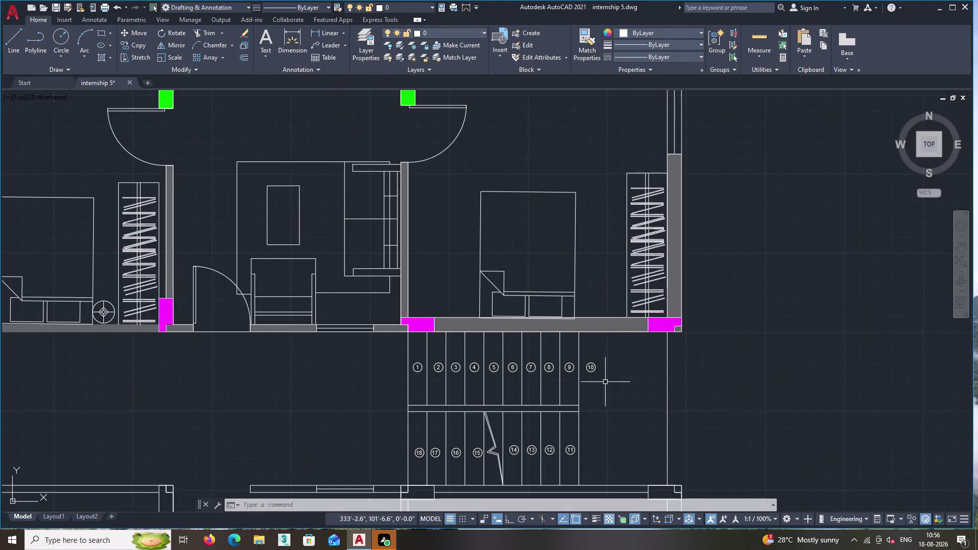
Zoom out to the full floor plan and bring up the roundback sofa's block editing.
scroll(down, 3)
middle_drag(517, 437, 597, 379)
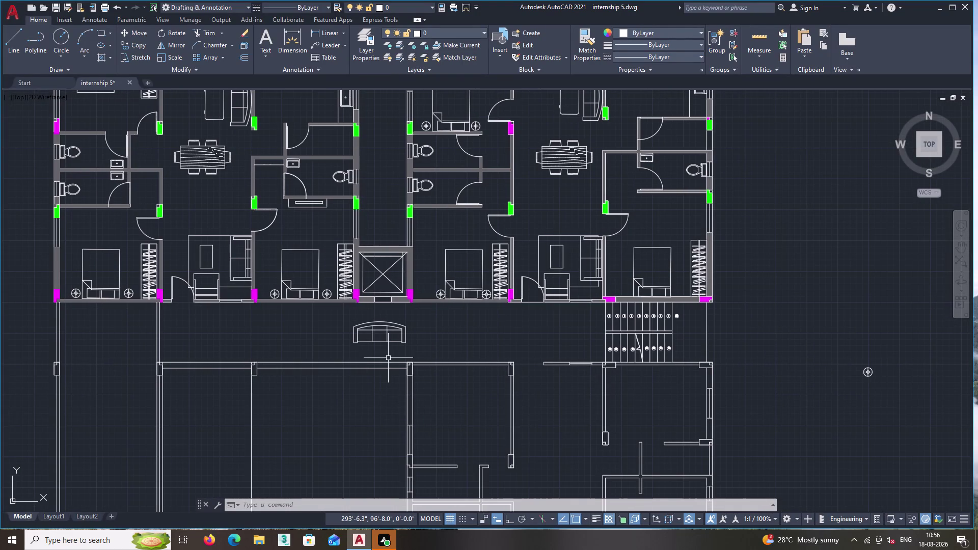
scroll(up, 3)
scroll(down, 3)
scroll(down, 3)
middle_drag(398, 338, 410, 372)
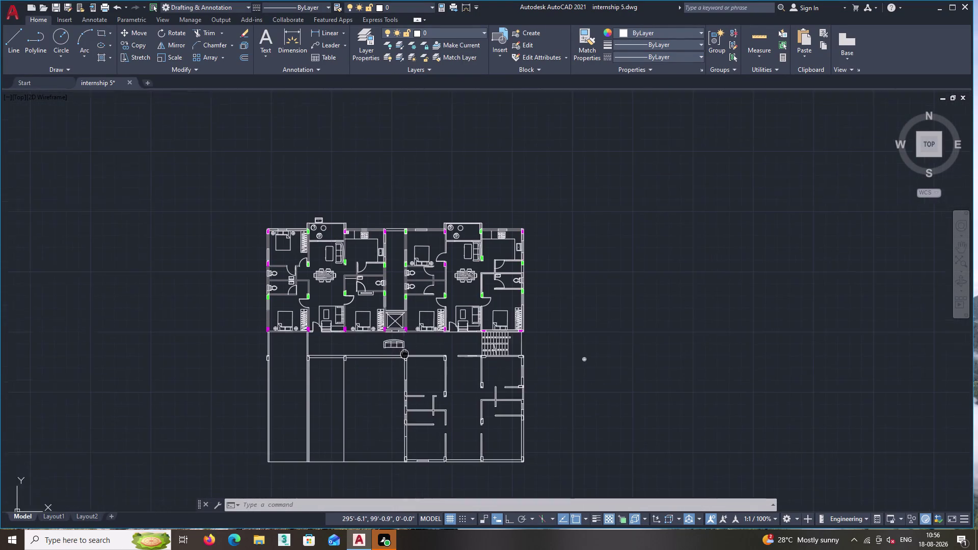
middle_drag(410, 372, 416, 409)
scroll(up, 3)
scroll(up, 3)
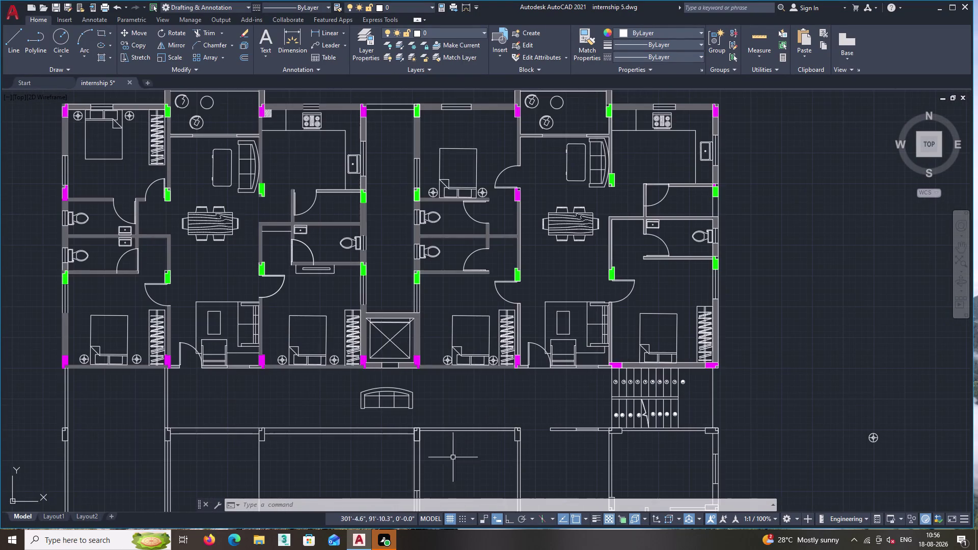
scroll(up, 3)
double_click(419, 418)
Cancel the sofa block edit, then window-select and delete the curved roundback sofa.
double_click(360, 349)
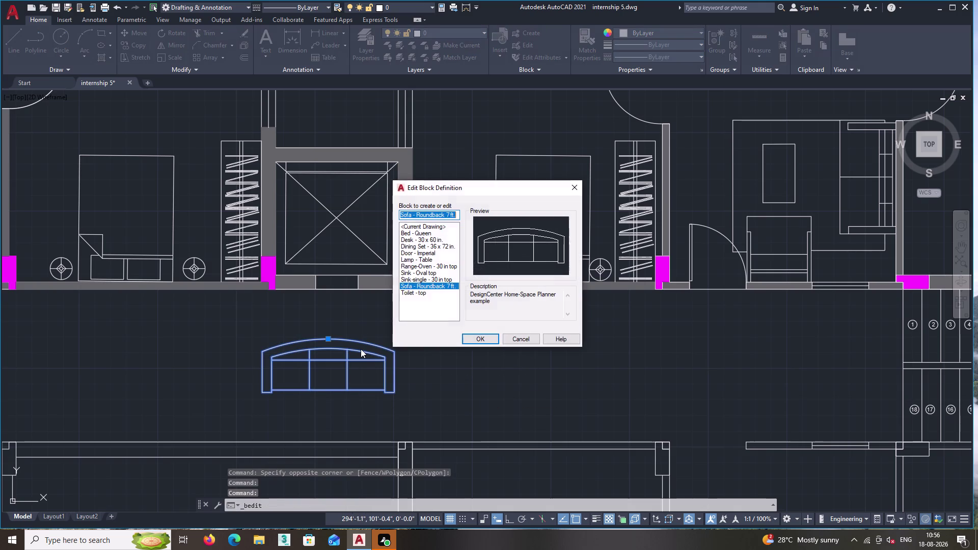
key(Delete)
scroll(up, 3)
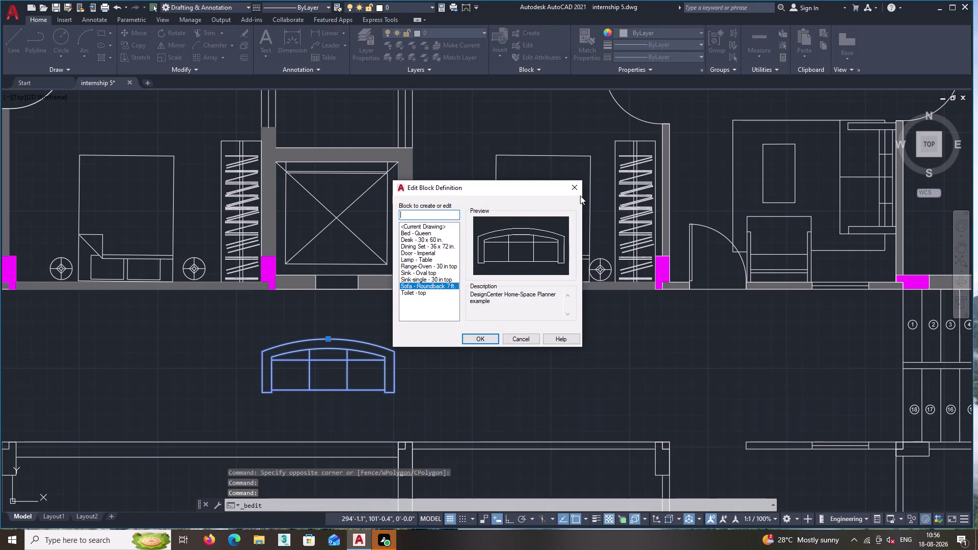
click(574, 189)
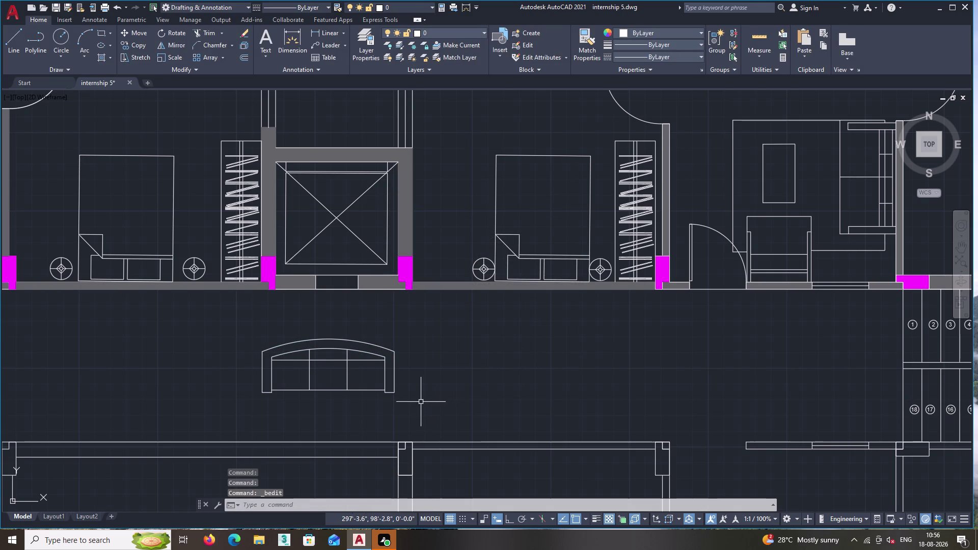
click(354, 345)
double_click(409, 404)
click(412, 408)
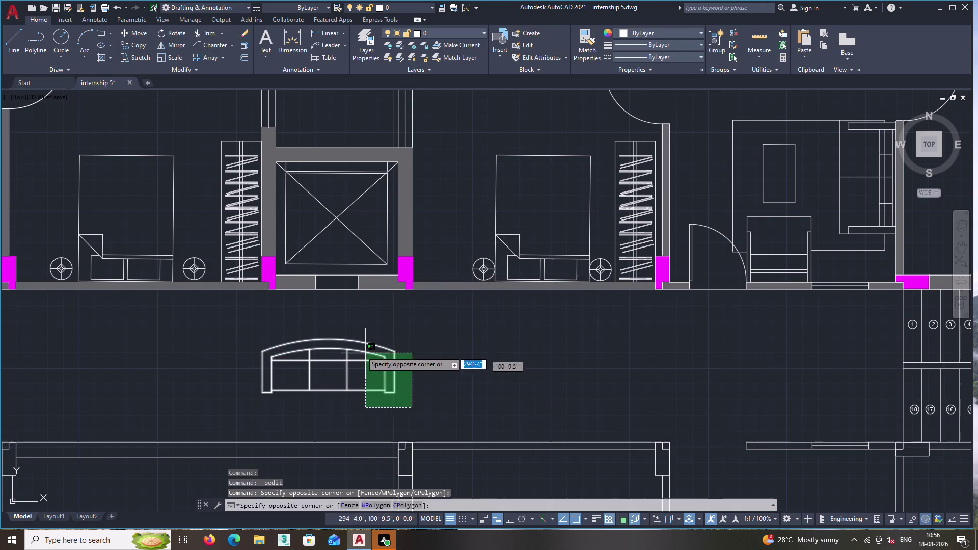
click(357, 350)
key(Delete)
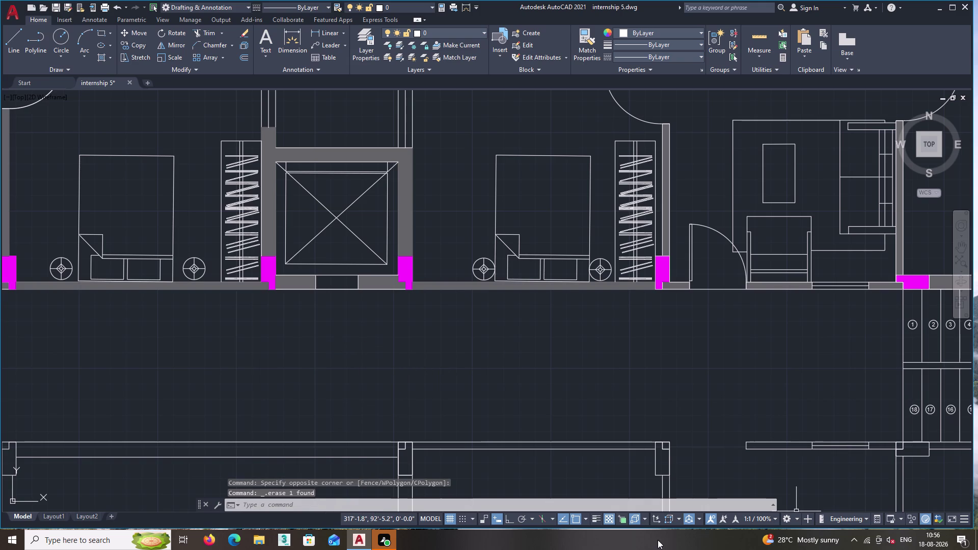
scroll(down, 3)
scroll(down, 3)
Zoom out to the whole building plan and delete the object picked there.
scroll(down, 3)
middle_drag(704, 432, 560, 444)
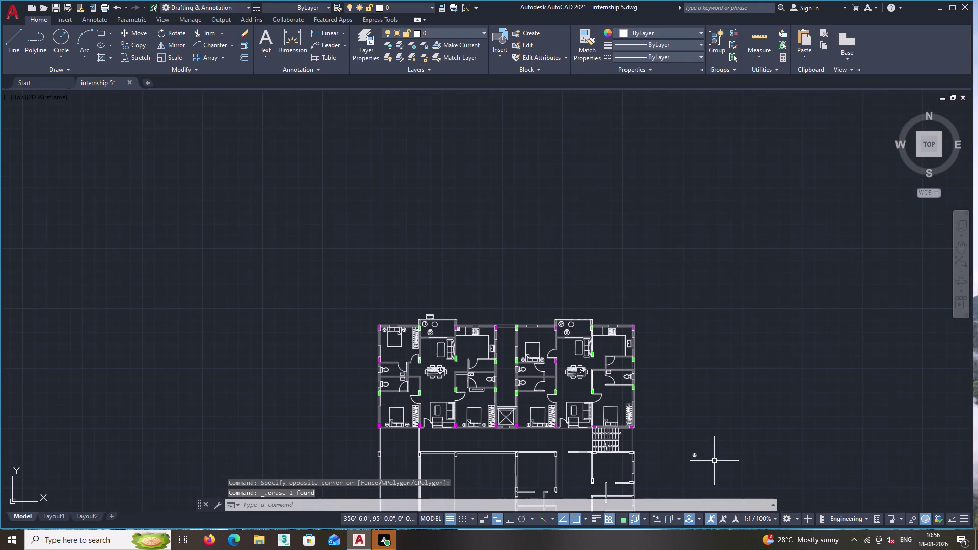
drag(719, 474, 712, 466)
click(667, 415)
key(Delete)
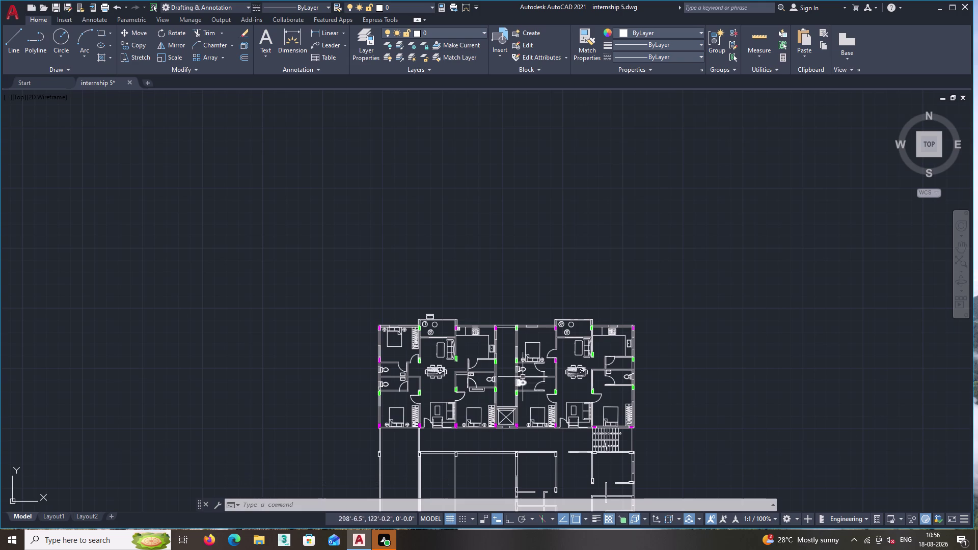
Erase the small rectangular box just above the balcony's top wall.
middle_drag(495, 313, 487, 245)
scroll(up, 3)
scroll(up, 3)
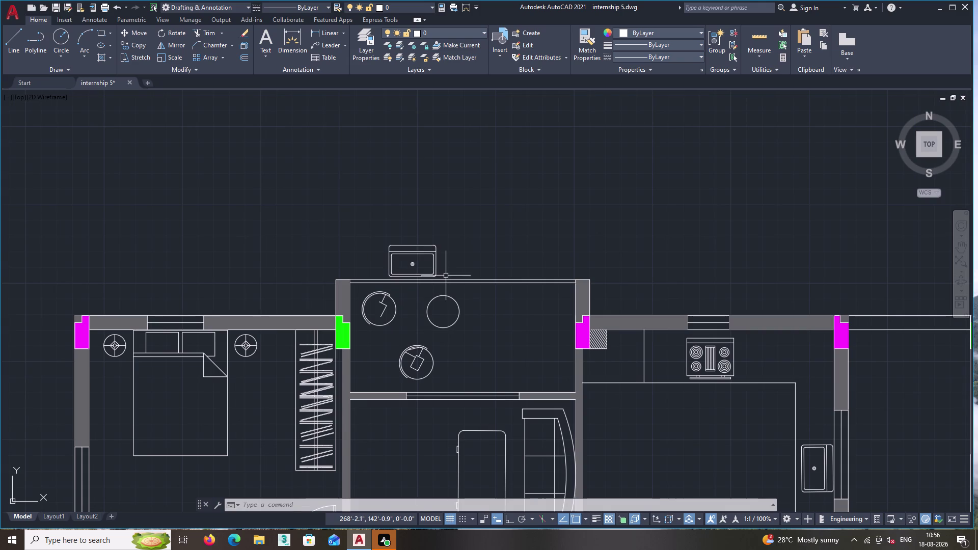
drag(446, 274, 439, 270)
click(424, 256)
key(Delete)
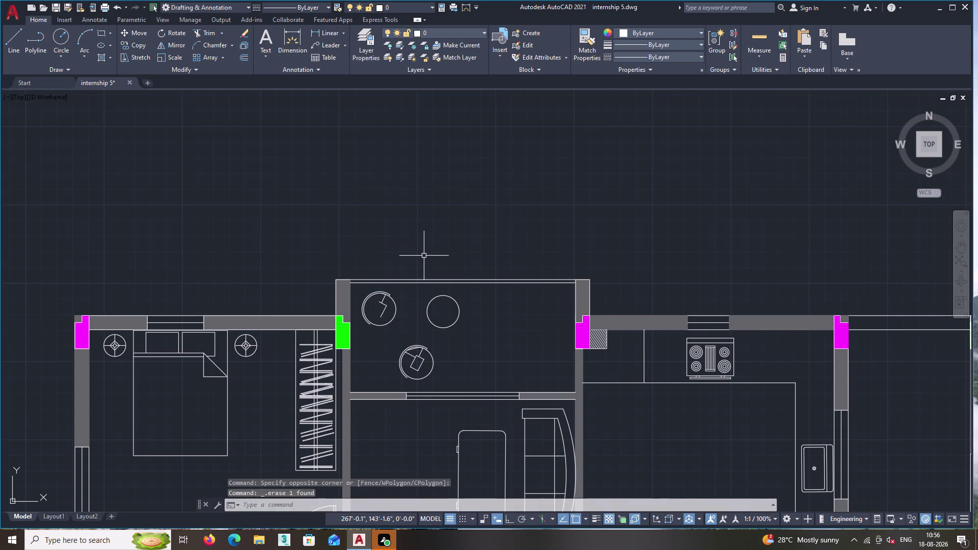
scroll(down, 3)
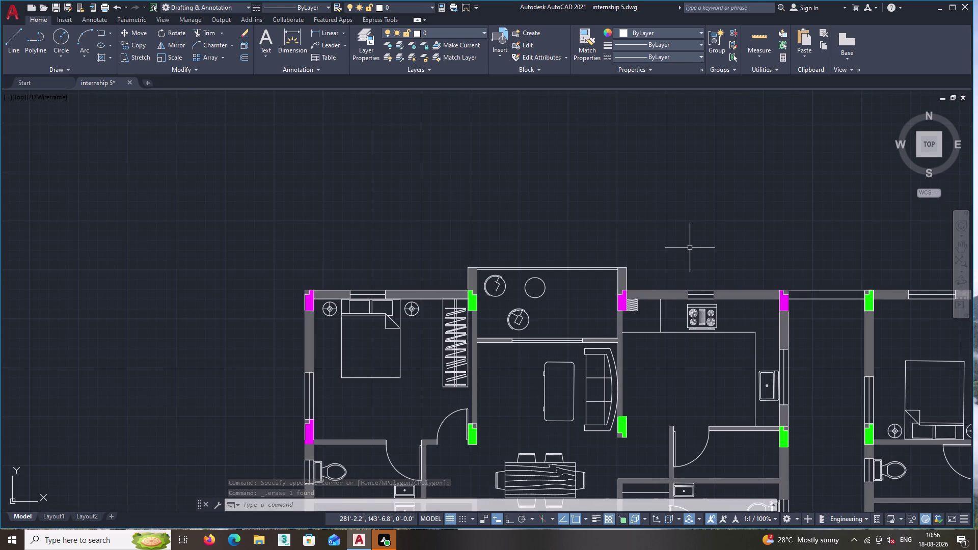
middle_drag(822, 280, 764, 288)
scroll(down, 3)
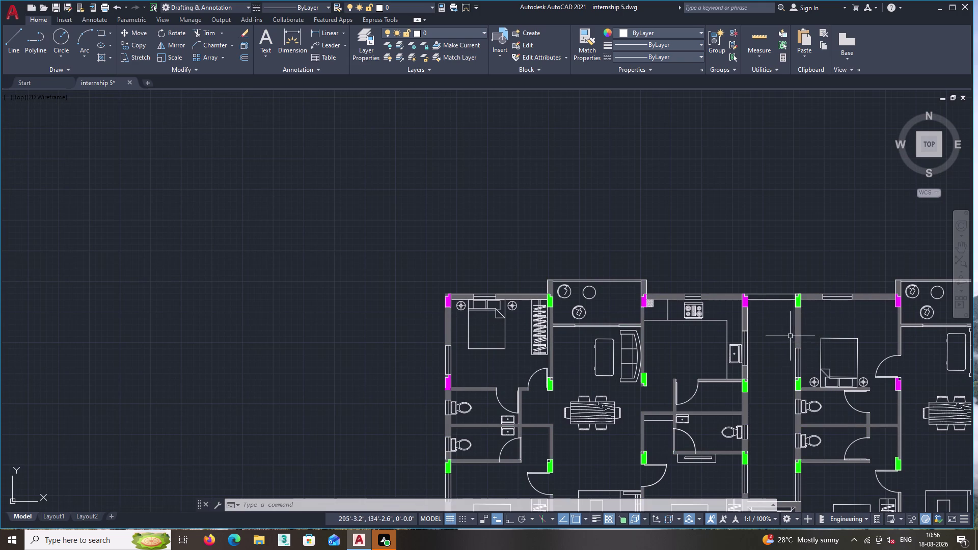
scroll(up, 3)
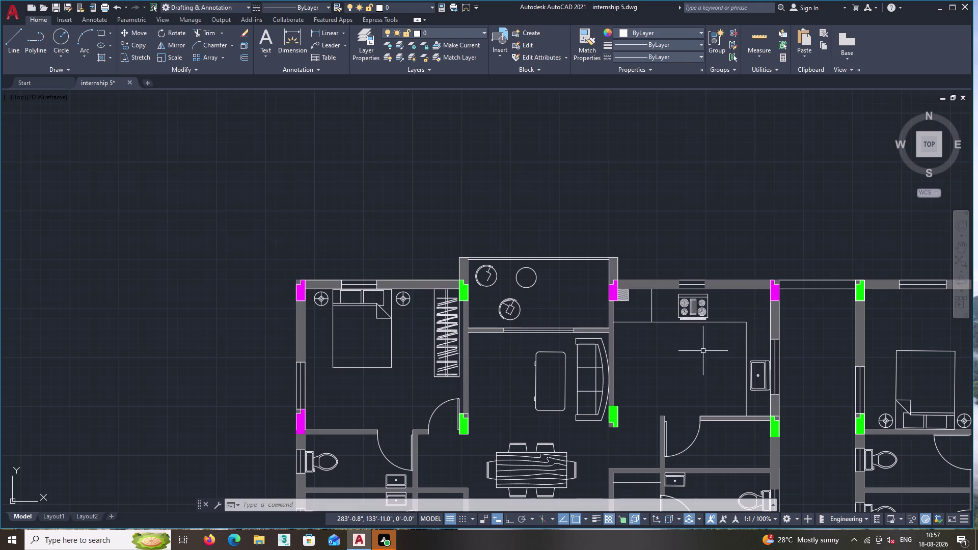
middle_drag(702, 358, 732, 446)
scroll(up, 3)
middle_drag(727, 393, 977, 378)
double_click(788, 347)
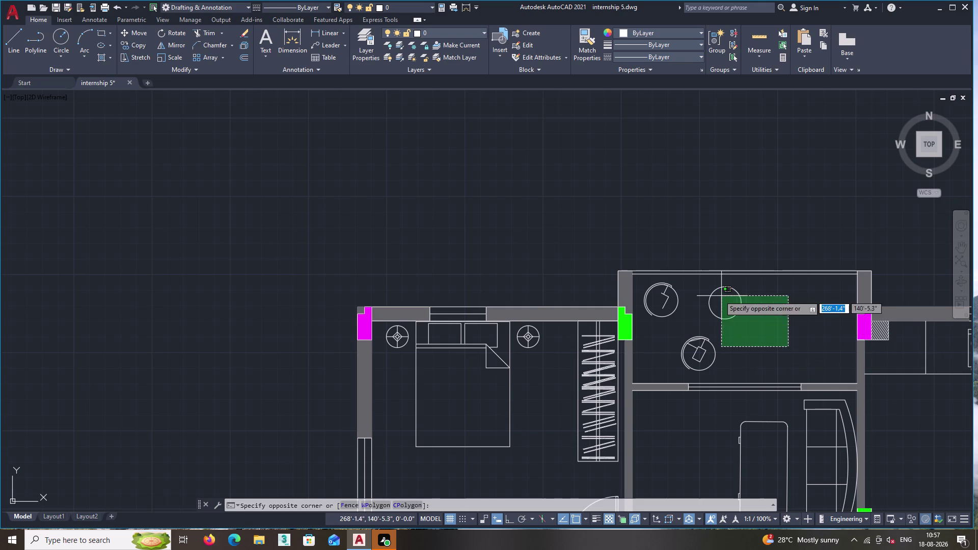
Set the selected balcony chairs and table to orange (242,103,34).
click(656, 286)
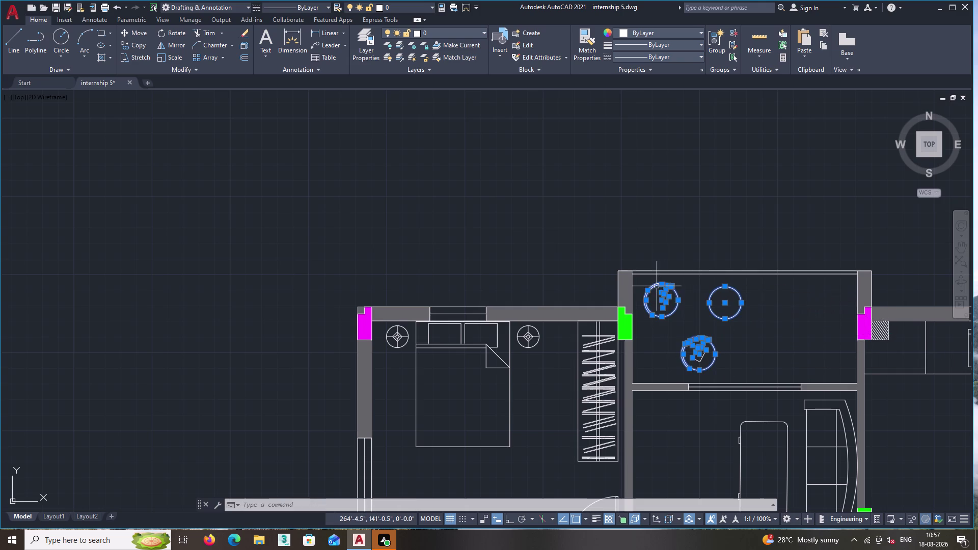
click(706, 363)
click(696, 348)
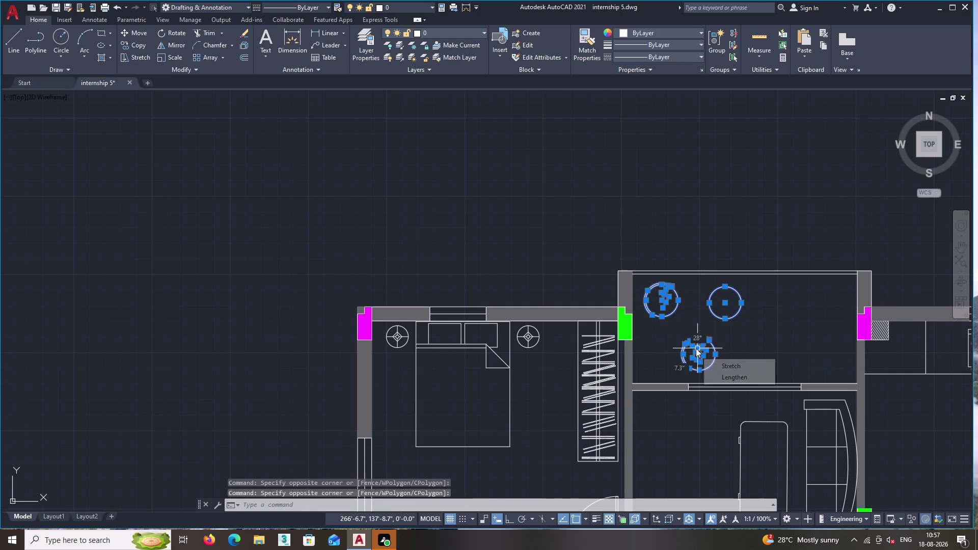
double_click(700, 30)
click(702, 34)
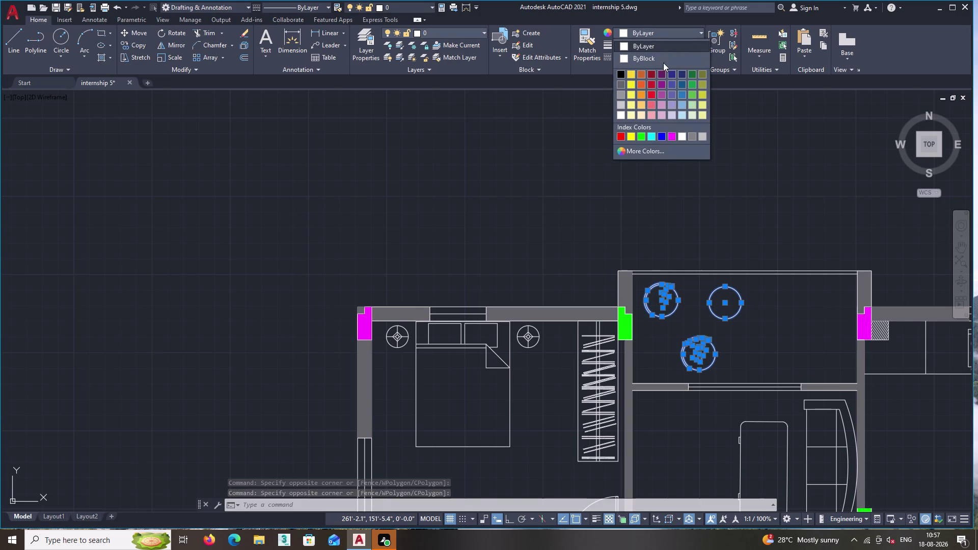
click(643, 83)
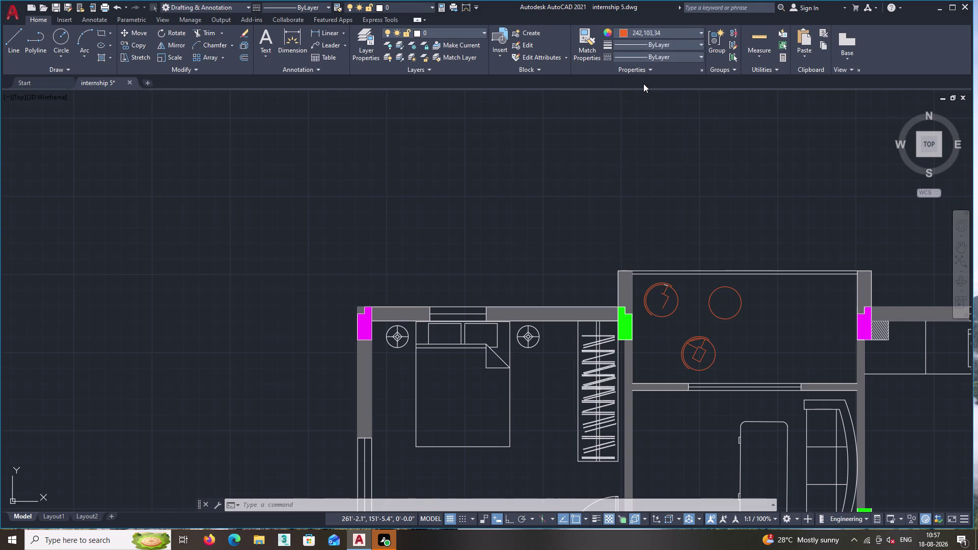
key(Escape)
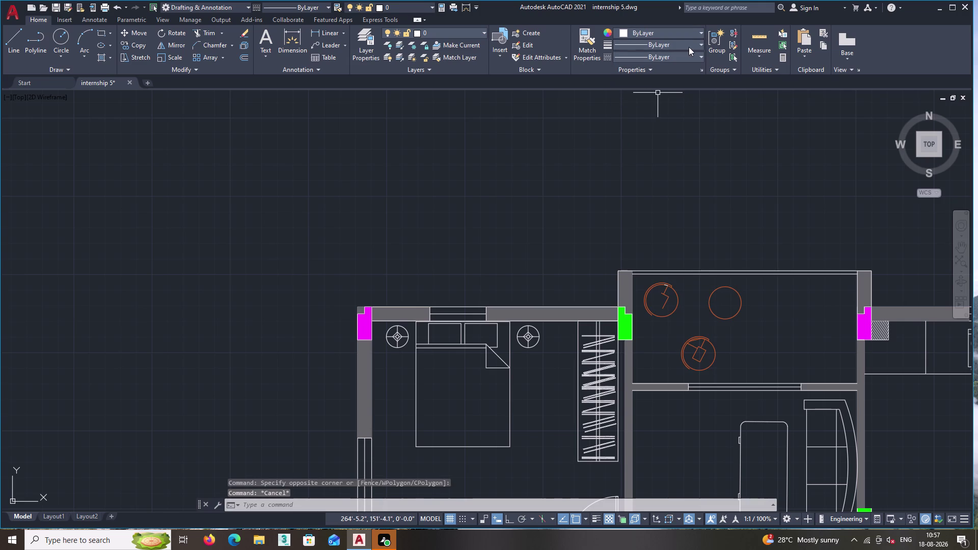
Start Match Properties from the orange chair and apply it to nearby balcony objects.
click(587, 43)
scroll(up, 3)
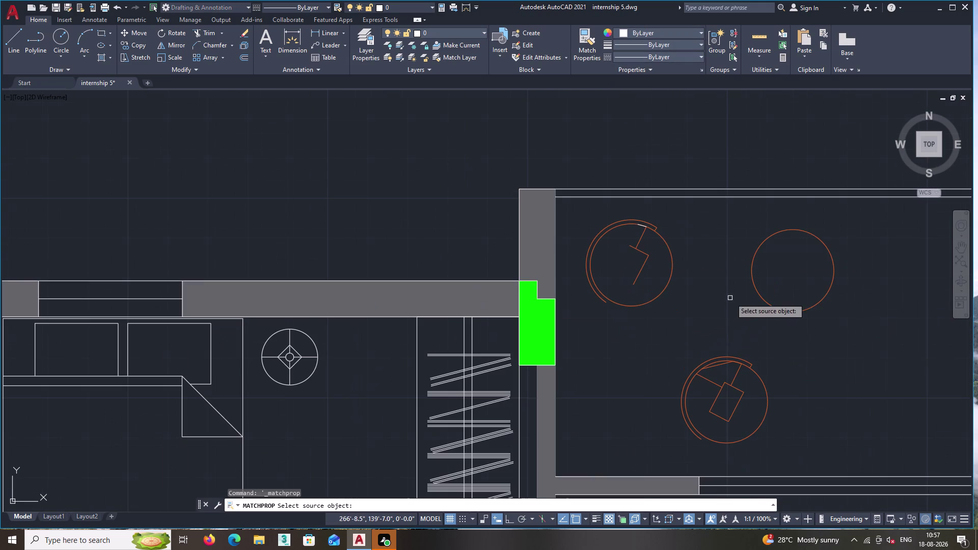
click(756, 289)
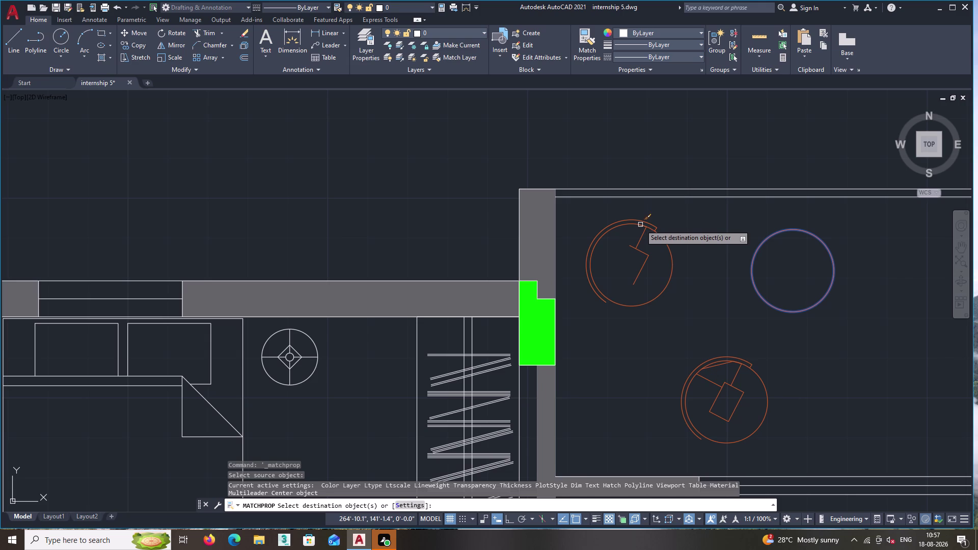
click(642, 225)
scroll(down, 3)
middle_drag(802, 346, 322, 217)
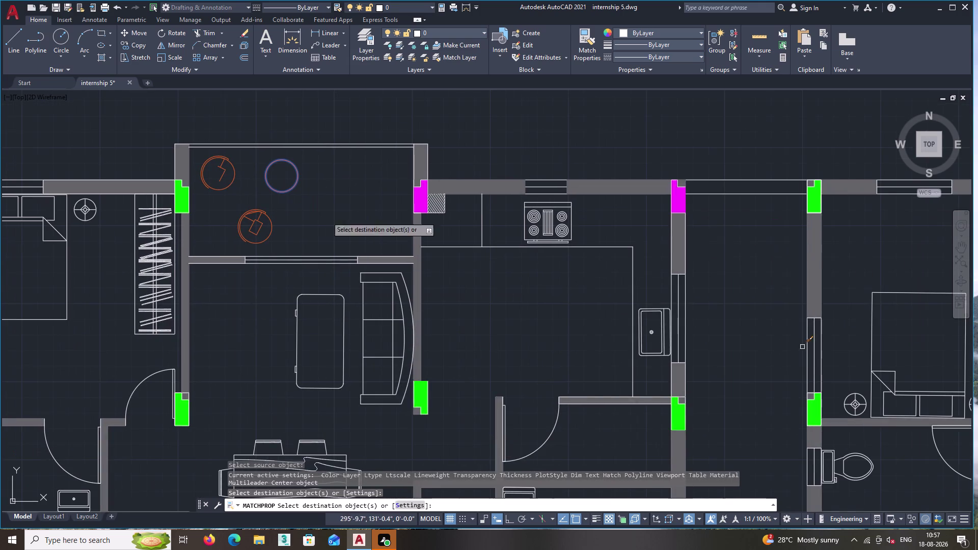
middle_drag(738, 267, 500, 227)
scroll(down, 3)
scroll(up, 3)
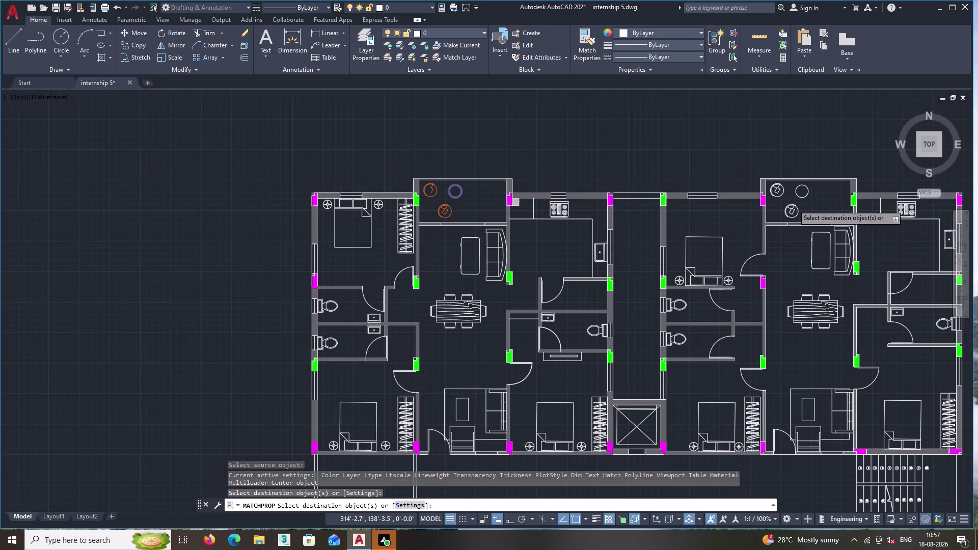
scroll(up, 3)
double_click(824, 259)
click(730, 170)
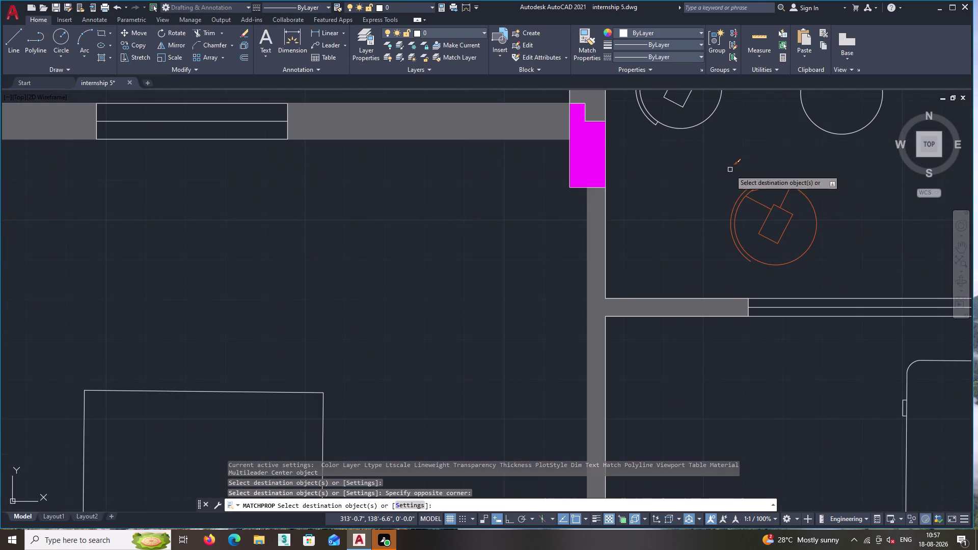
middle_drag(809, 176, 712, 327)
Match the orange colour onto the plain circle and the top-left chair's remaining arcs.
click(805, 302)
click(753, 193)
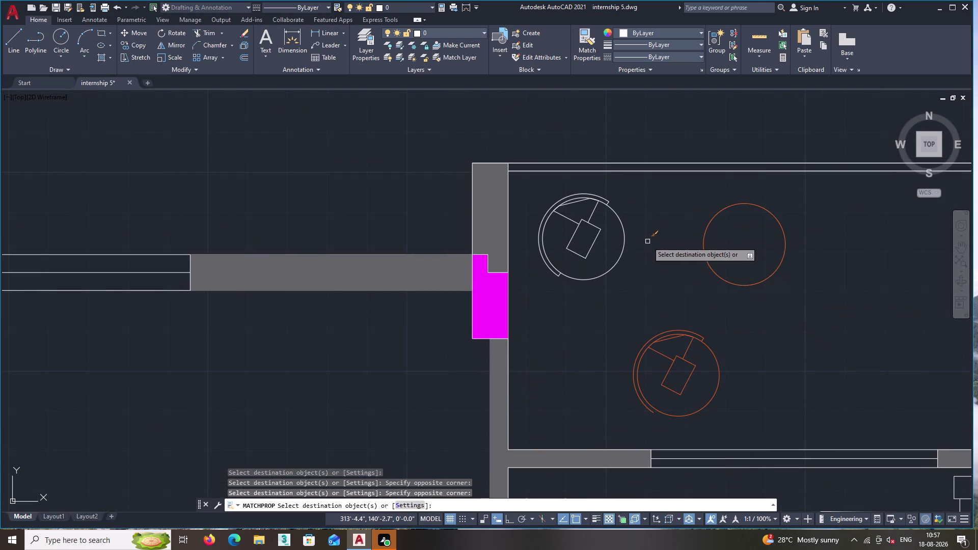
click(640, 287)
click(572, 192)
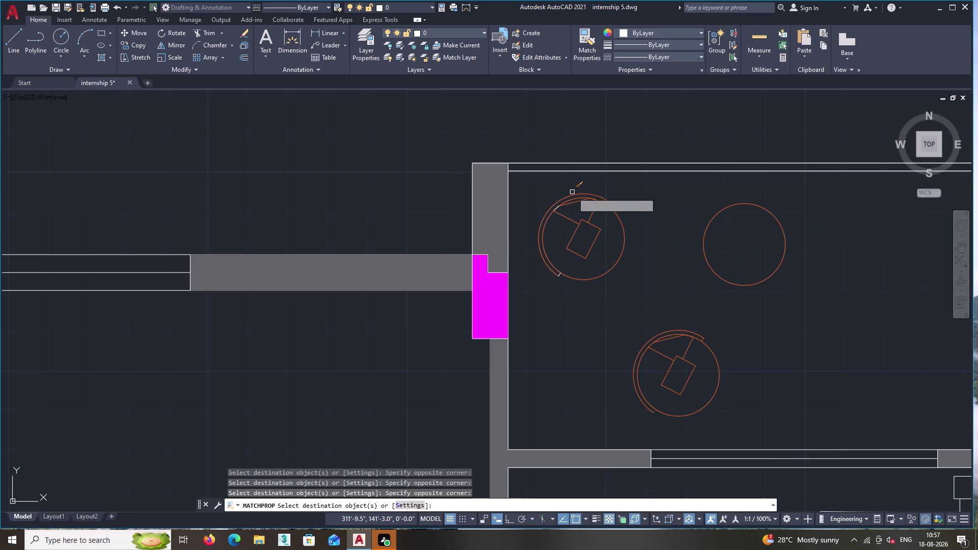
click(558, 209)
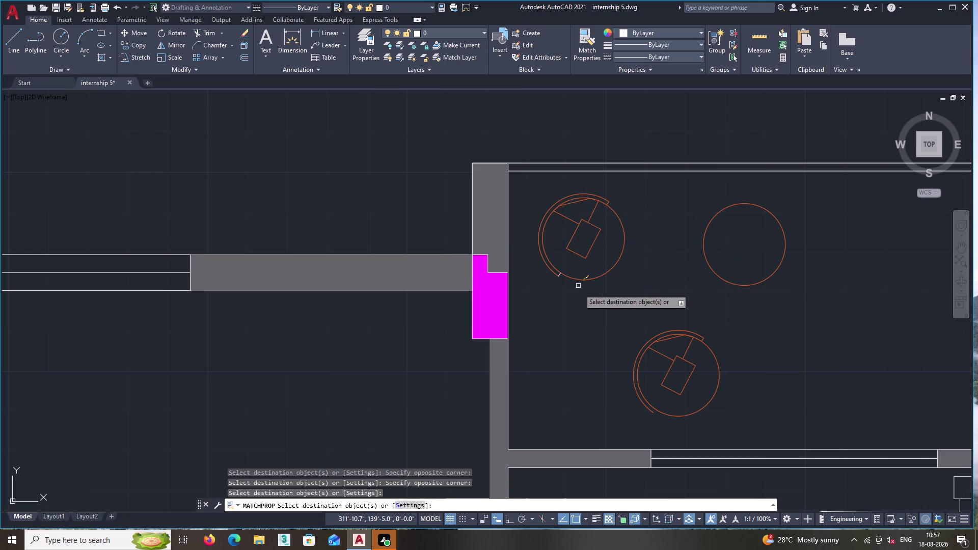
click(582, 303)
click(553, 257)
key(Return)
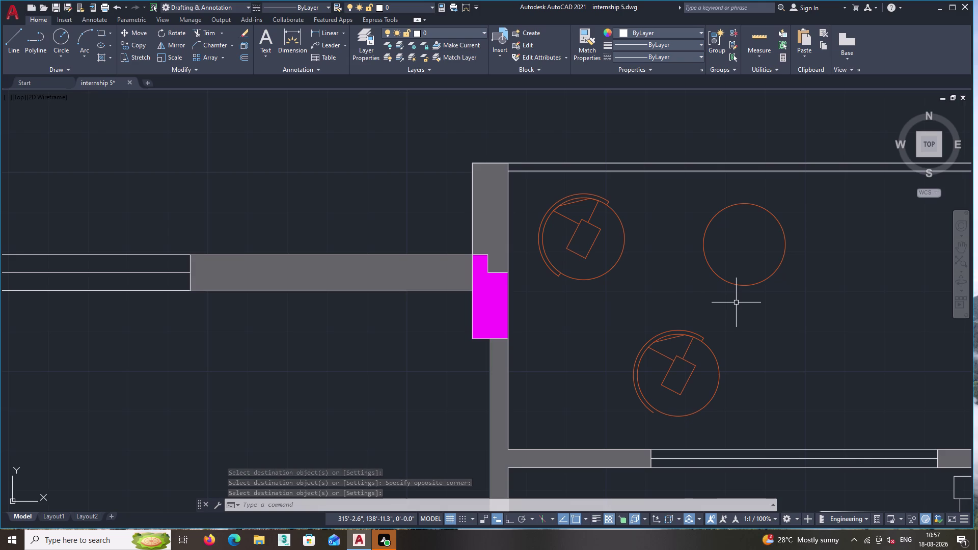
scroll(down, 3)
middle_drag(664, 336, 959, 285)
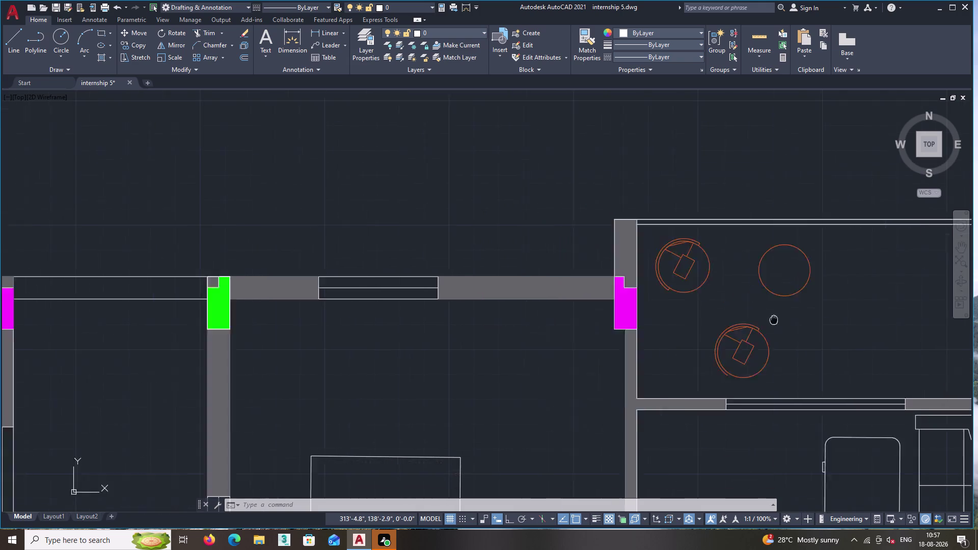
middle_drag(960, 284, 960, 283)
scroll(down, 3)
scroll(down, 3)
scroll(up, 3)
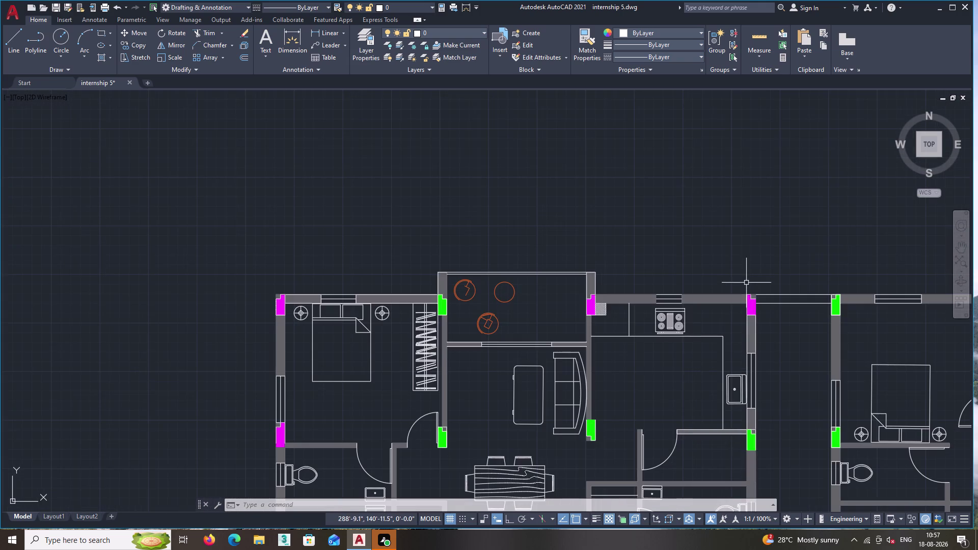
middle_drag(733, 277, 679, 284)
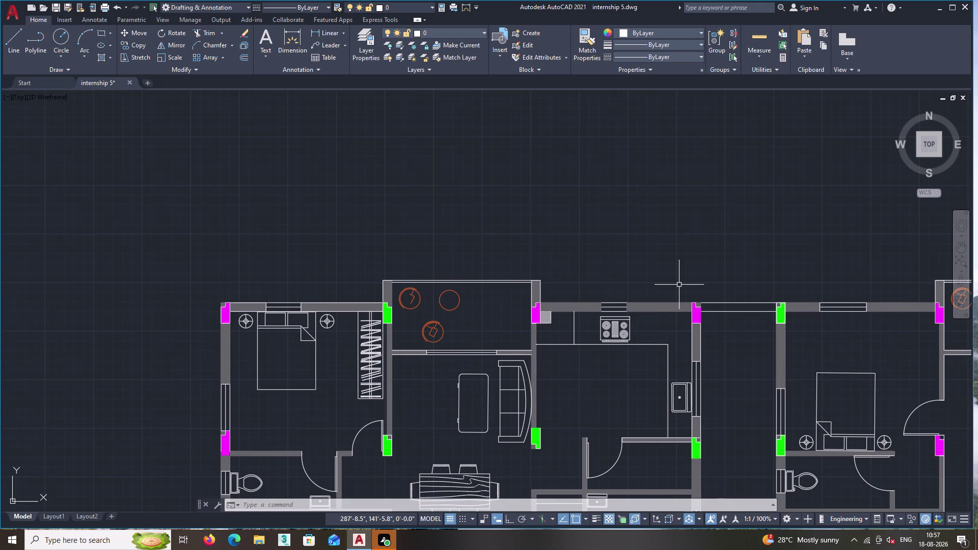
middle_drag(562, 310, 667, 251)
middle_drag(431, 388, 503, 358)
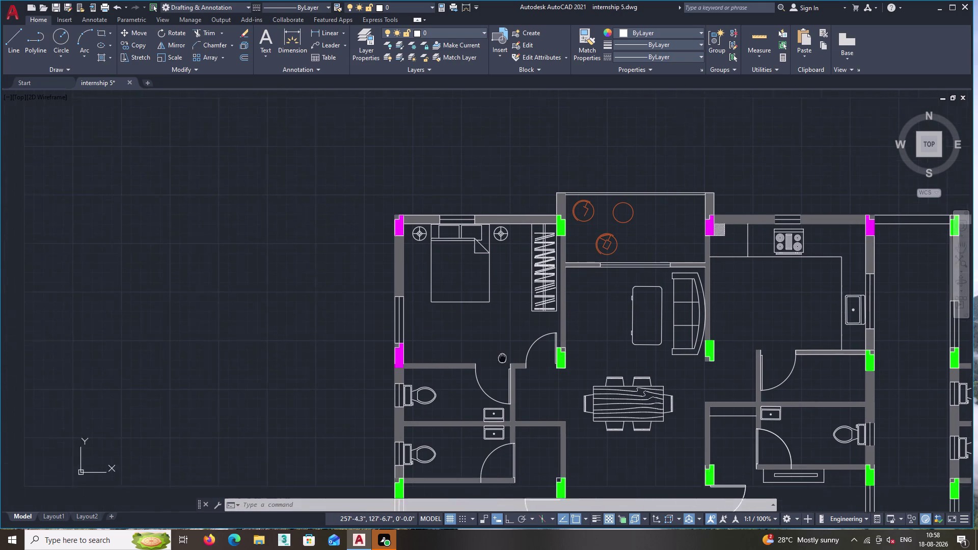
middle_drag(503, 357, 513, 354)
scroll(up, 3)
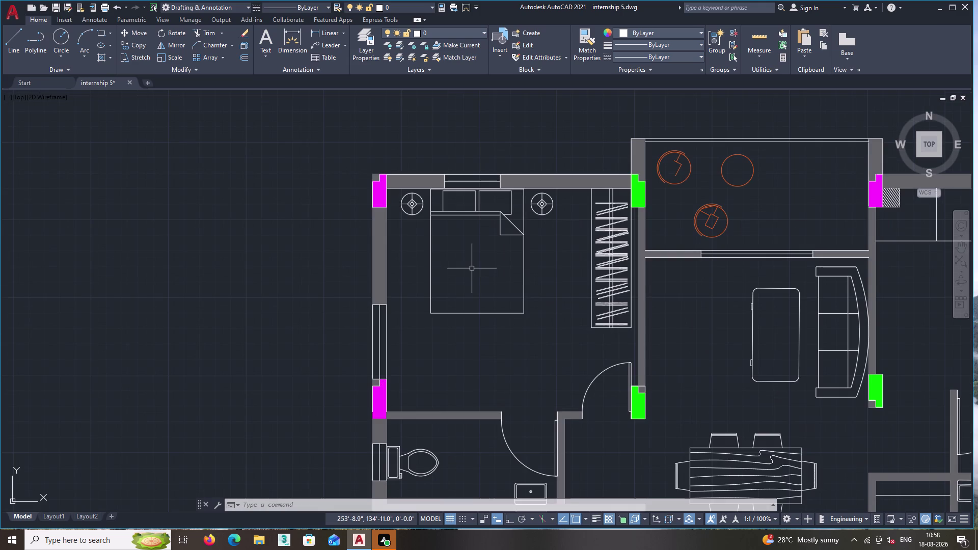
scroll(down, 3)
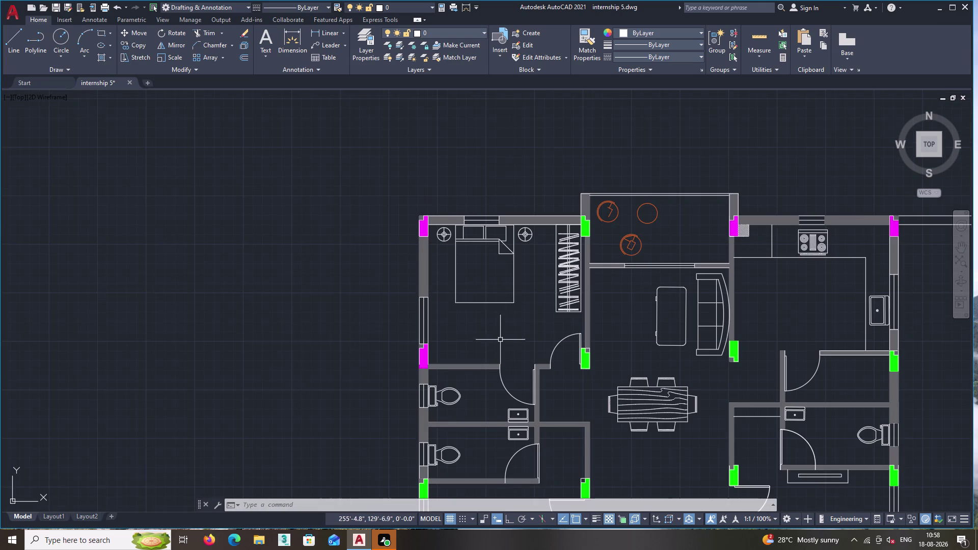
middle_drag(500, 343, 565, 248)
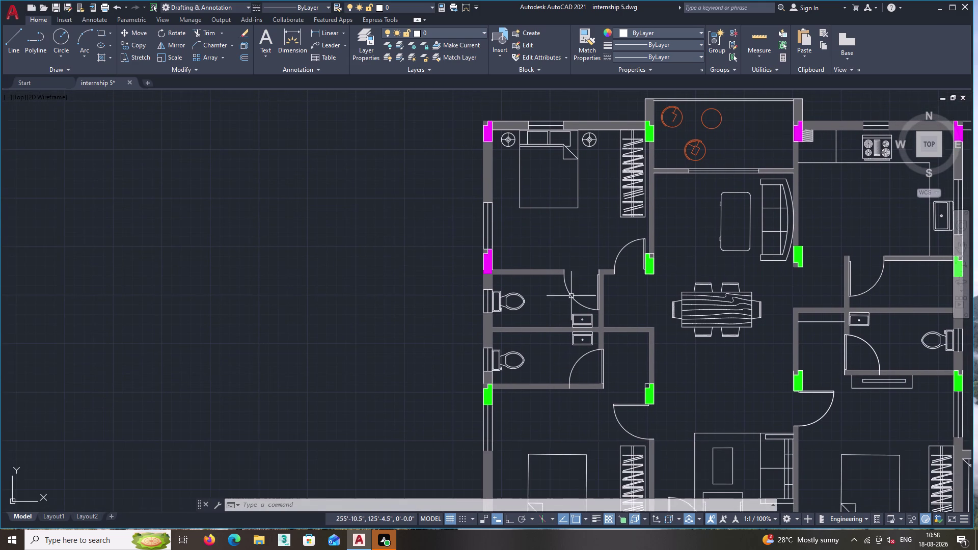
middle_drag(590, 378, 521, 216)
middle_drag(502, 263, 449, 213)
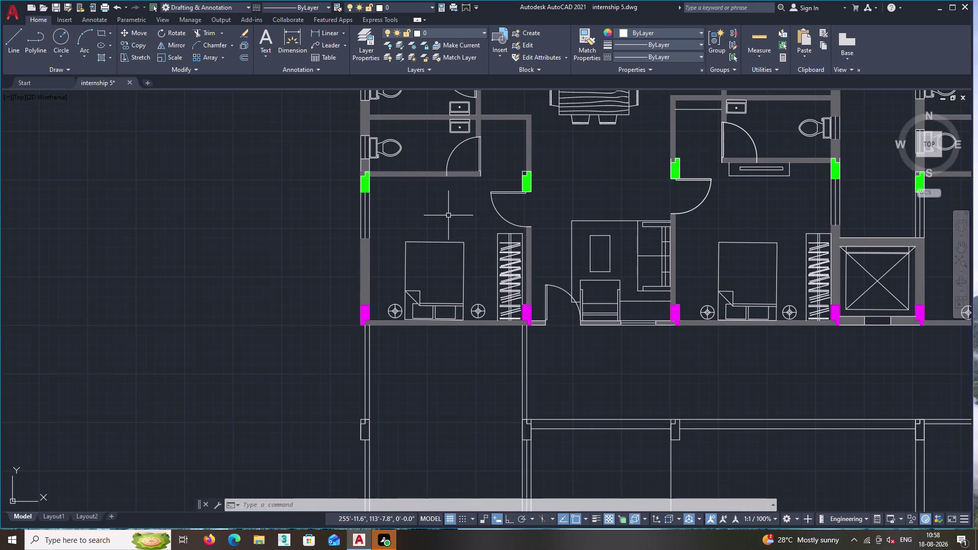
scroll(down, 3)
middle_drag(472, 339, 377, 334)
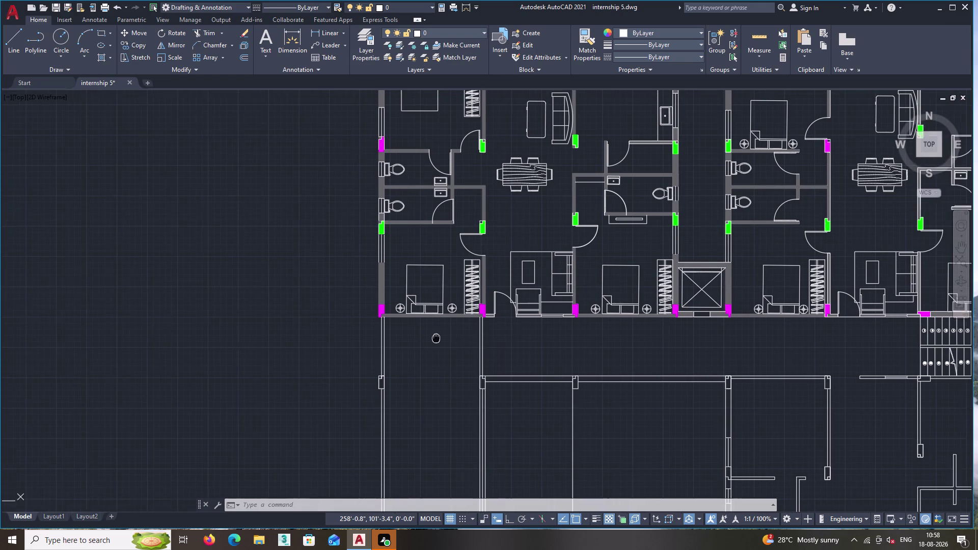
middle_drag(376, 334, 329, 327)
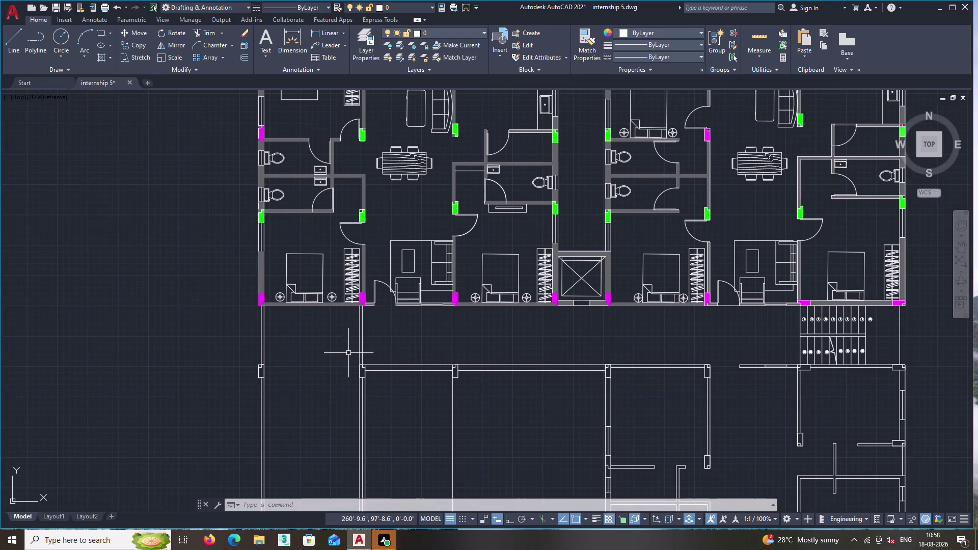
middle_drag(347, 354, 346, 262)
scroll(up, 3)
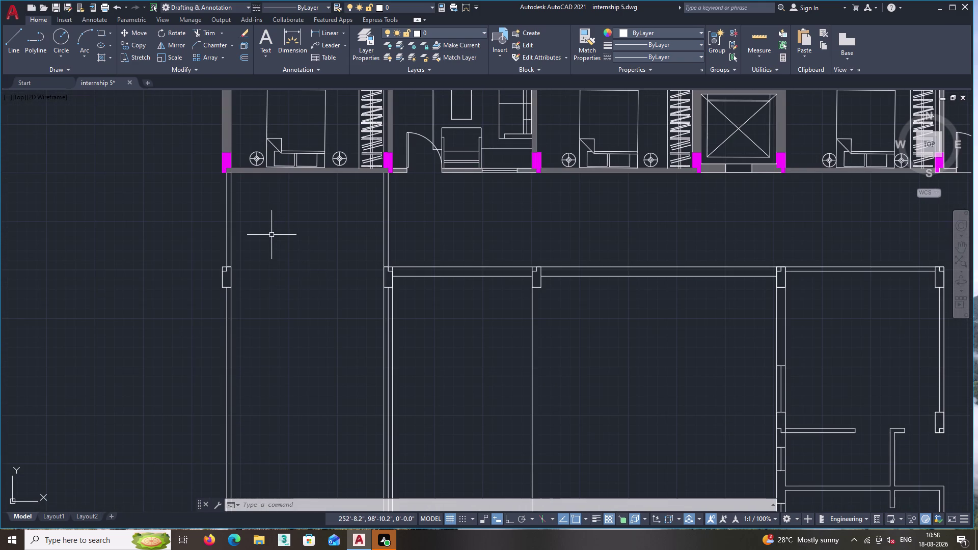
middle_drag(257, 241, 200, 177)
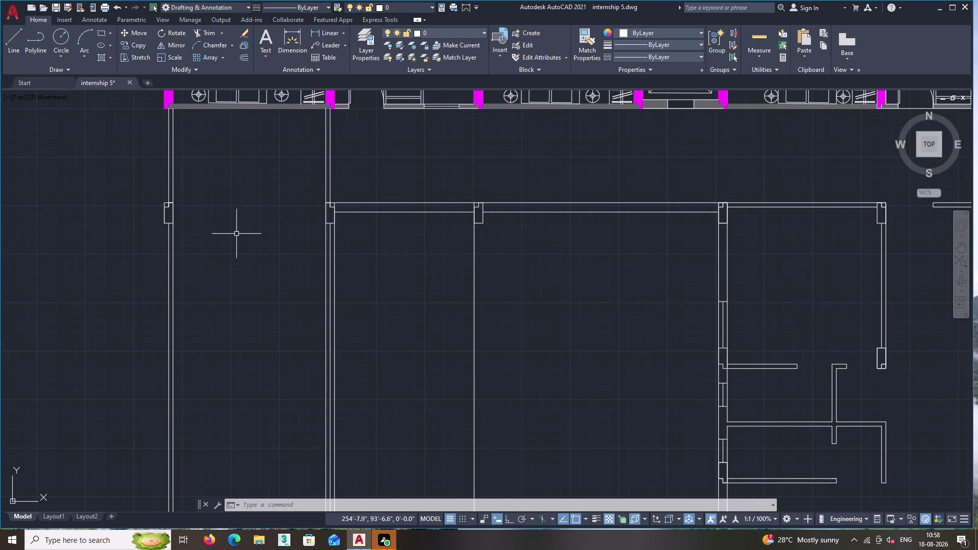
middle_drag(223, 274, 189, 225)
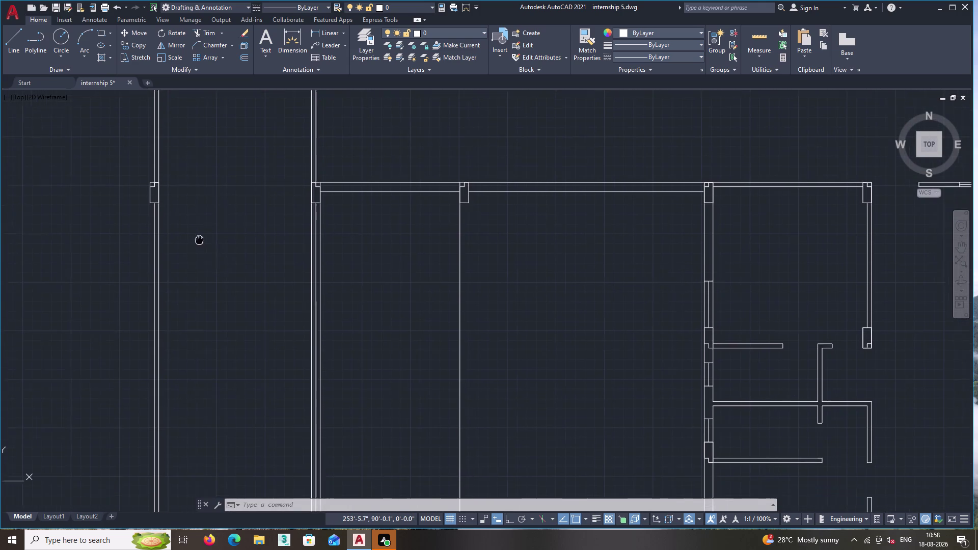
middle_drag(189, 225, 184, 217)
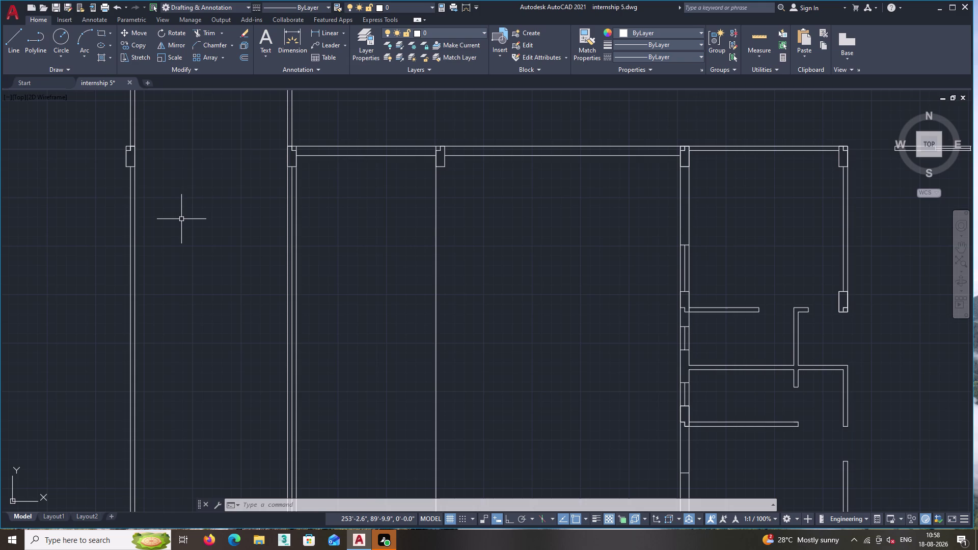
middle_drag(158, 238, 214, 232)
scroll(down, 3)
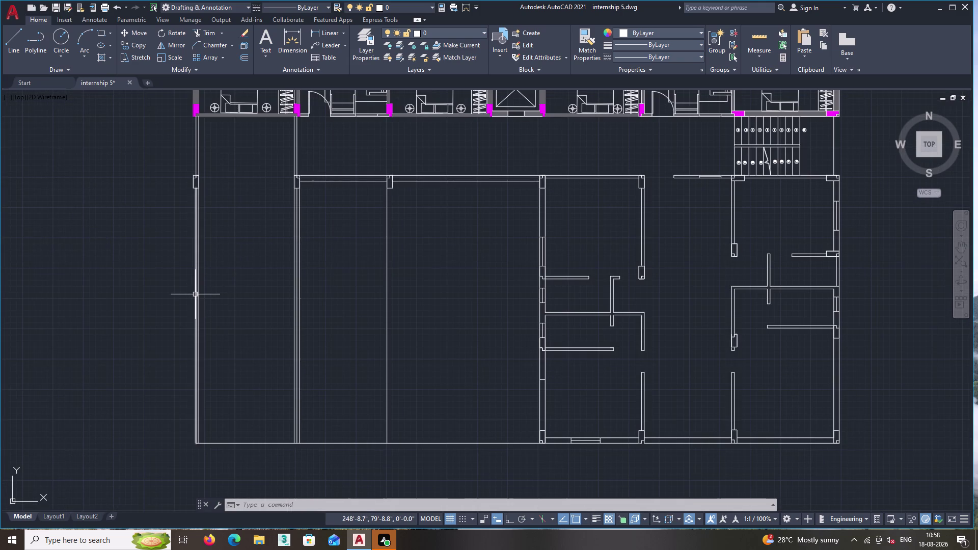
scroll(up, 3)
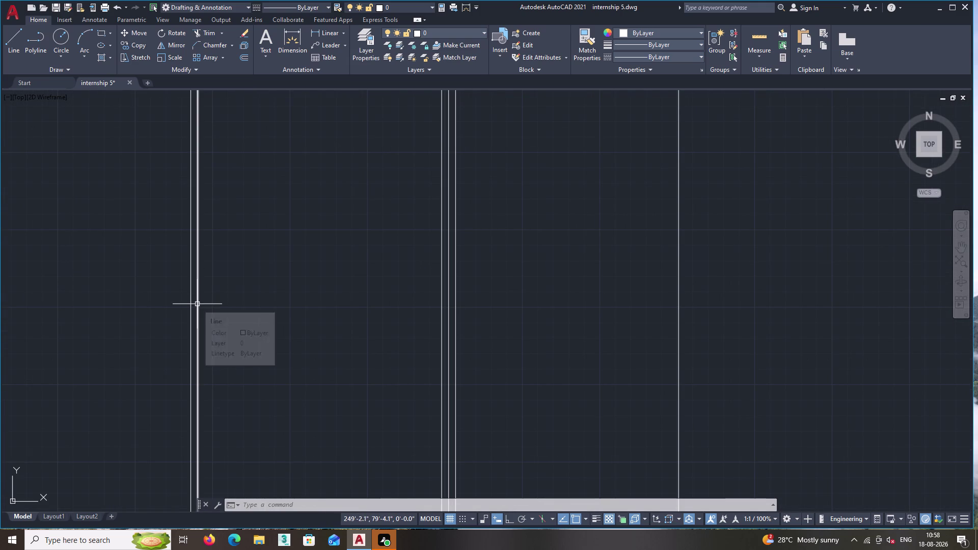
double_click(197, 304)
right_click(234, 127)
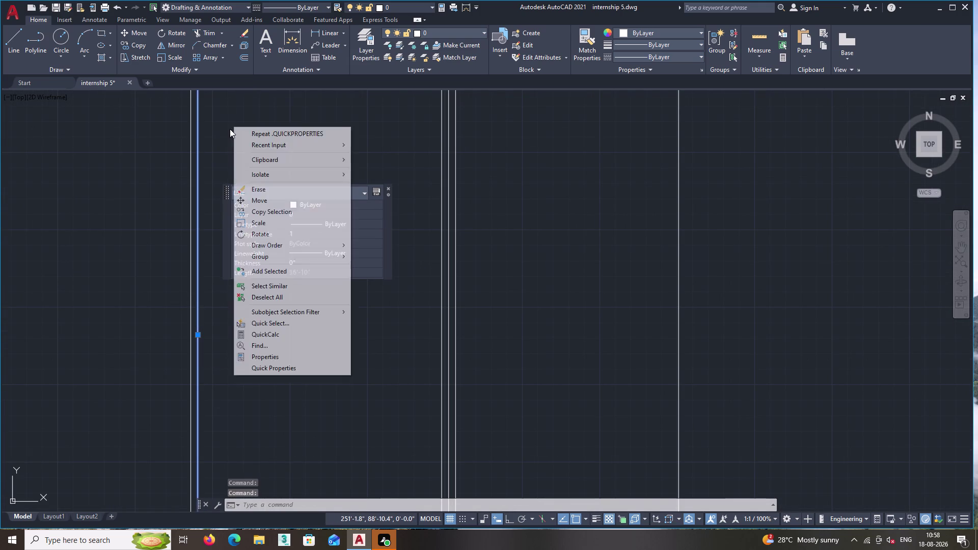
double_click(276, 214)
scroll(down, 3)
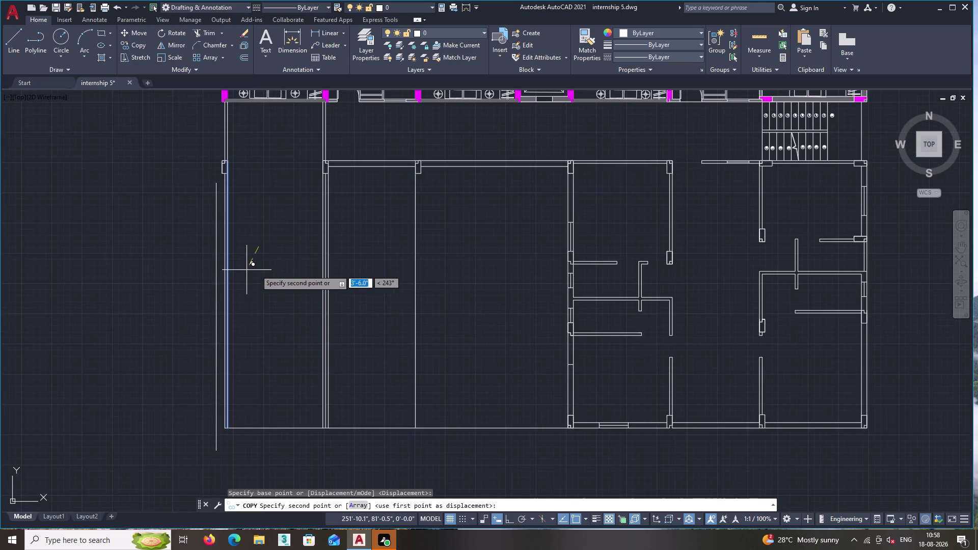
middle_drag(309, 272, 309, 309)
key(Escape)
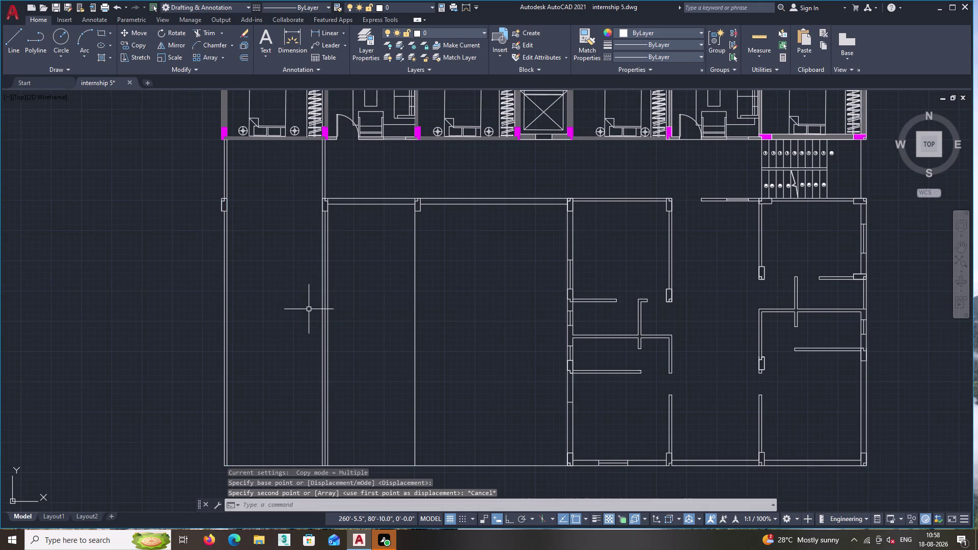
scroll(up, 3)
click(213, 192)
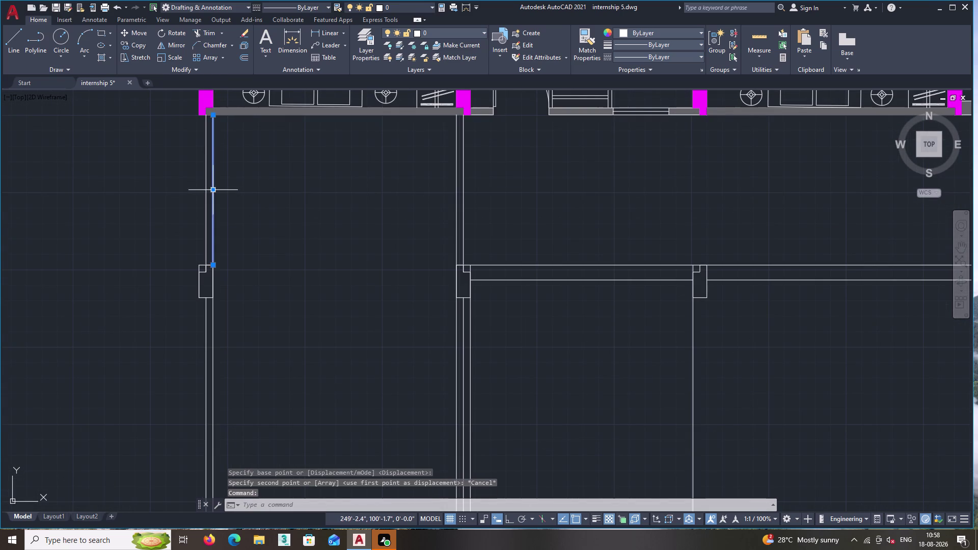
click(213, 349)
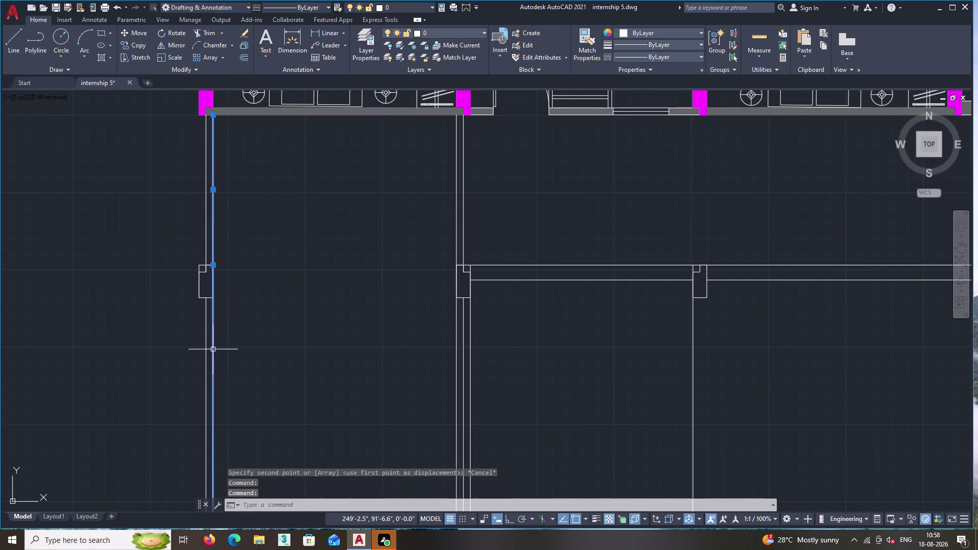
right_click(250, 242)
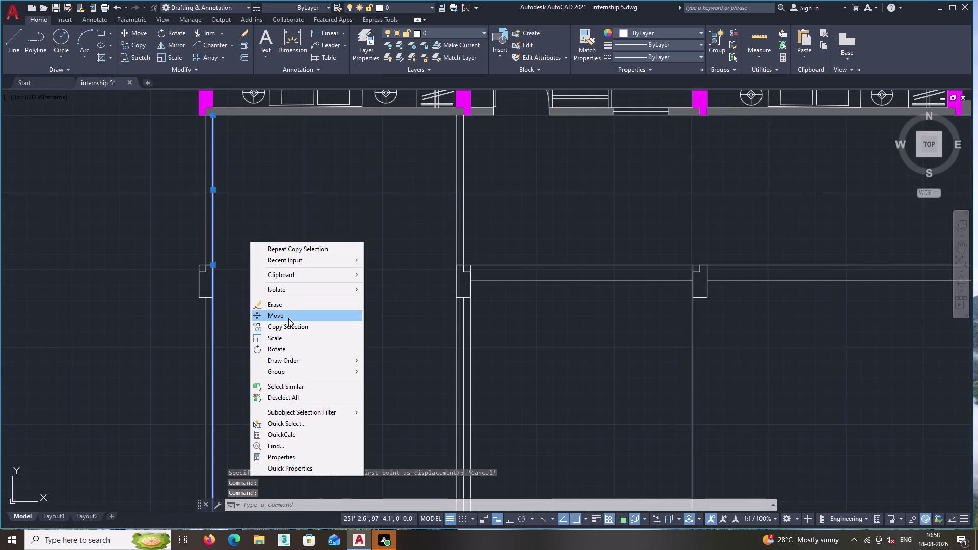
click(291, 326)
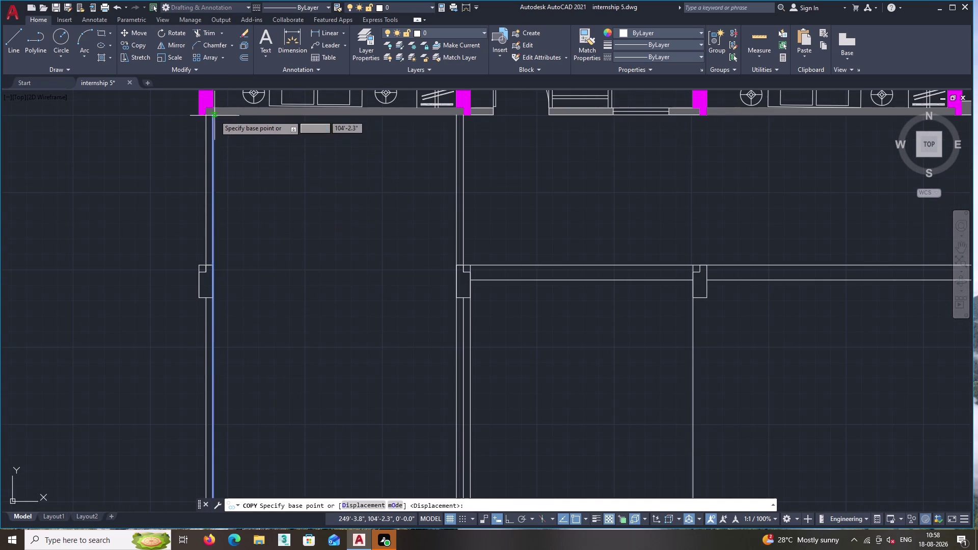
right_click(213, 115)
click(214, 115)
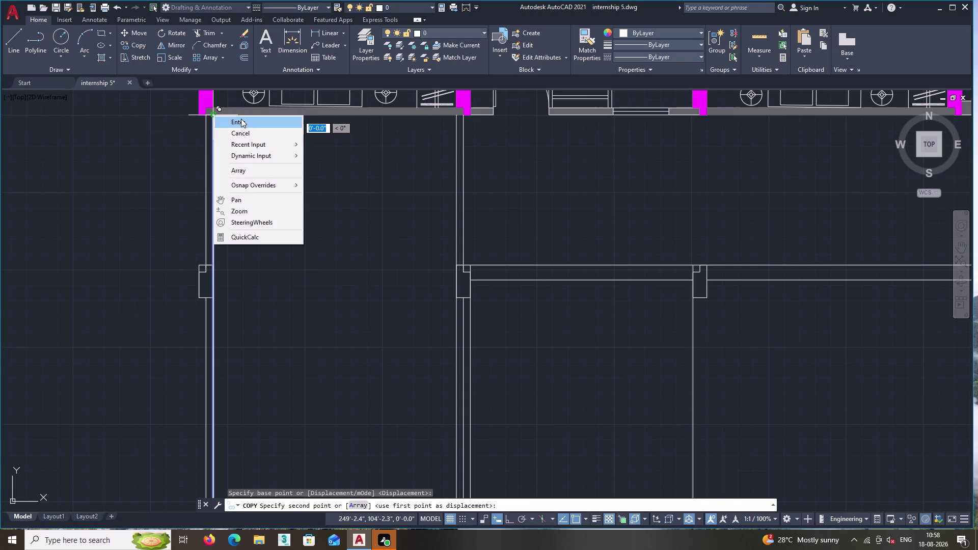
key(Escape)
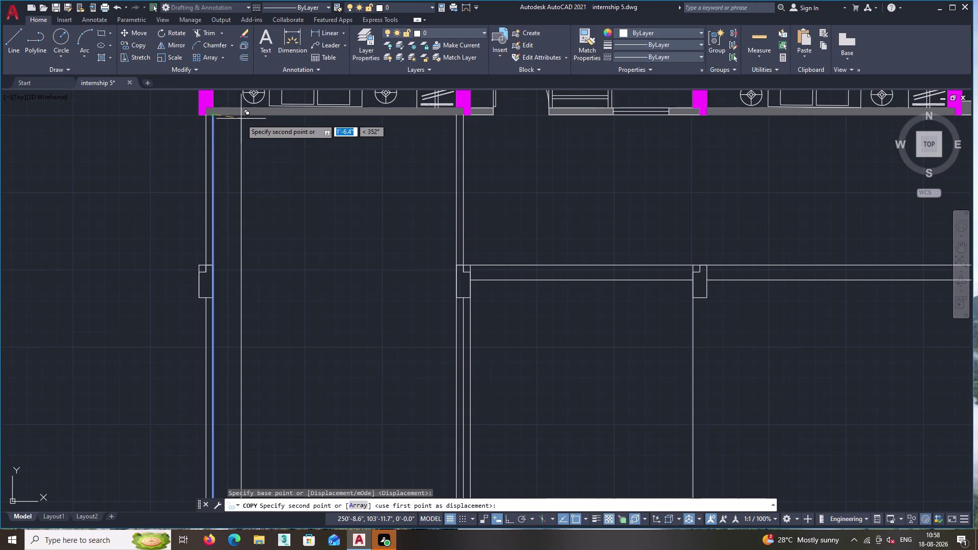
key(Escape)
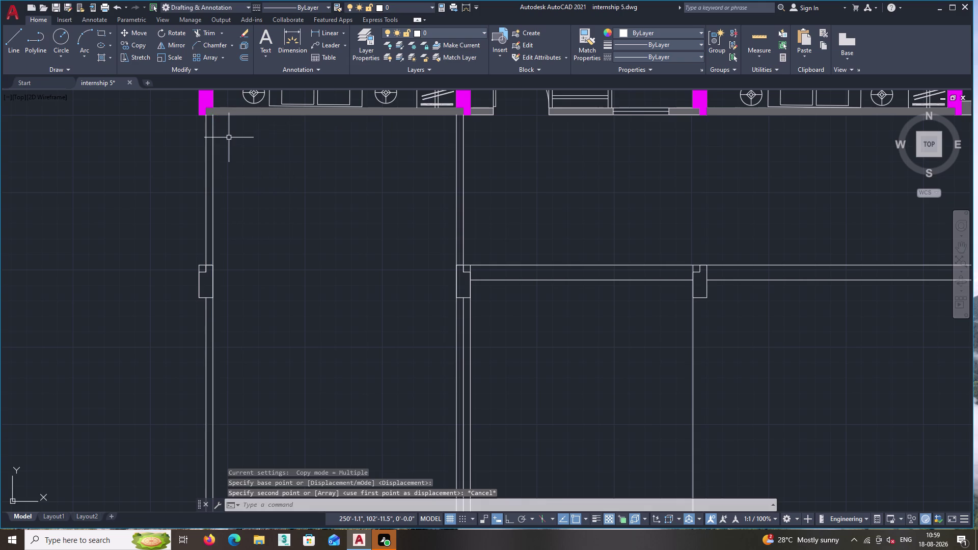
middle_drag(241, 172, 199, 155)
scroll(up, 3)
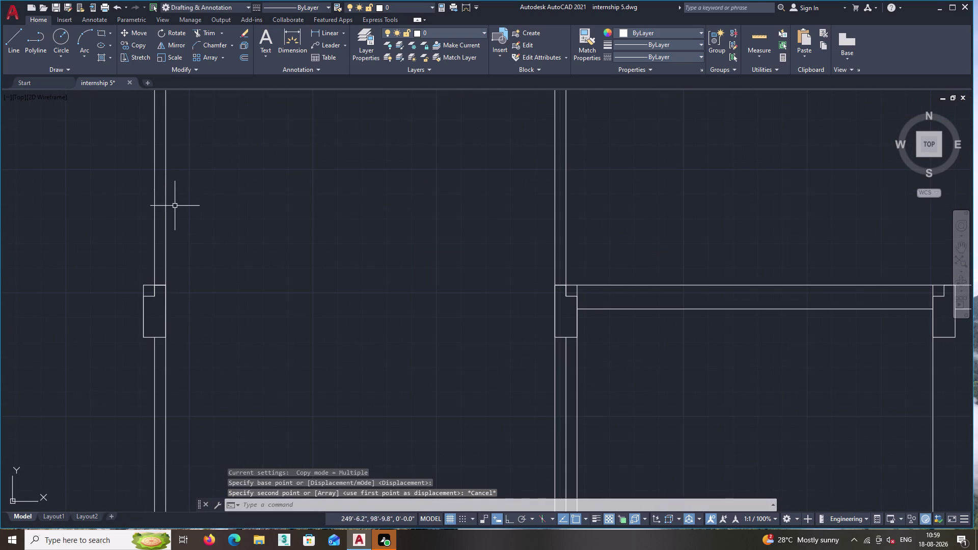
click(178, 215)
double_click(158, 184)
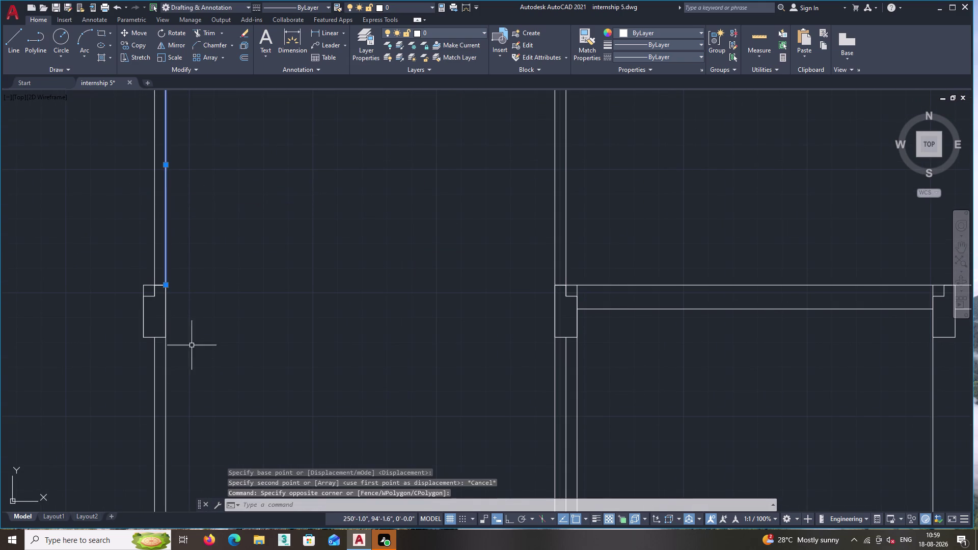
click(186, 380)
click(163, 357)
middle_click(196, 288)
scroll(down, 3)
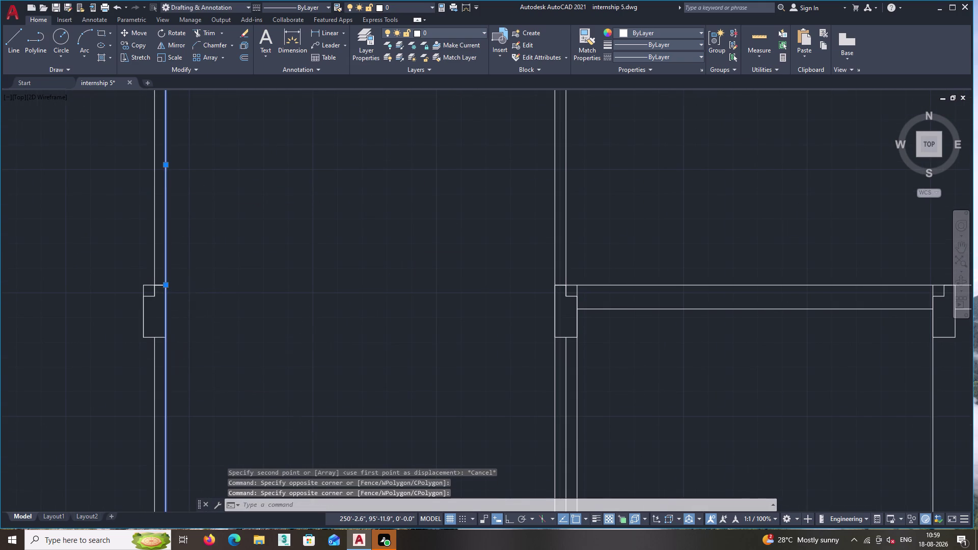
scroll(down, 3)
middle_drag(197, 294, 187, 218)
scroll(up, 3)
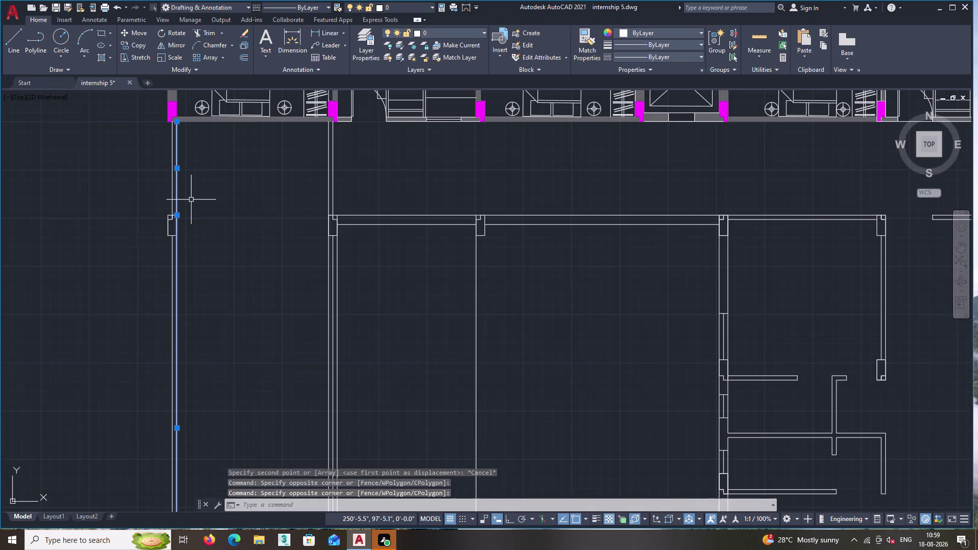
right_click(191, 200)
click(236, 284)
middle_drag(207, 170, 233, 278)
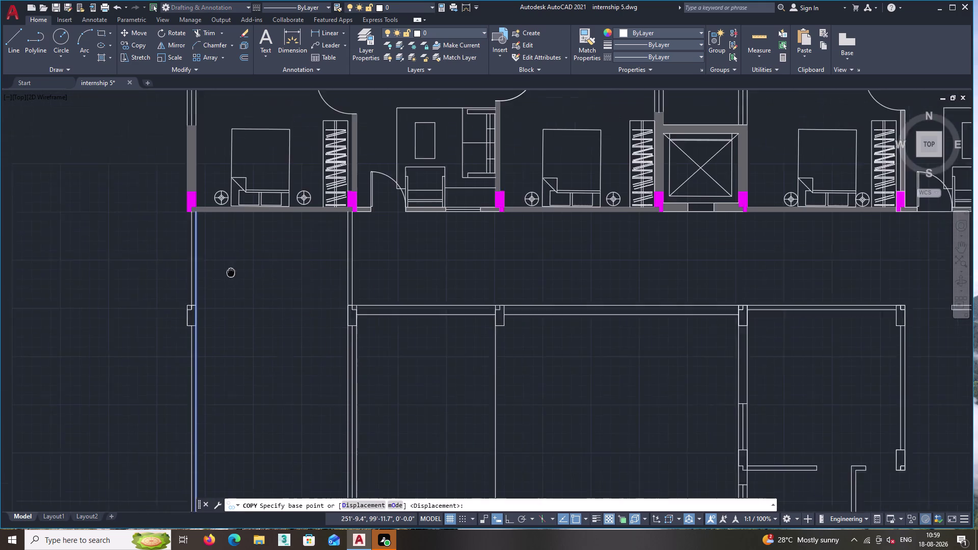
middle_drag(233, 278, 233, 278)
scroll(up, 3)
double_click(208, 236)
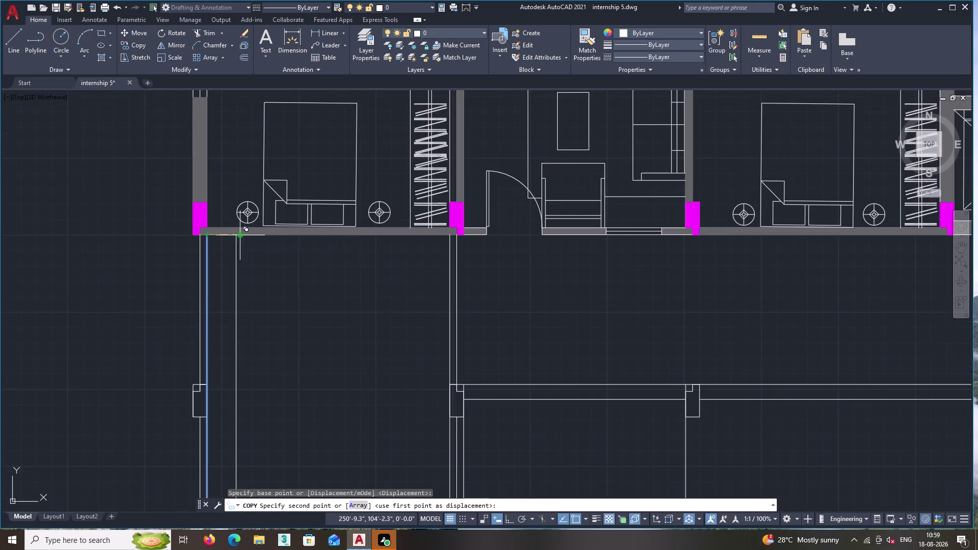
text(m2)
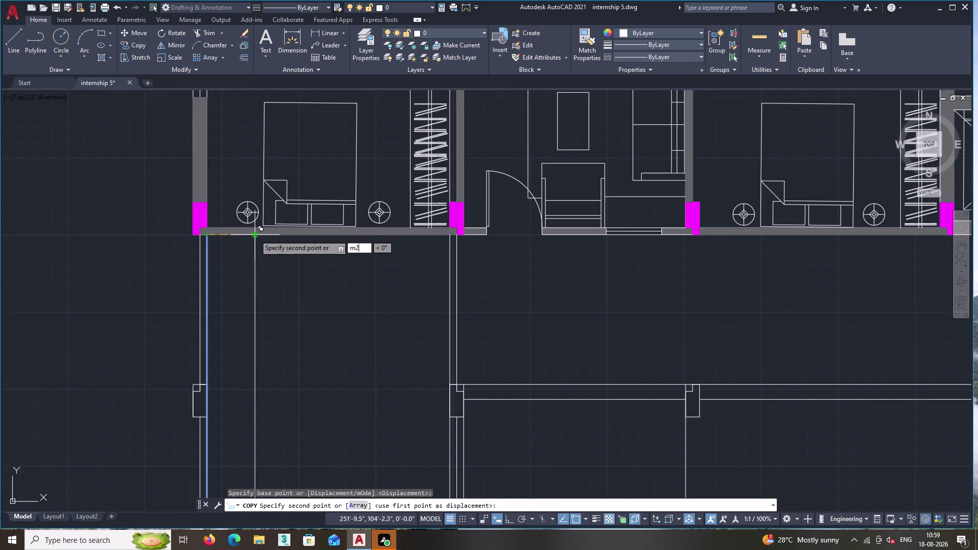
key(p)
key(Return)
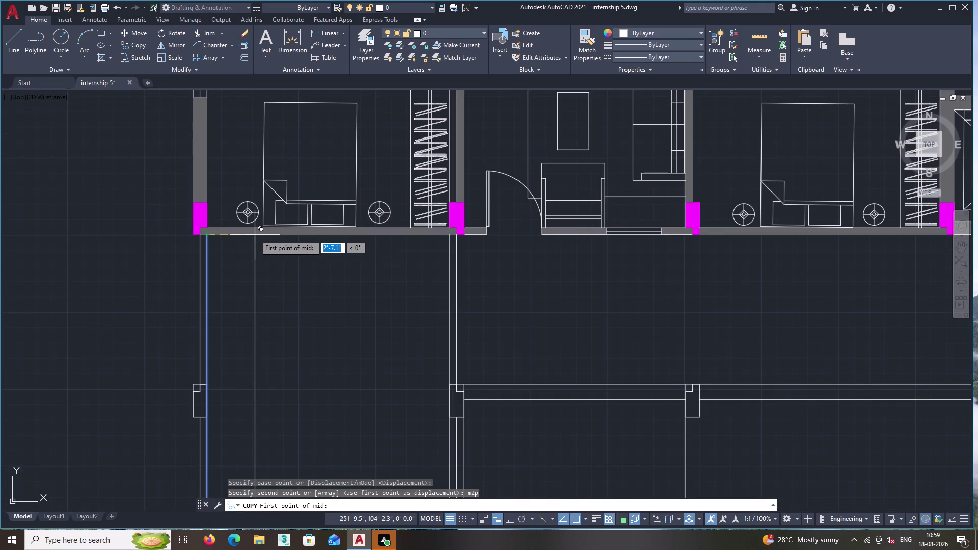
scroll(up, 3)
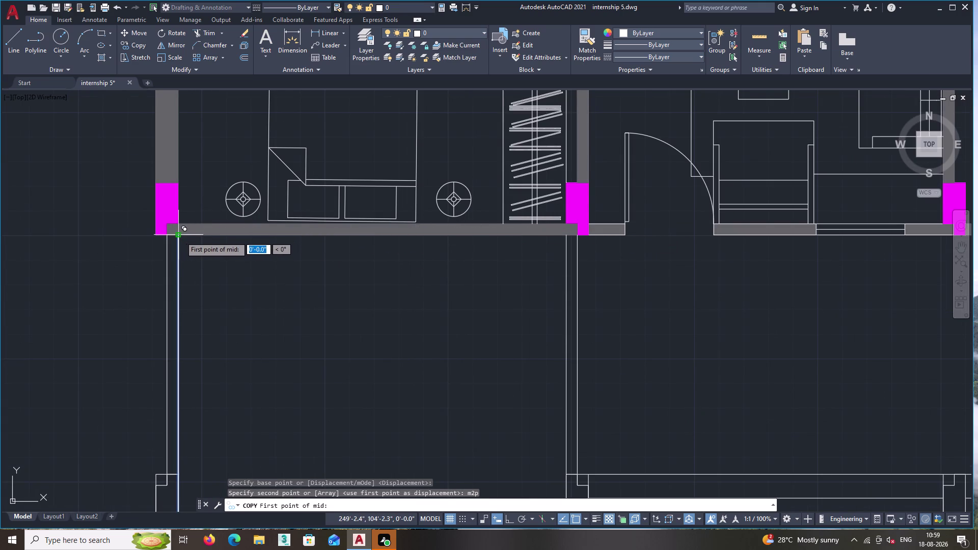
key(Escape)
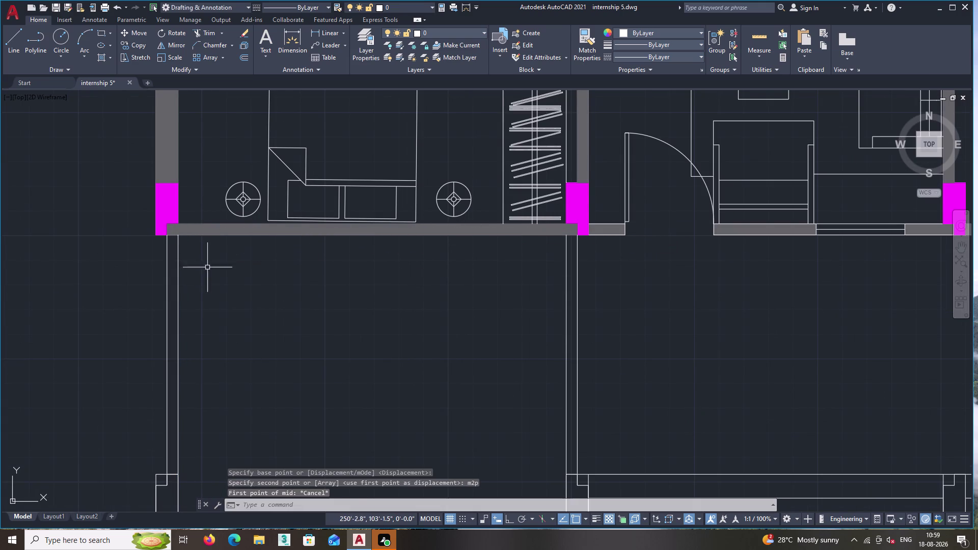
click(184, 303)
click(171, 289)
middle_drag(201, 299, 203, 141)
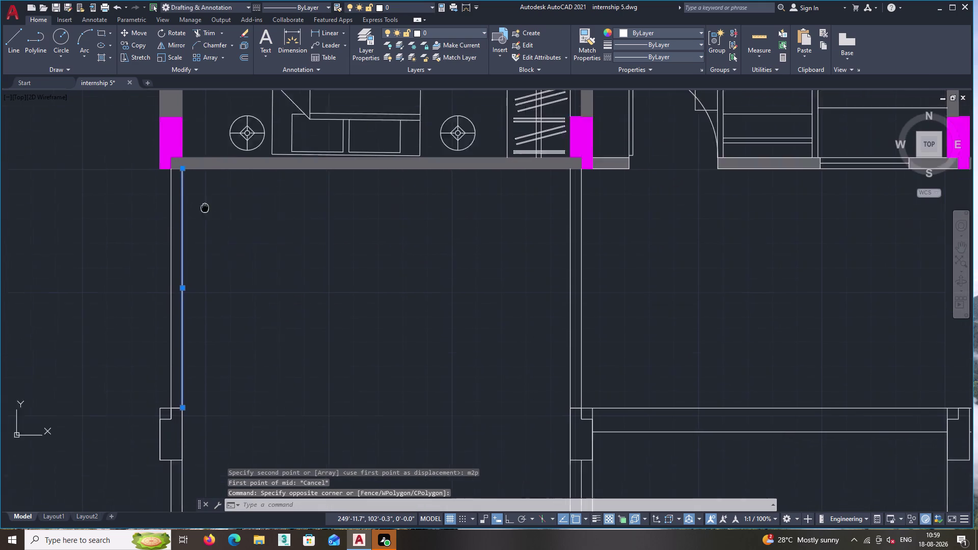
middle_drag(203, 141, 206, 128)
double_click(192, 427)
click(181, 401)
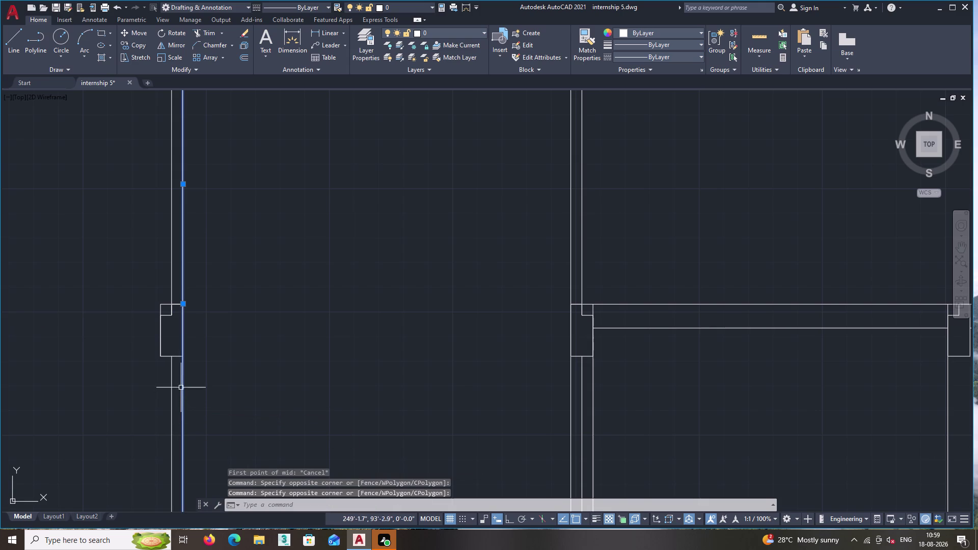
scroll(down, 3)
middle_drag(308, 379, 291, 196)
scroll(down, 3)
Copy the selected left wall line, using its top endpoint as the base point.
scroll(down, 3)
middle_drag(285, 336, 272, 297)
right_click(270, 293)
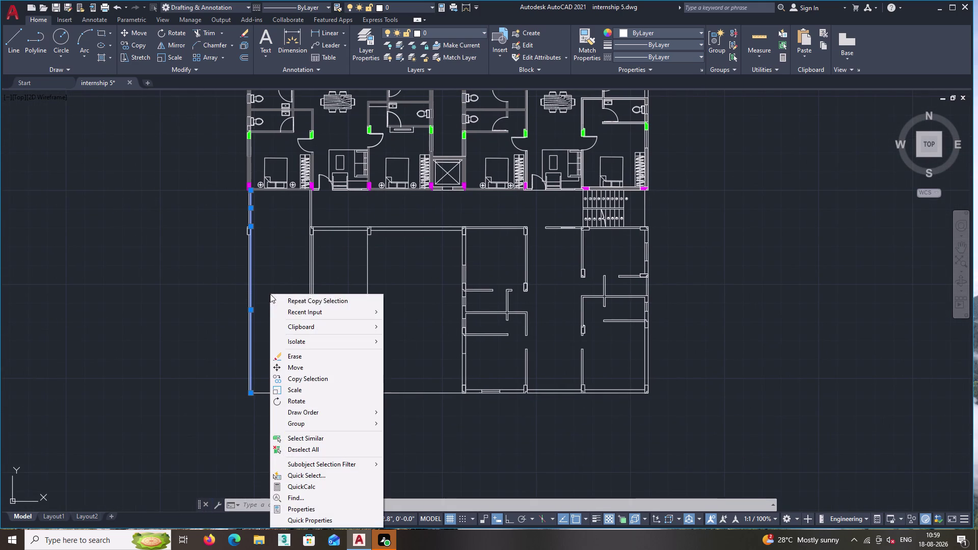
click(313, 379)
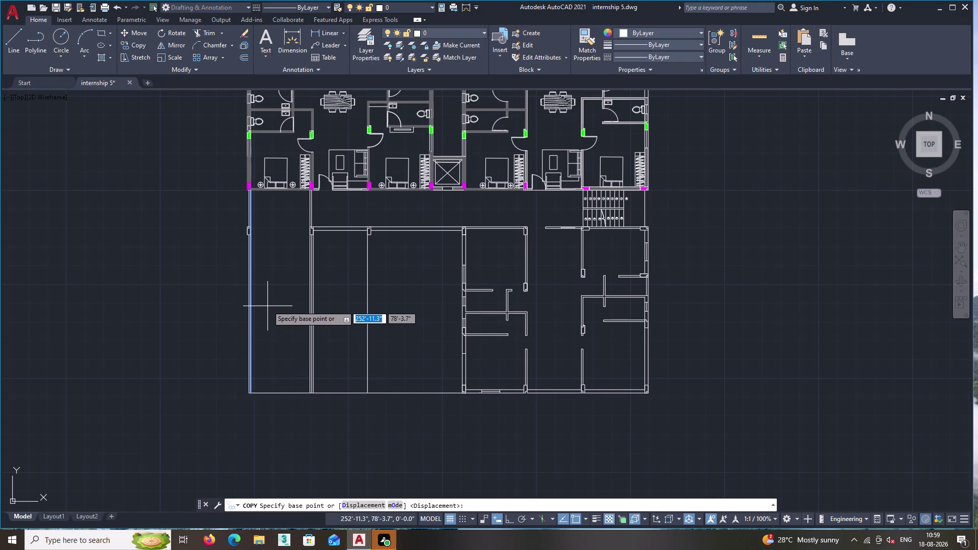
scroll(up, 3)
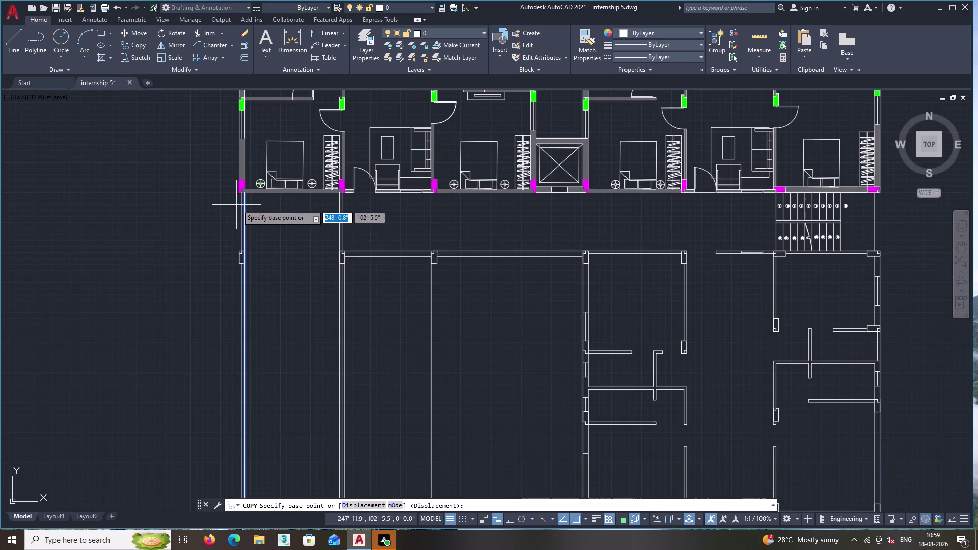
scroll(up, 3)
scroll(up, 3)
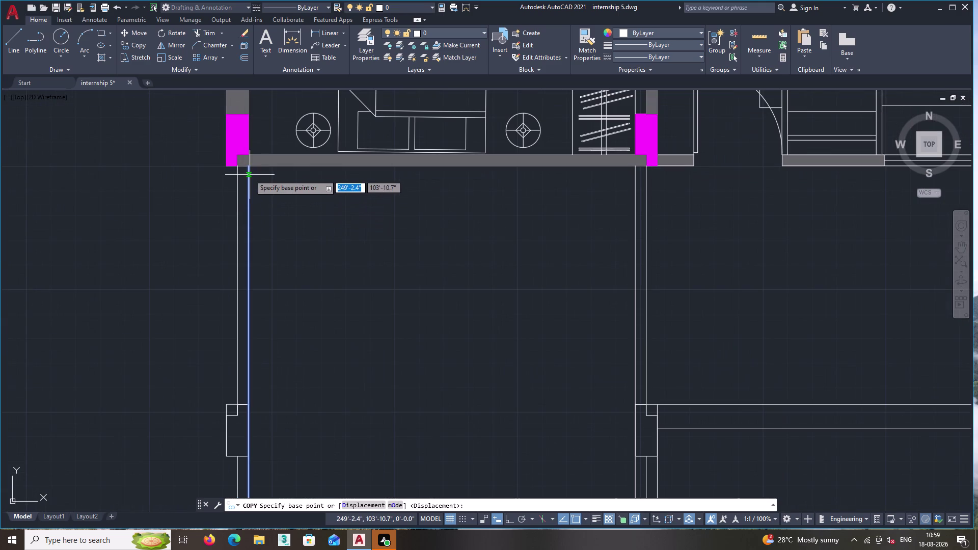
click(246, 165)
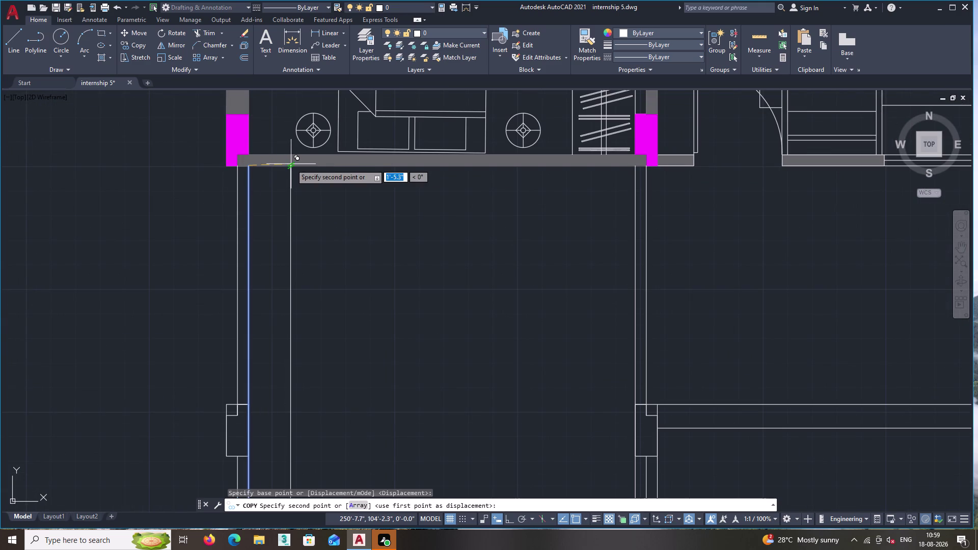
With Ortho on, place the copy at the midpoint between the balcony ends using m2p.
key(F8)
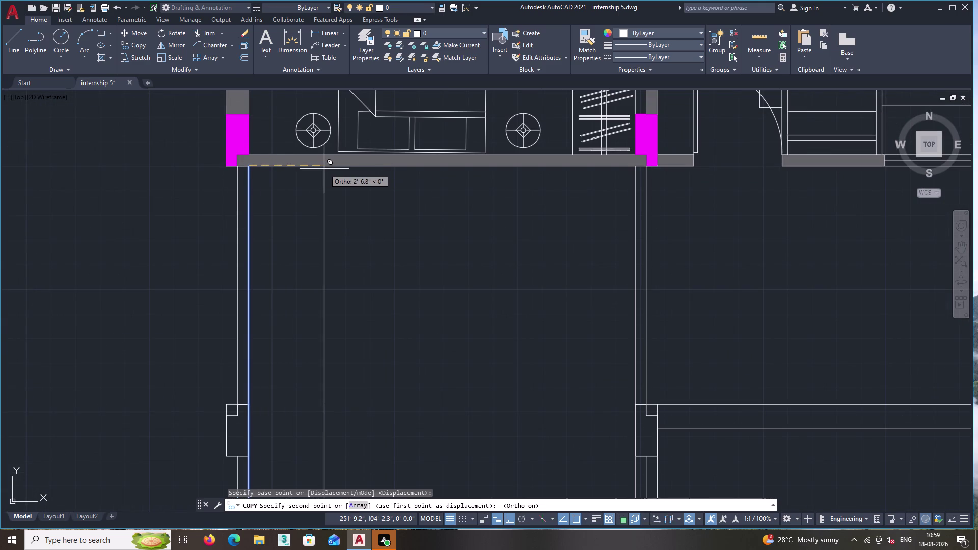
key(m)
text(2p)
key(Return)
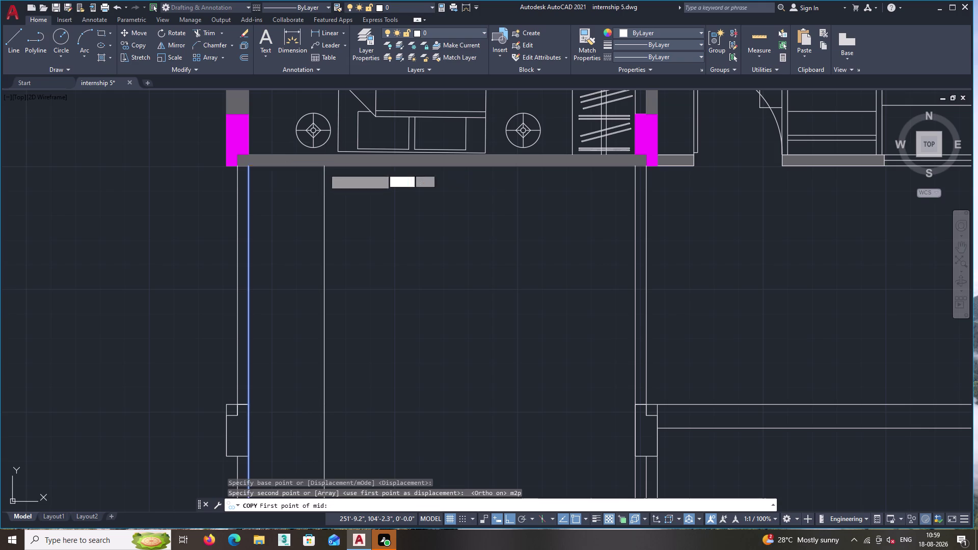
double_click(247, 167)
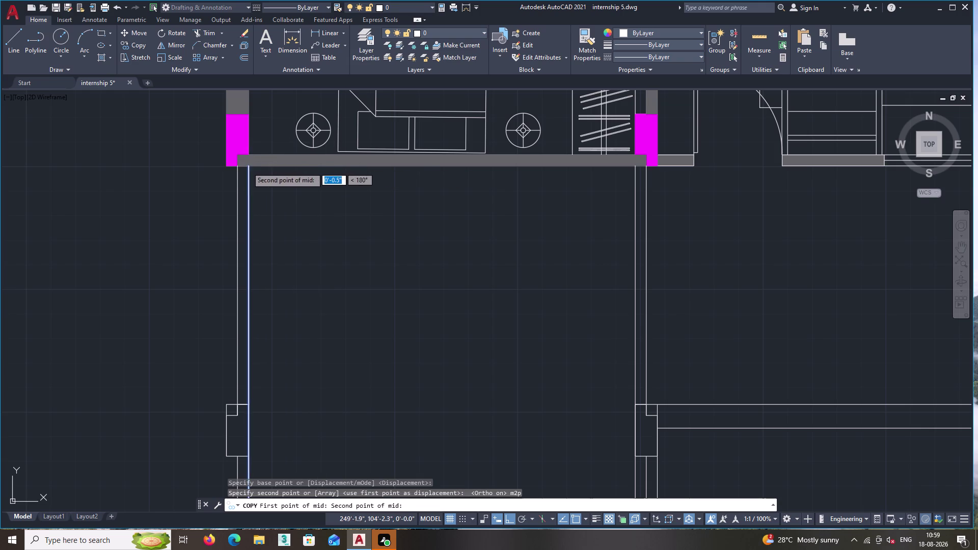
click(636, 166)
key(Escape)
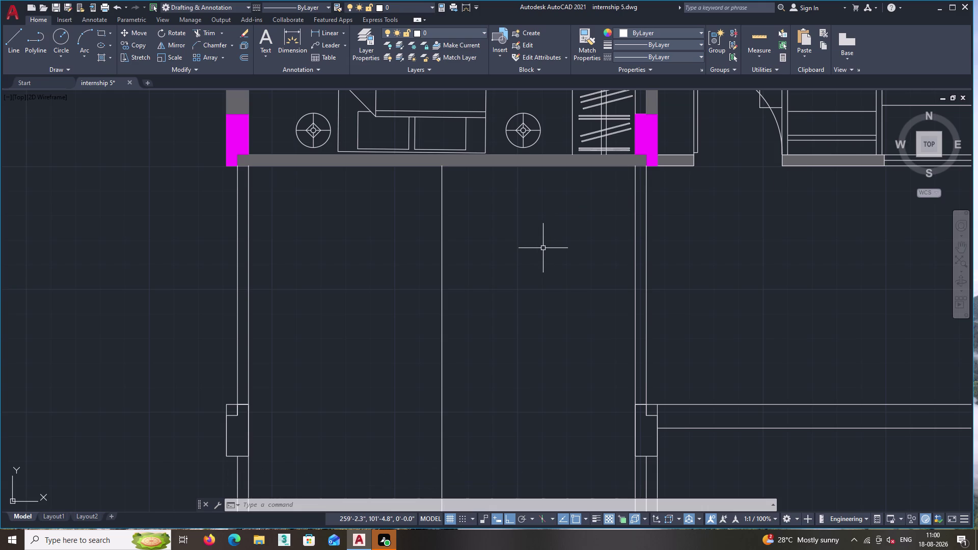
scroll(down, 3)
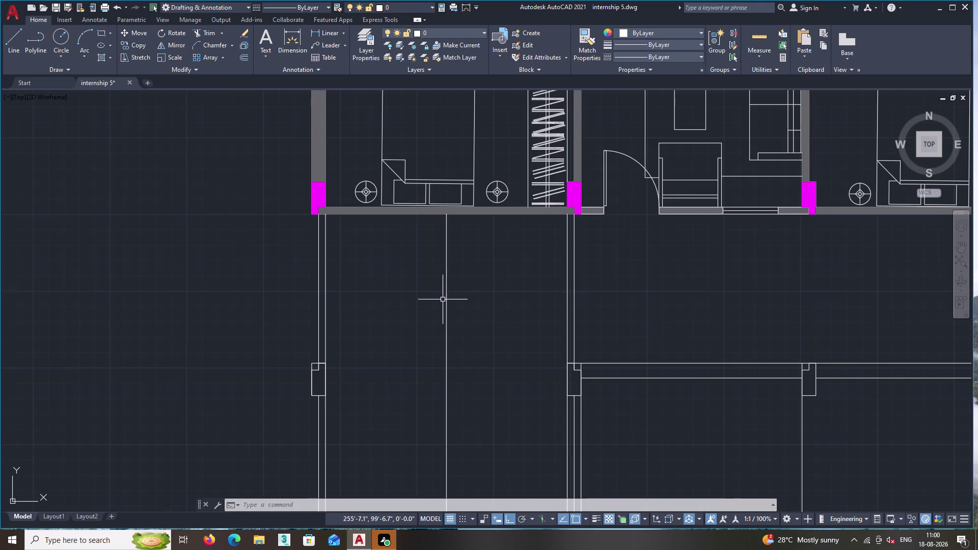
With Ortho off, draw a sloped line from the left wall up to the centre line.
click(10, 37)
middle_drag(360, 274, 329, 274)
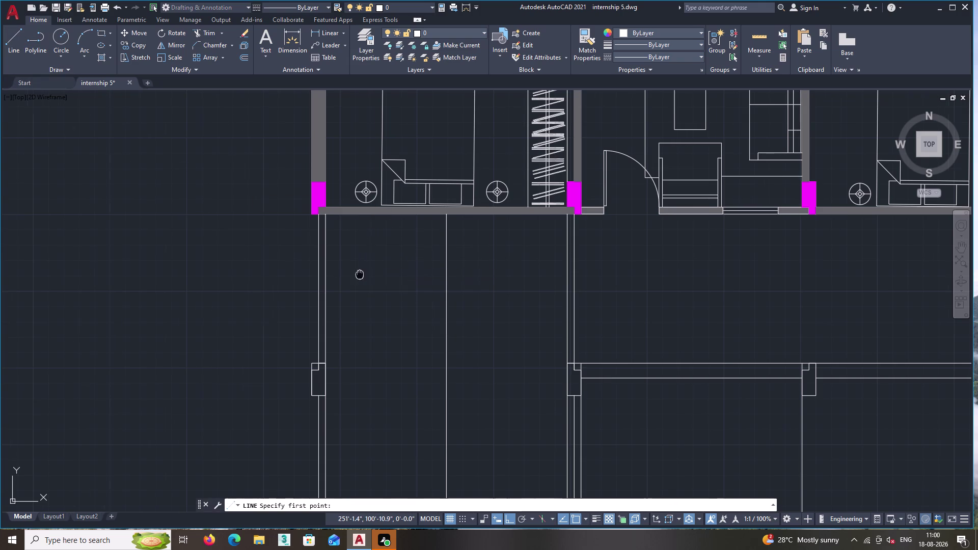
middle_drag(329, 274, 274, 276)
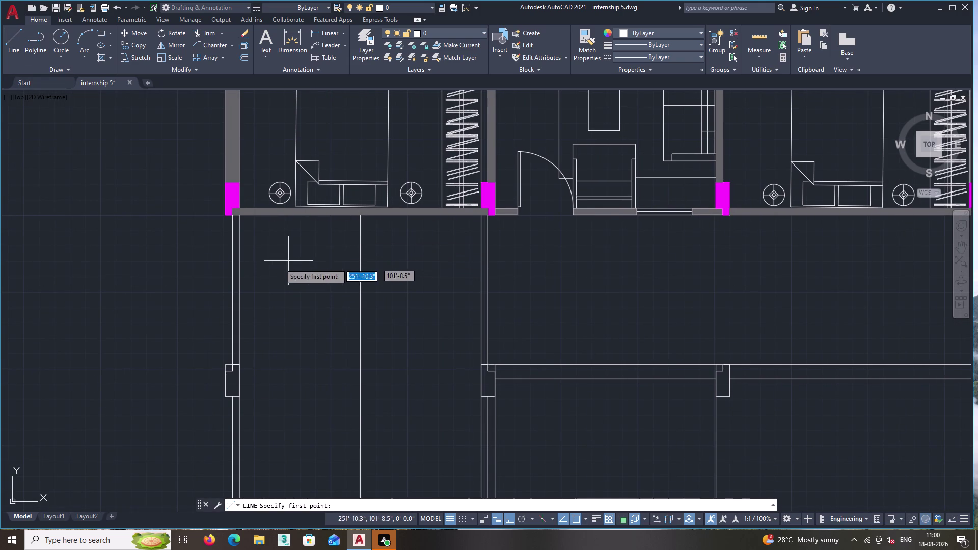
double_click(238, 271)
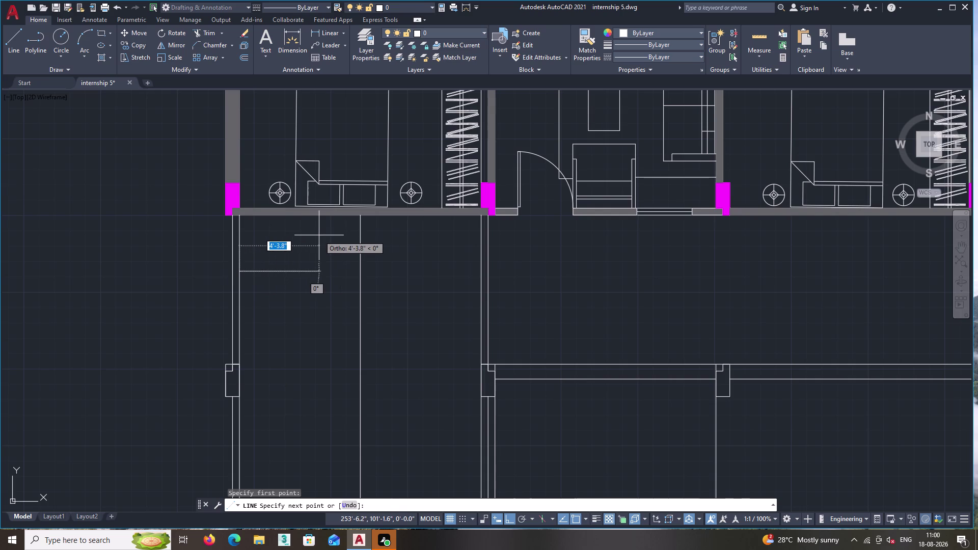
key(F8)
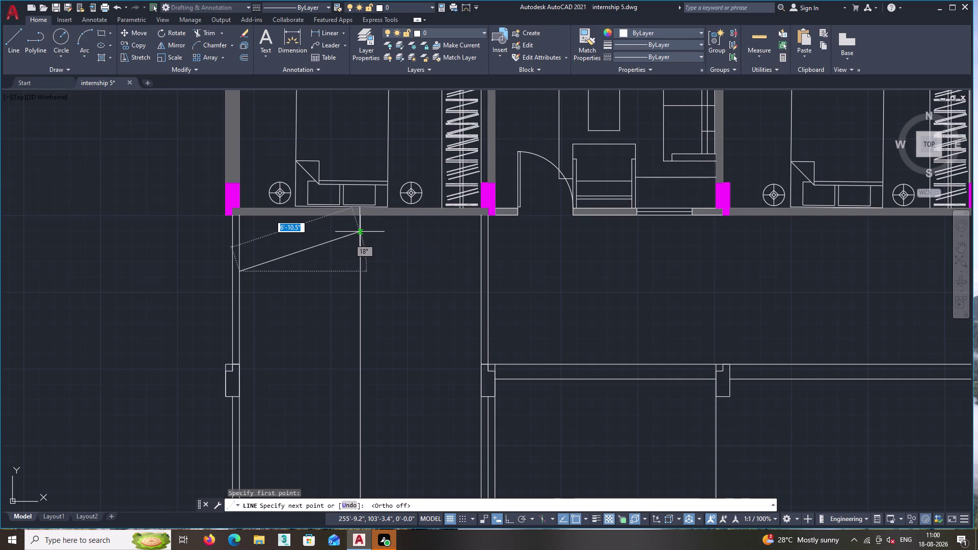
scroll(up, 3)
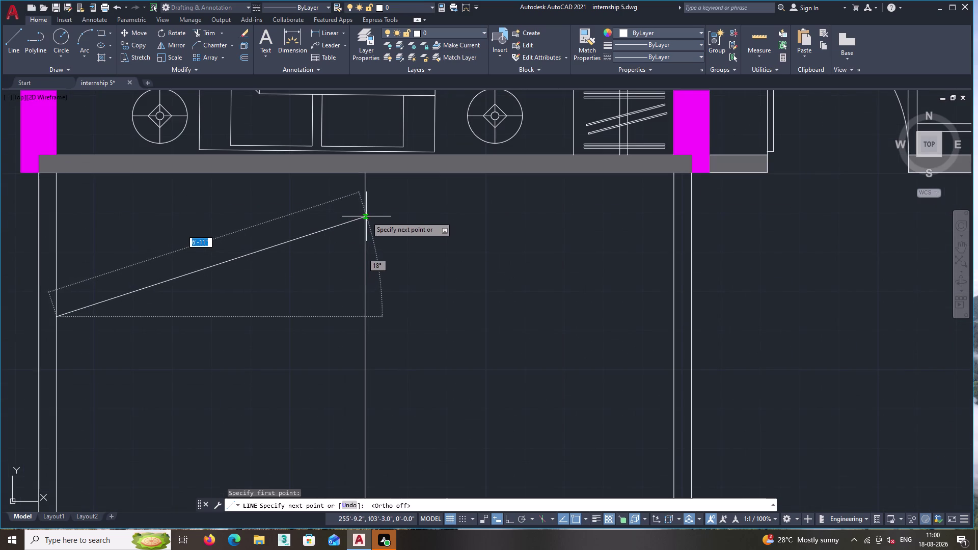
click(364, 213)
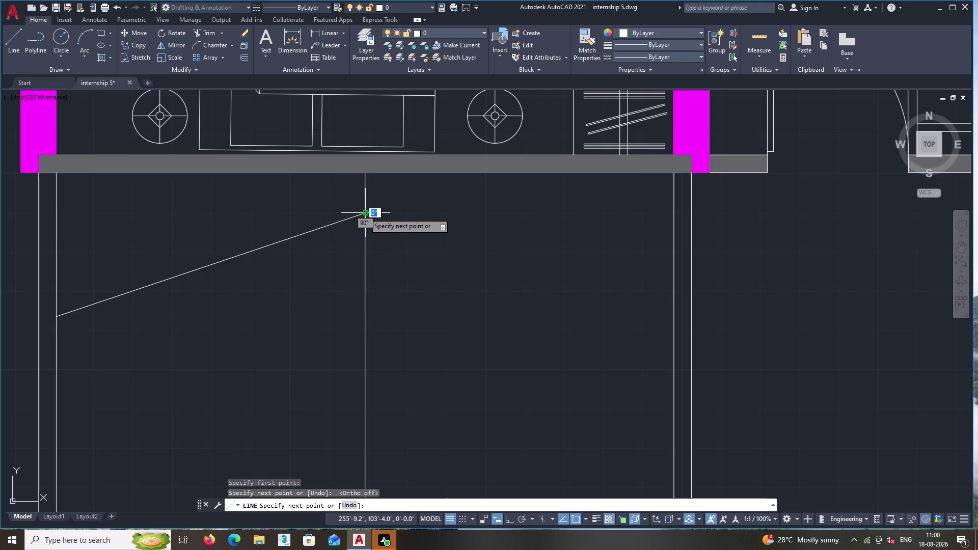
Continue the line down from the peak to the right wall and end LINE.
scroll(down, 3)
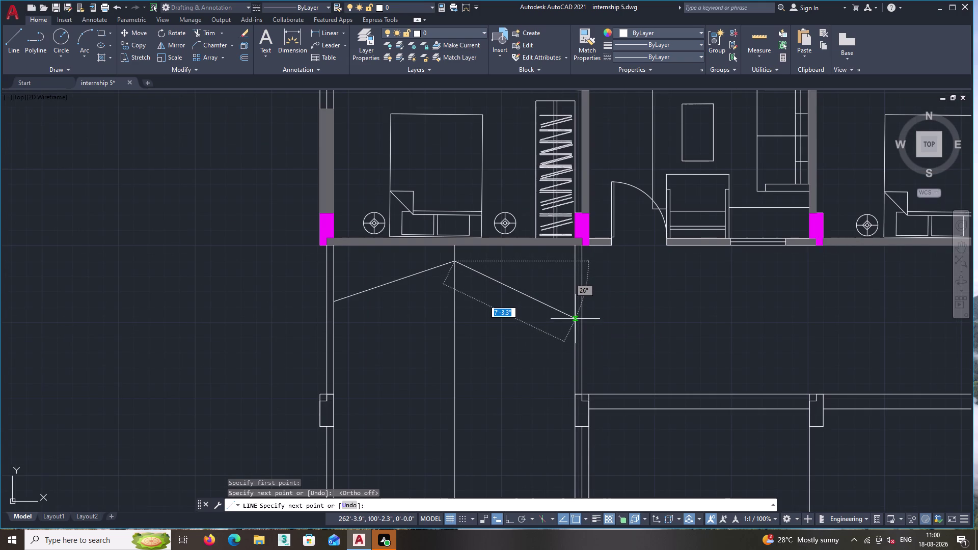
scroll(up, 3)
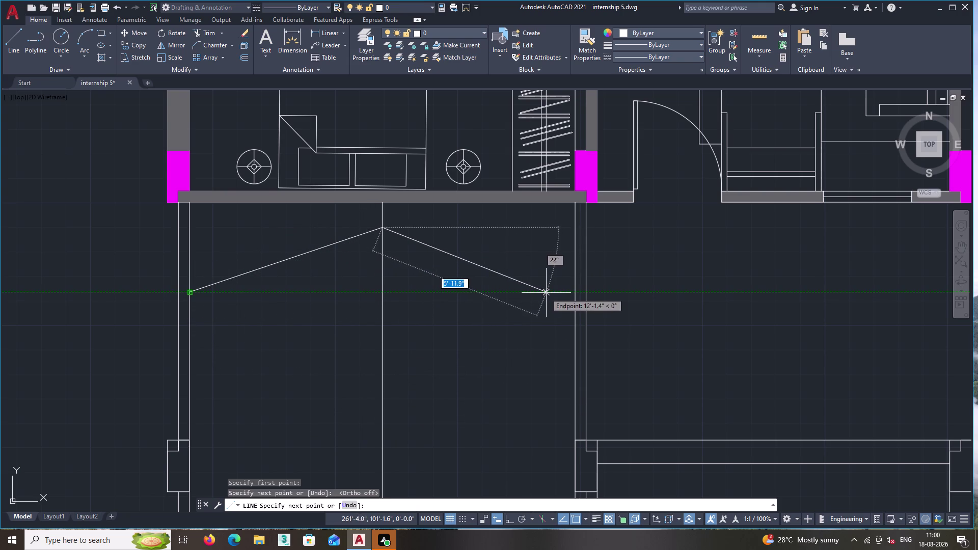
click(575, 293)
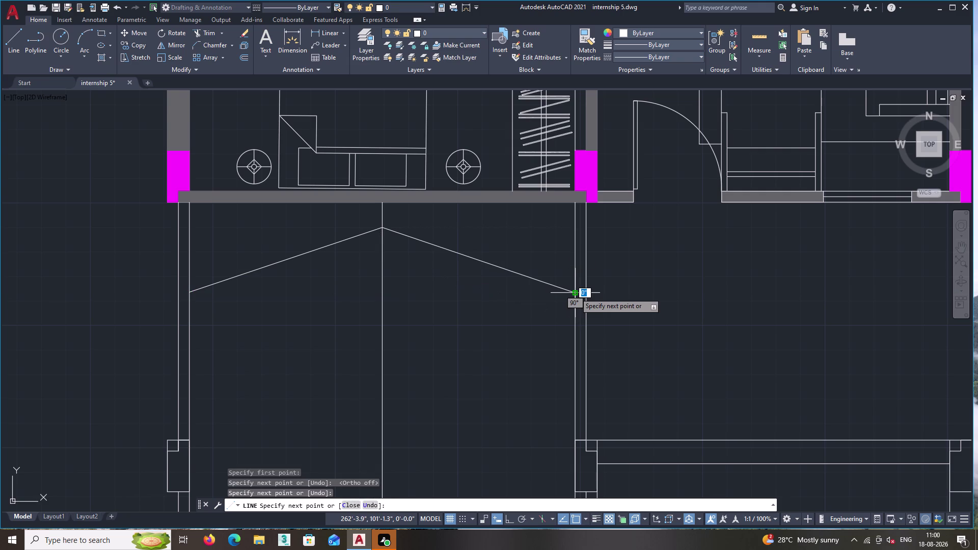
key(Return)
middle_drag(502, 335, 524, 341)
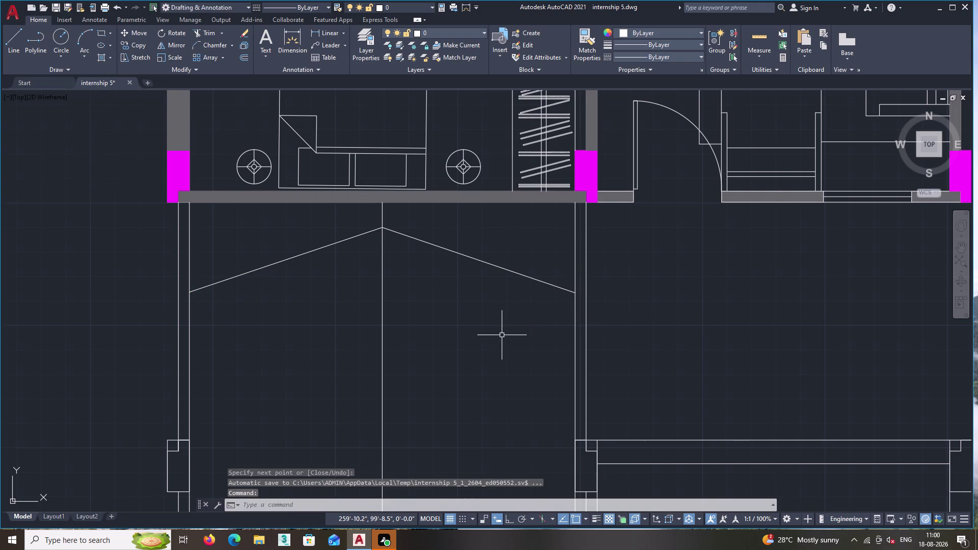
middle_drag(524, 341, 565, 345)
middle_drag(398, 322, 380, 288)
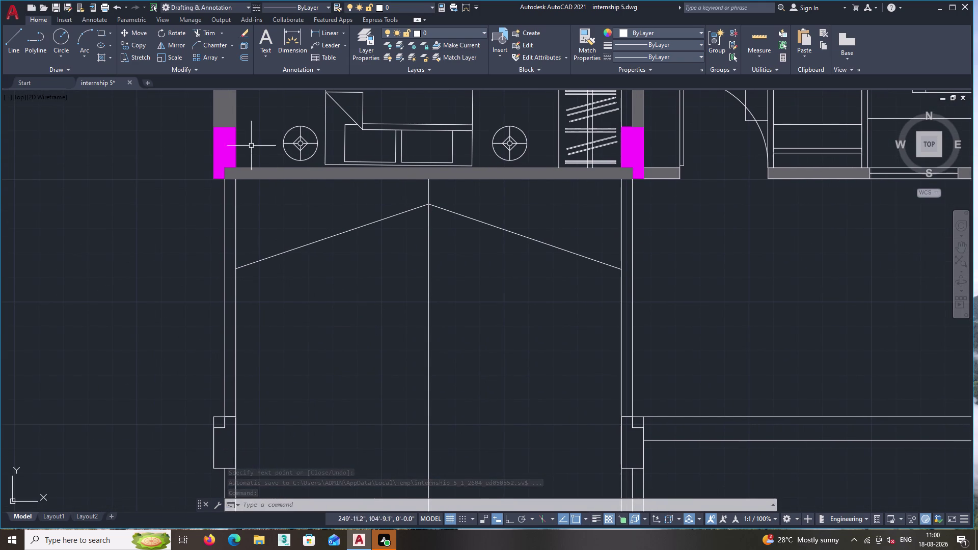
double_click(246, 51)
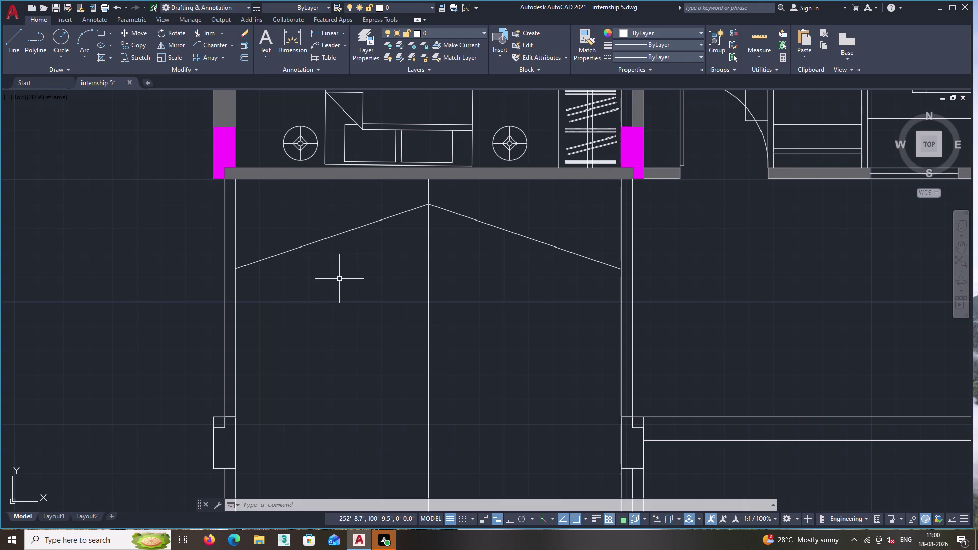
Fillet the left and right sloped lines into a clean corner at the peak.
key(f)
key(Return)
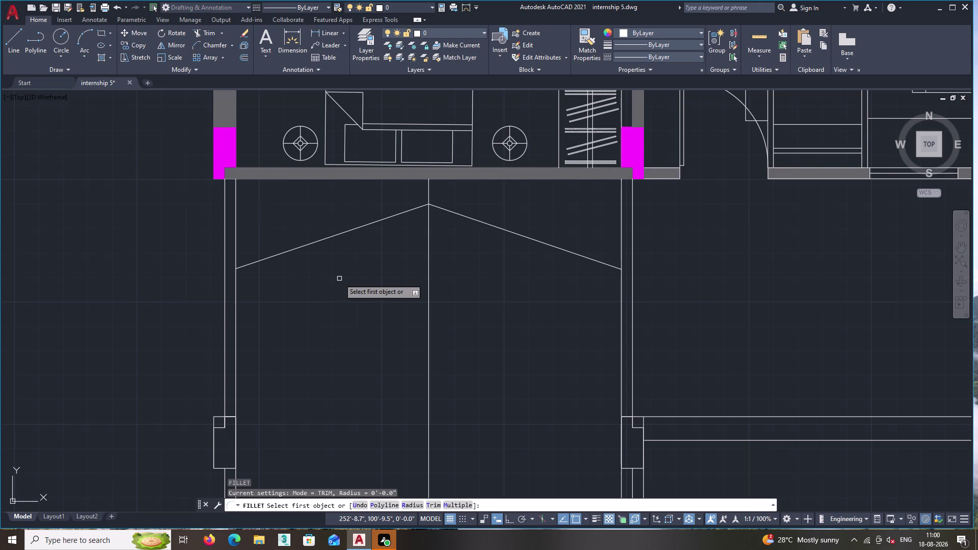
click(351, 228)
click(466, 216)
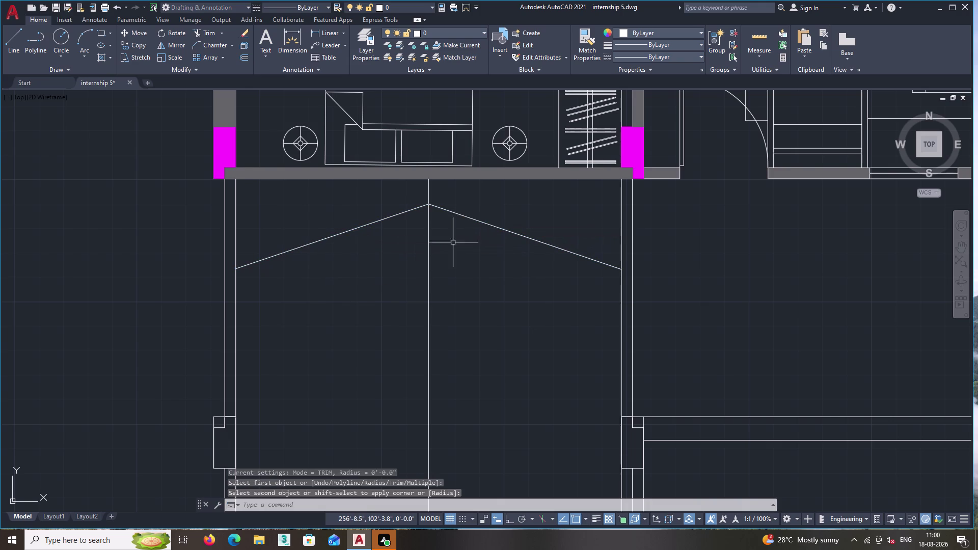
Pick the sloped lines again and start an offset with distance 3.
click(481, 261)
click(479, 220)
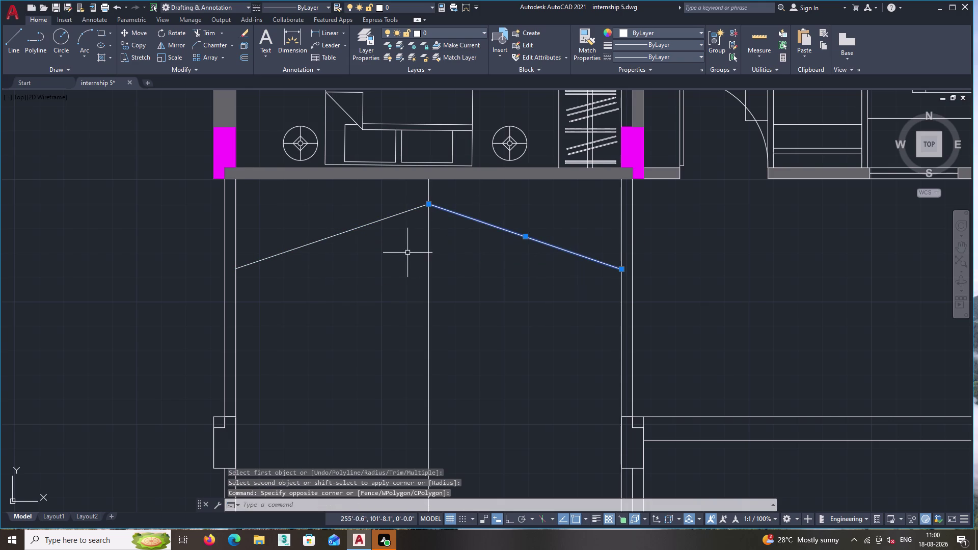
click(372, 218)
click(390, 237)
click(380, 226)
click(368, 210)
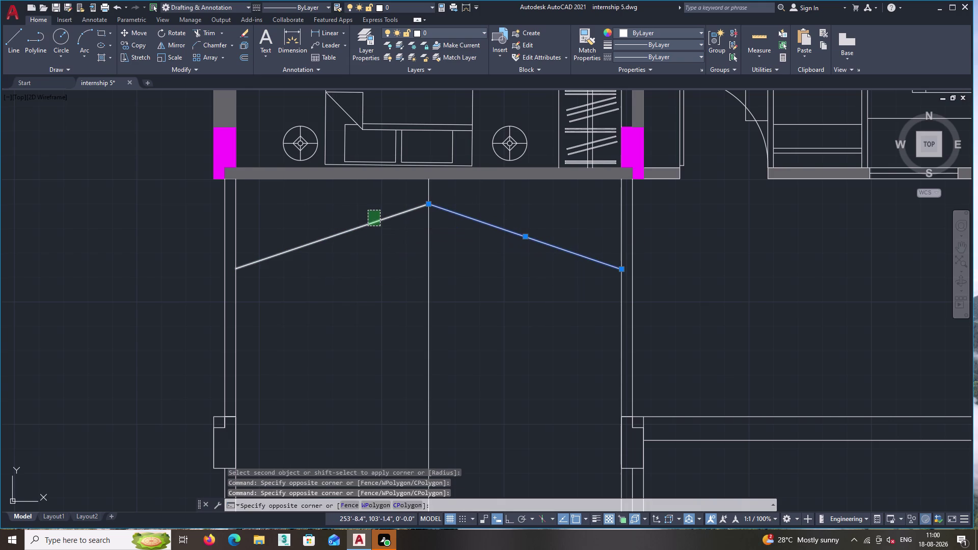
double_click(246, 59)
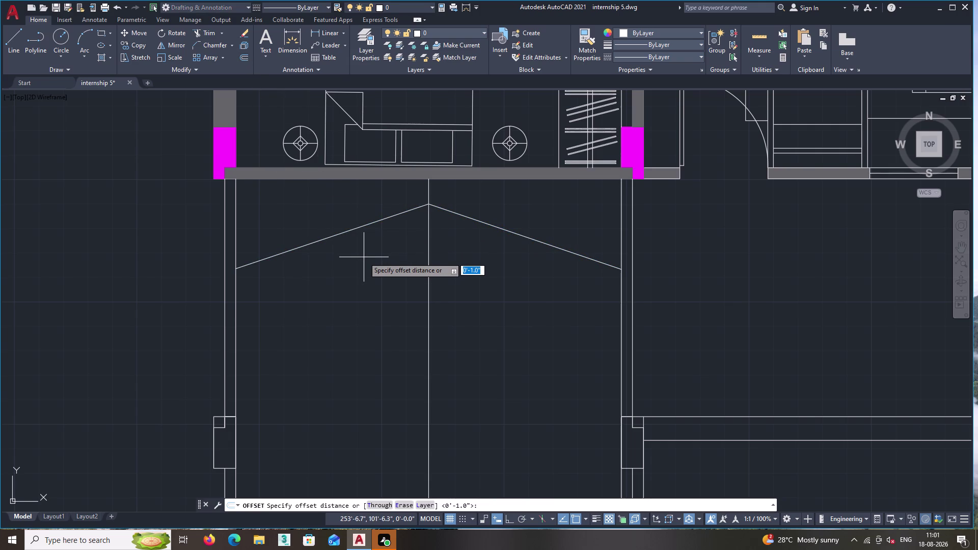
key(3)
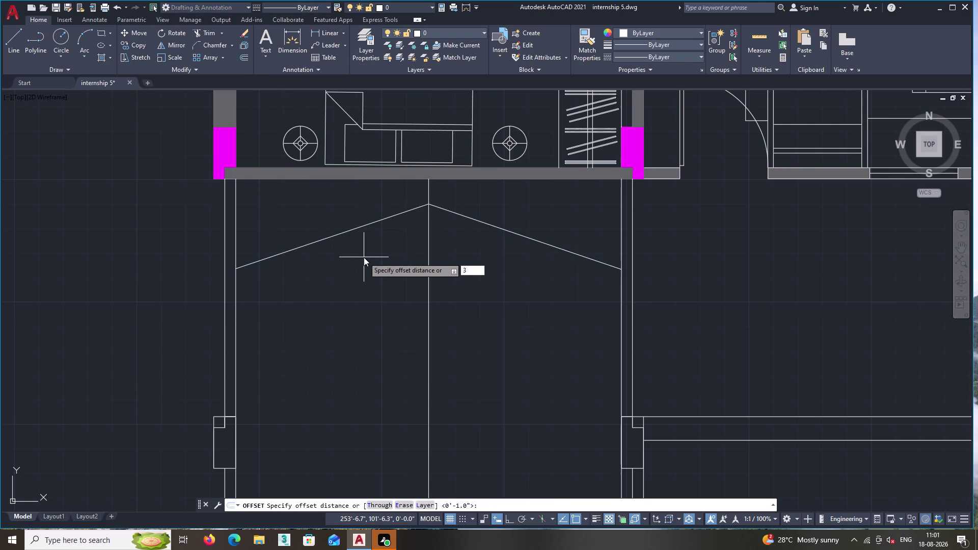